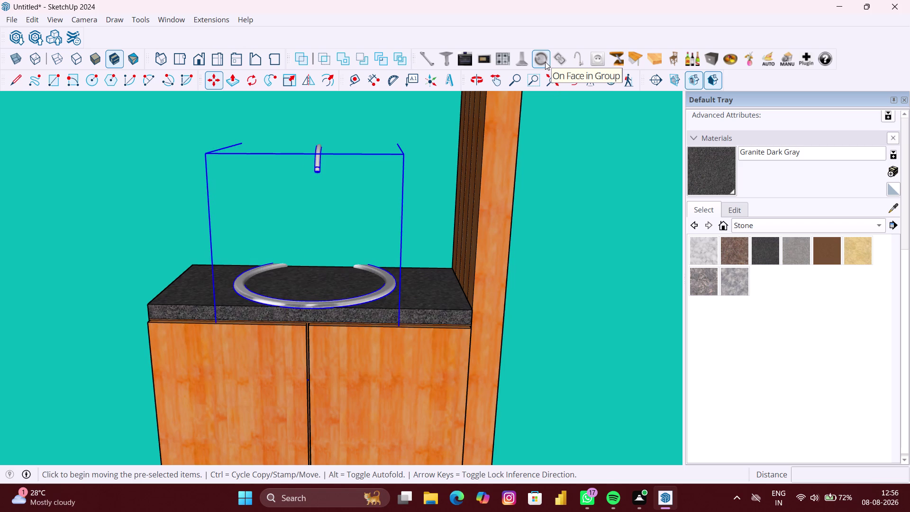
Cycle through several sink variants in the placement plugin, including one with a drainboard.
click(545, 61)
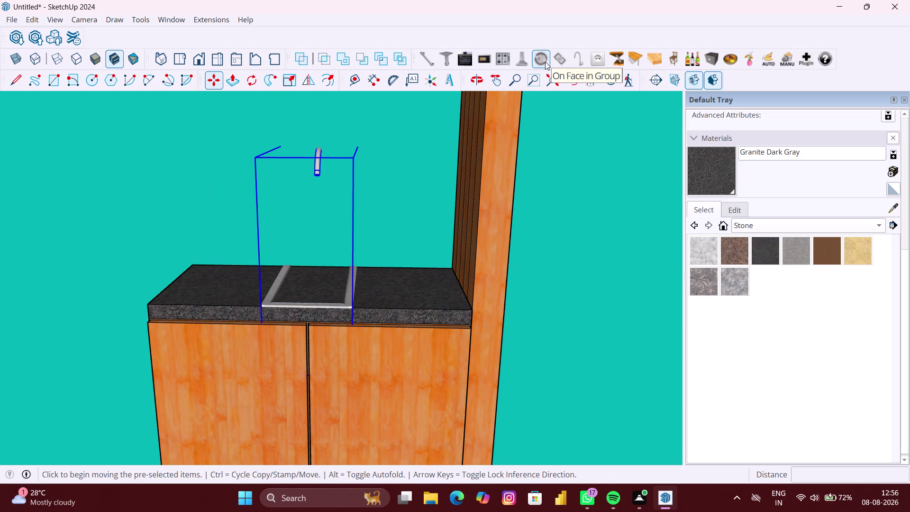
click(546, 62)
click(545, 62)
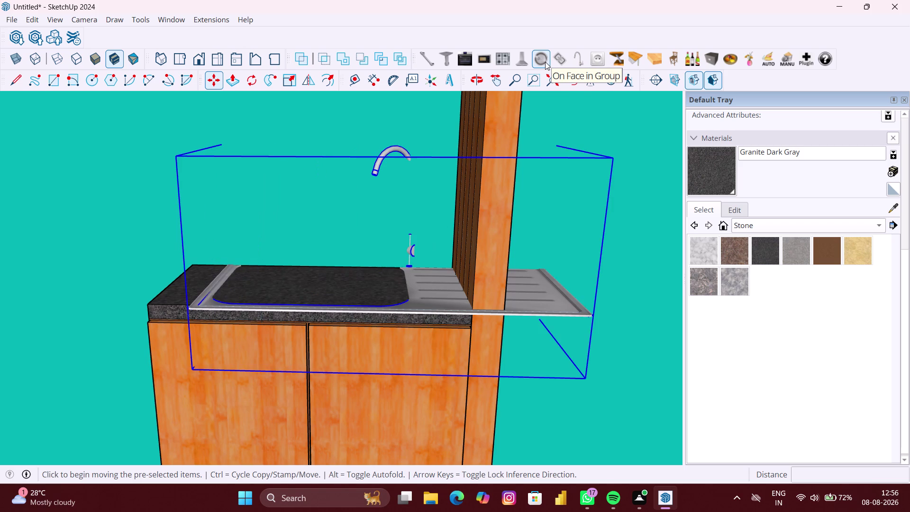
click(546, 62)
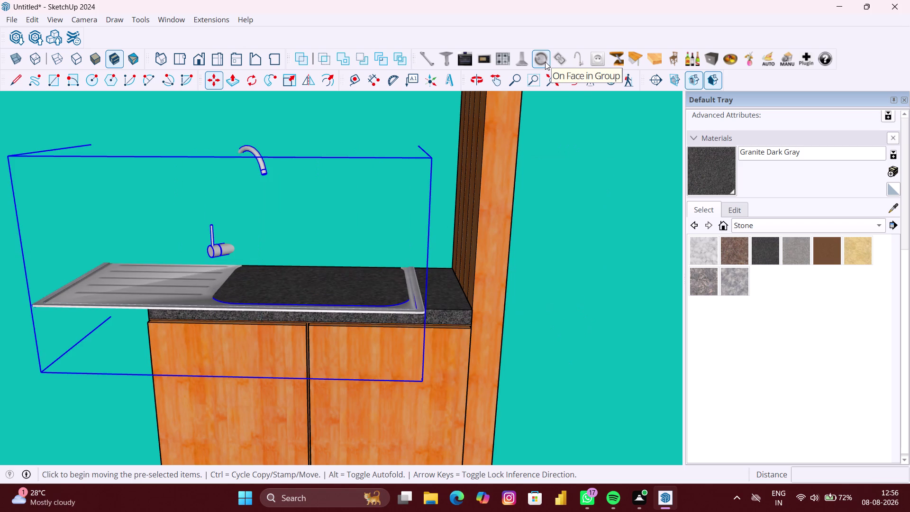
click(545, 62)
click(545, 61)
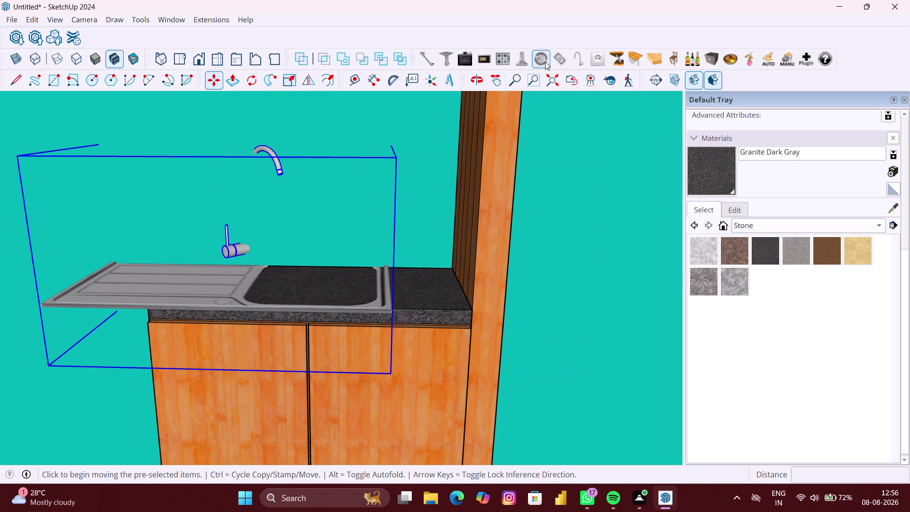
click(546, 61)
click(545, 61)
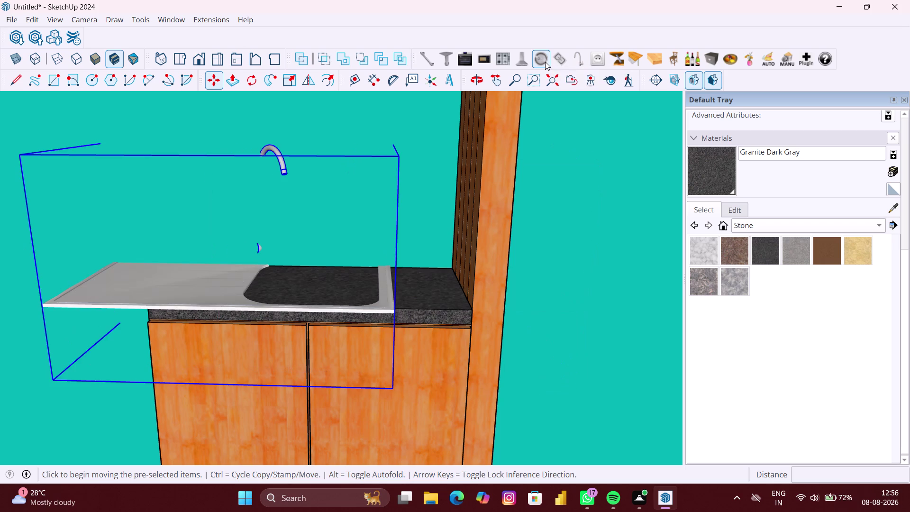
click(545, 61)
scroll(down, 3)
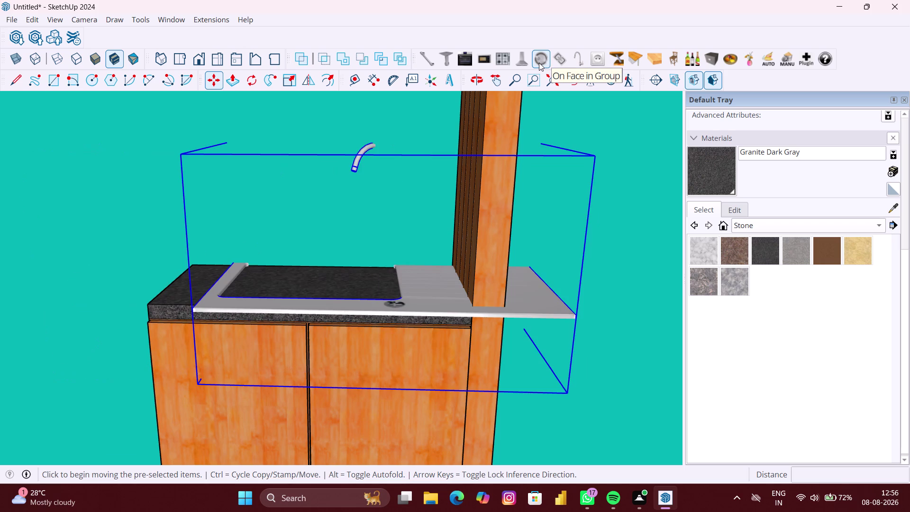
Try the double-bowl and single rectangular sinks, then settle on the rounded rectangular sink.
click(539, 62)
triple_click(539, 62)
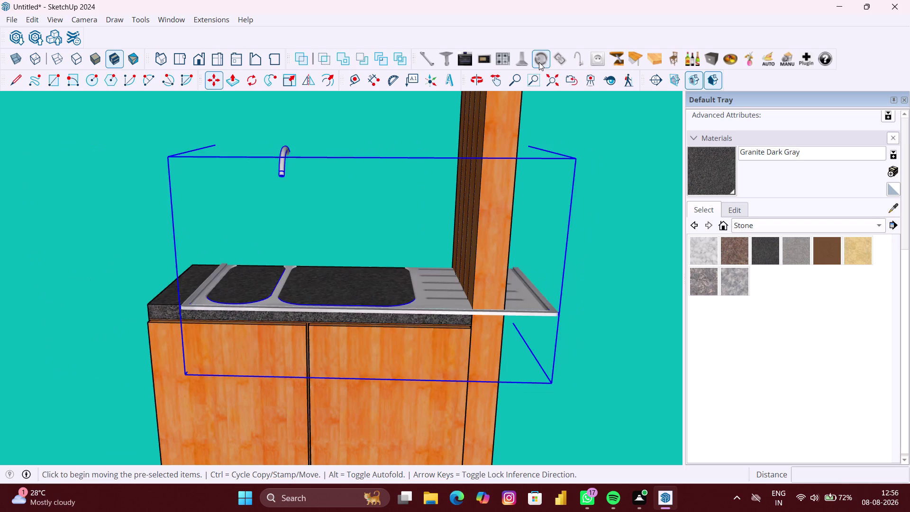
click(539, 62)
click(539, 62)
click(539, 63)
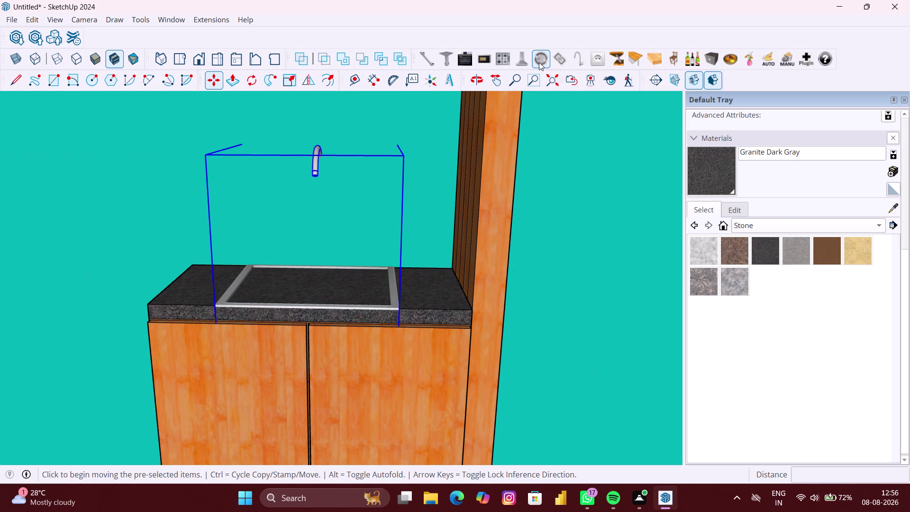
scroll(down, 3)
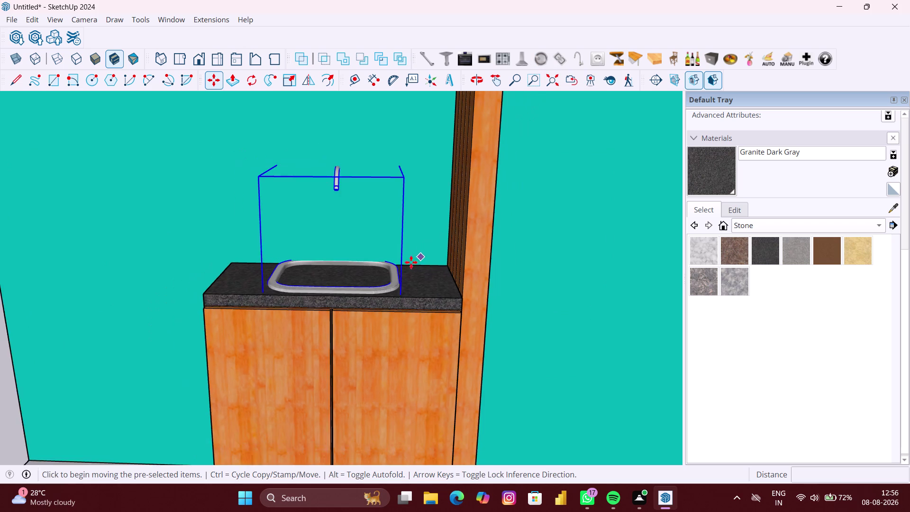
Zoom and tilt in on the countertop sink, then turn on the X-ray face style.
scroll(down, 3)
scroll(down, 3)
middle_drag(391, 269, 544, 241)
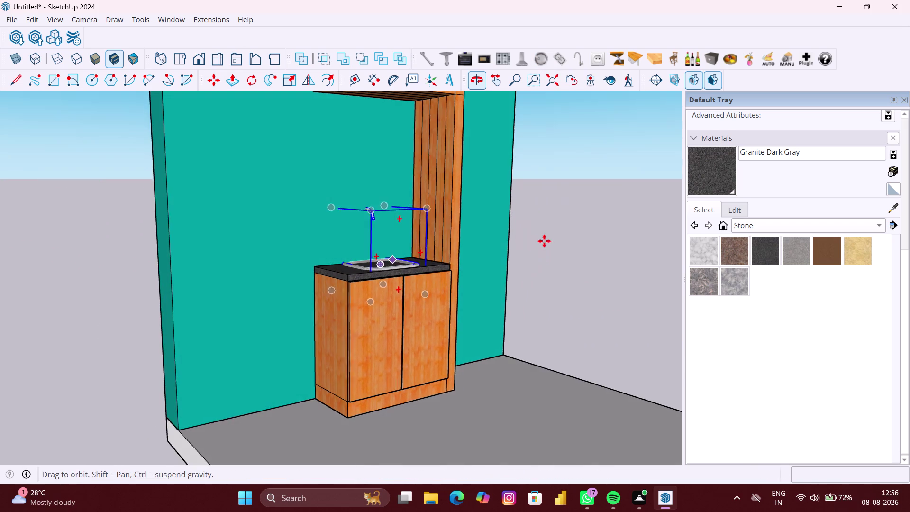
scroll(up, 3)
middle_drag(352, 265, 349, 274)
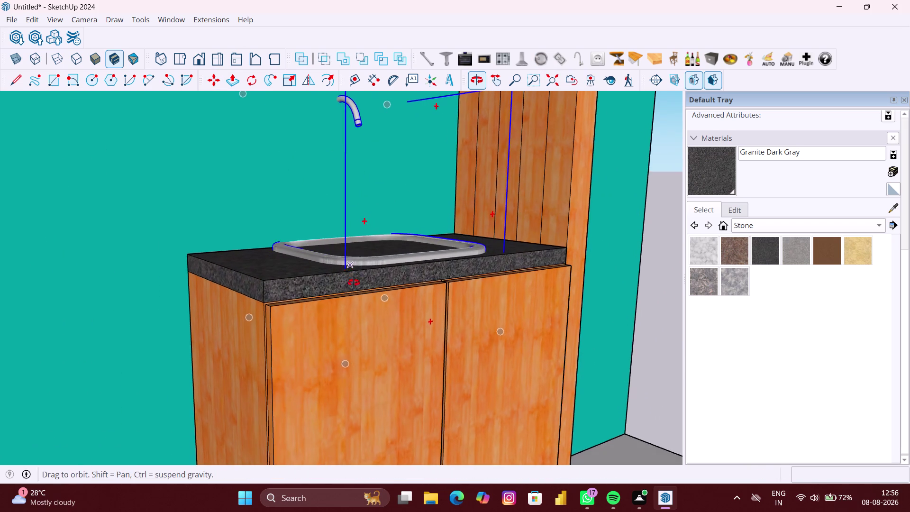
middle_drag(349, 274, 384, 306)
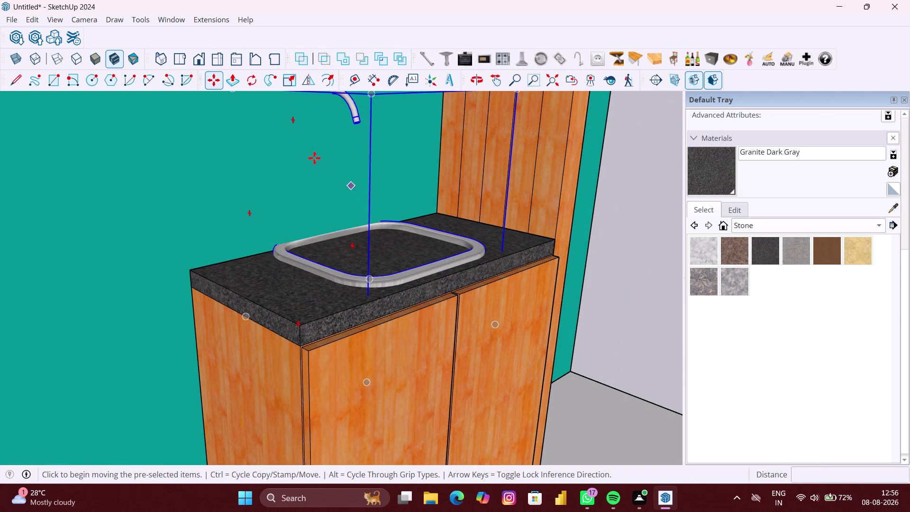
click(21, 63)
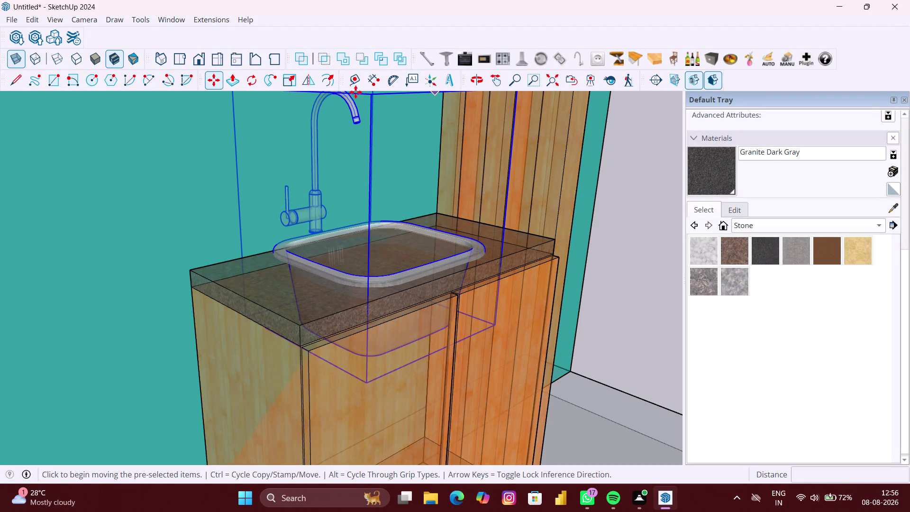
click(284, 89)
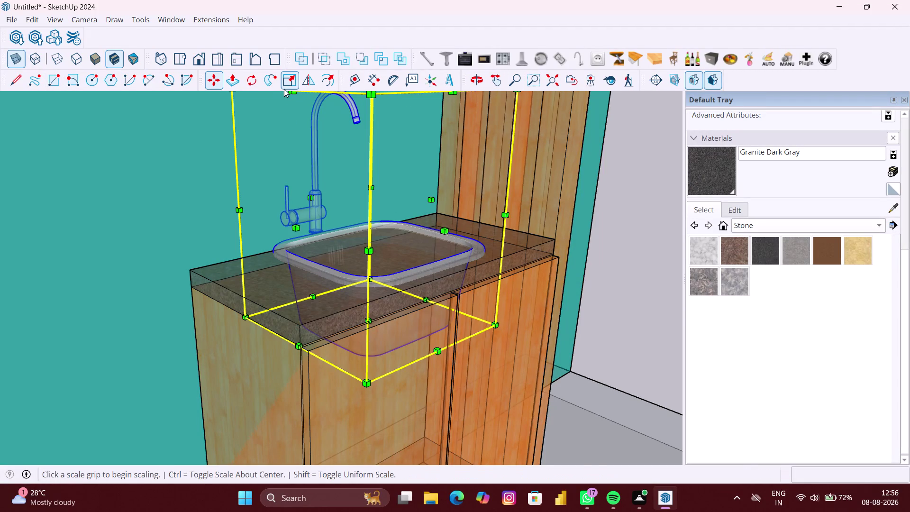
Scale the sink and faucet group down from a corner grip, then orbit to check its fit.
scroll(down, 3)
scroll(down, 3)
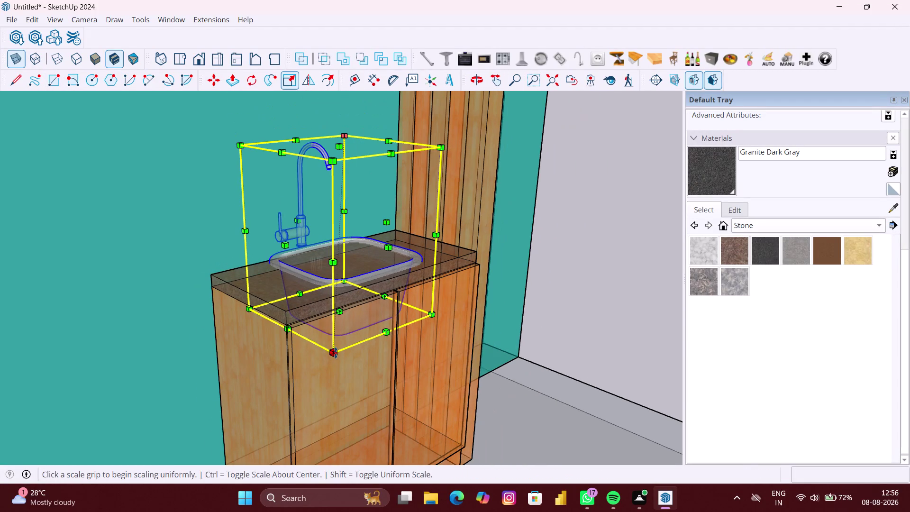
click(286, 329)
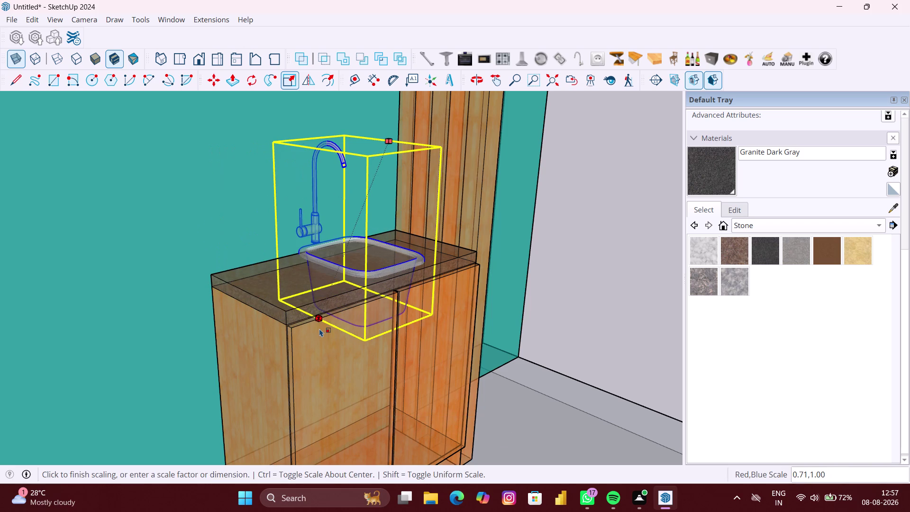
key(Escape)
middle_drag(303, 322, 170, 333)
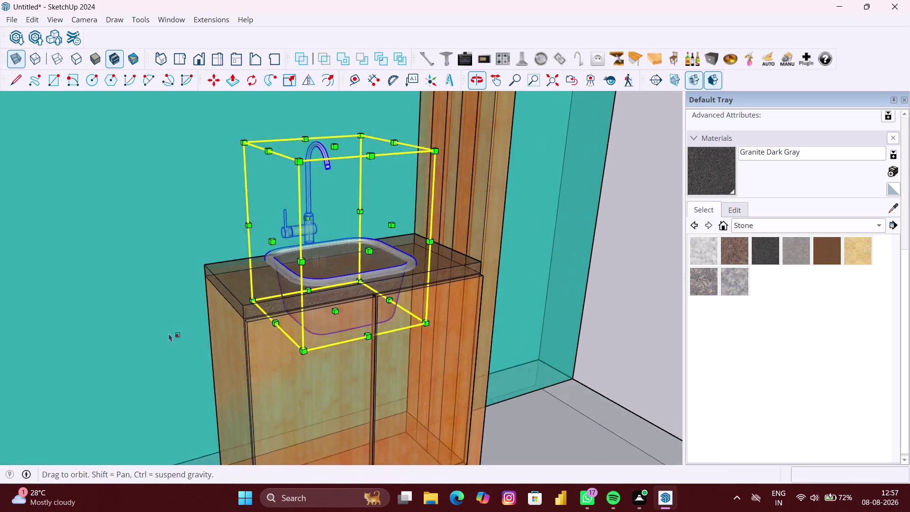
middle_drag(170, 333, 170, 333)
middle_drag(348, 330, 540, 326)
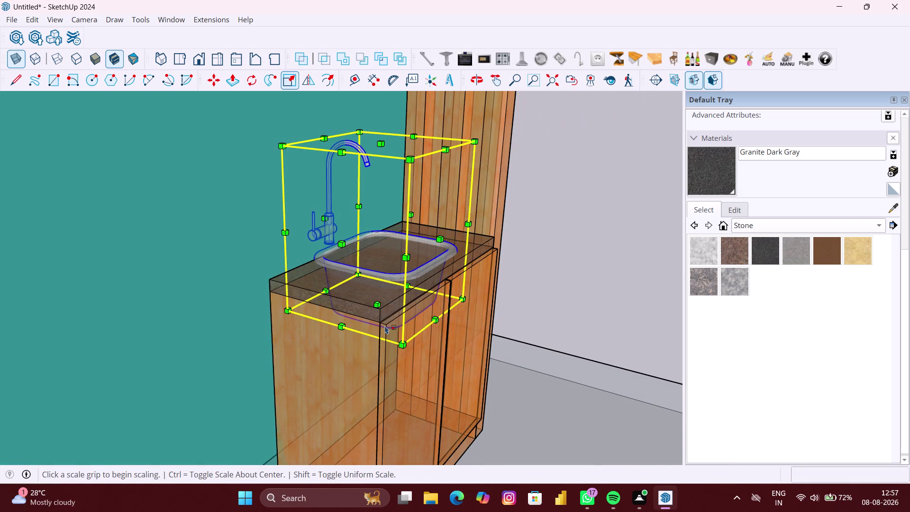
middle_drag(385, 326, 392, 325)
key(m)
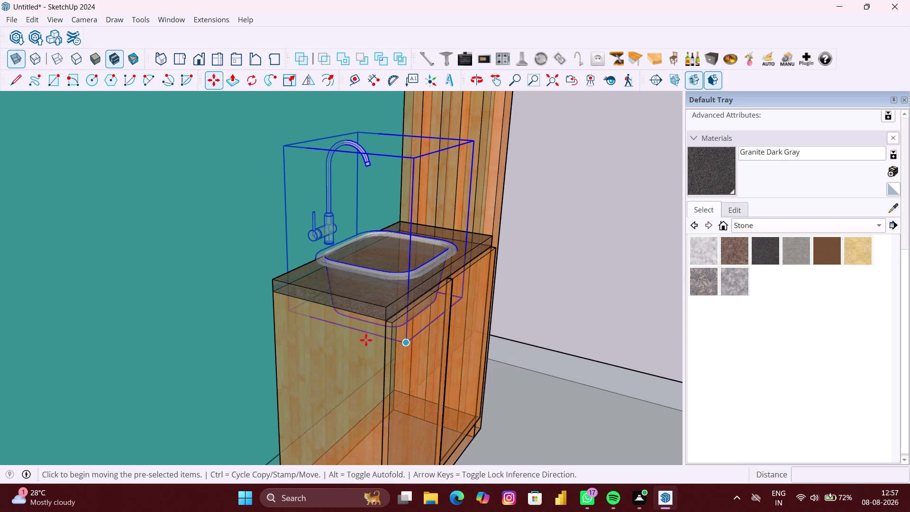
Orbit along the side wall, clear the selection and turn X-ray off.
middle_drag(338, 331, 454, 326)
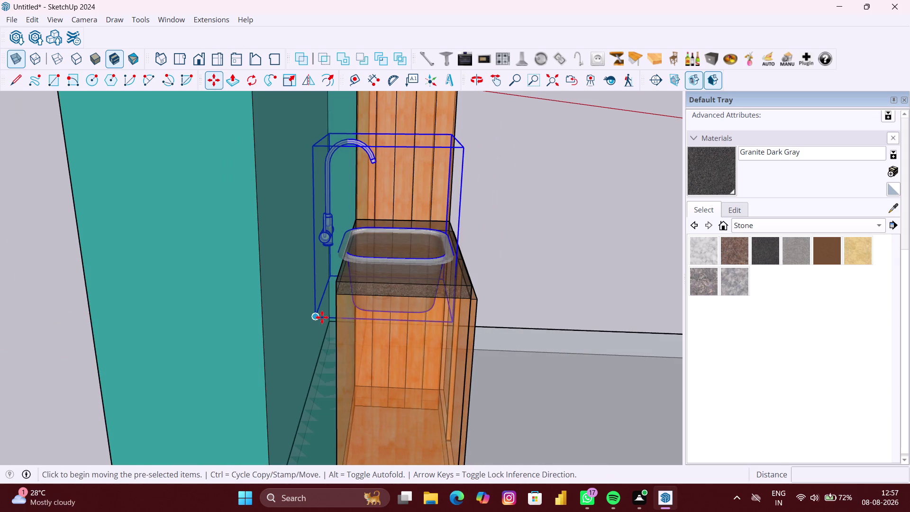
middle_click(339, 317)
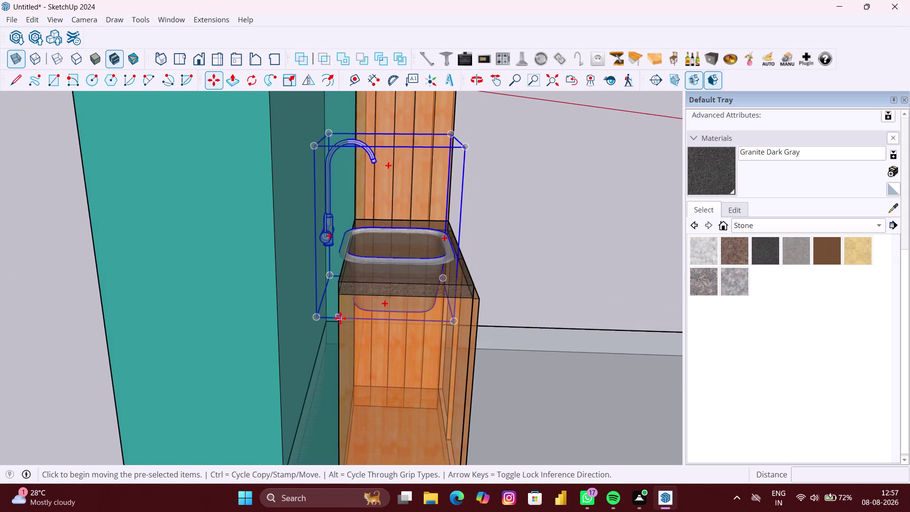
scroll(up, 3)
middle_drag(338, 320, 371, 315)
scroll(down, 3)
scroll(down, 3)
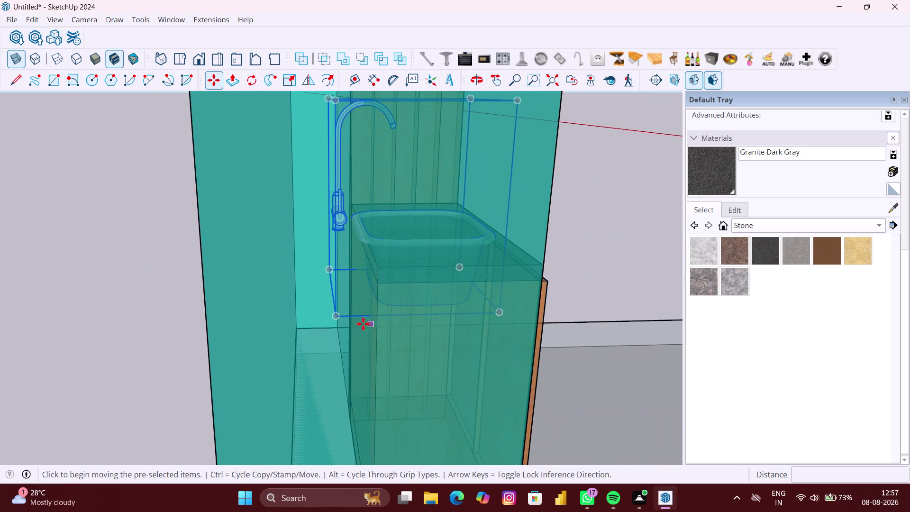
scroll(down, 3)
key(Escape)
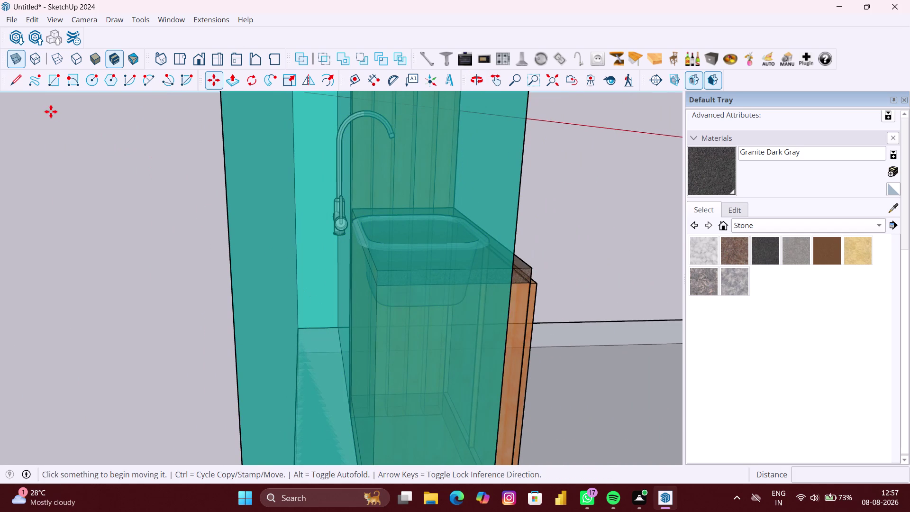
click(16, 55)
Orbit to view the wall beside the counter and turn X-ray back on.
scroll(down, 3)
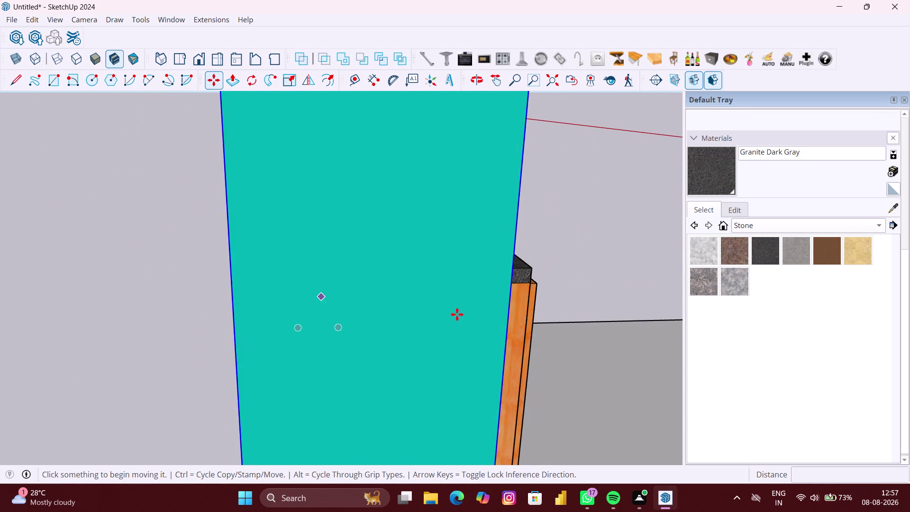
middle_drag(440, 321, 321, 321)
scroll(up, 3)
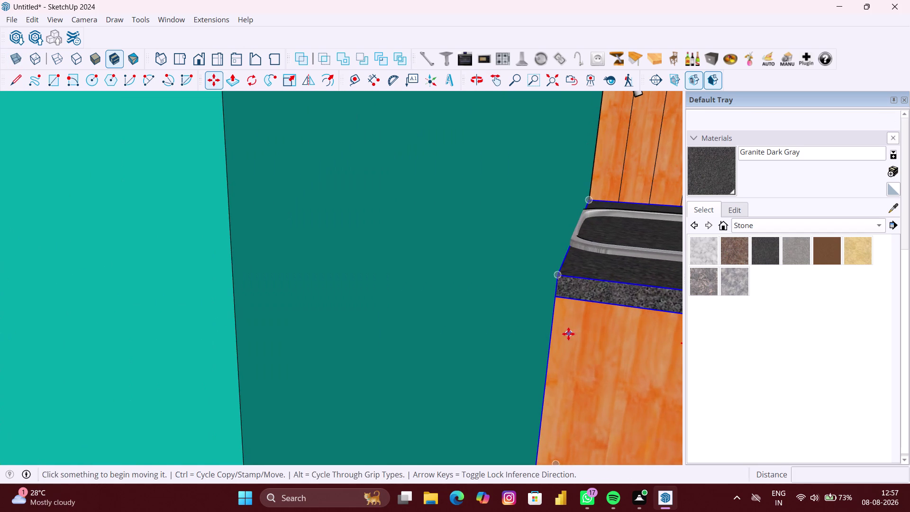
middle_drag(564, 334, 579, 333)
scroll(down, 3)
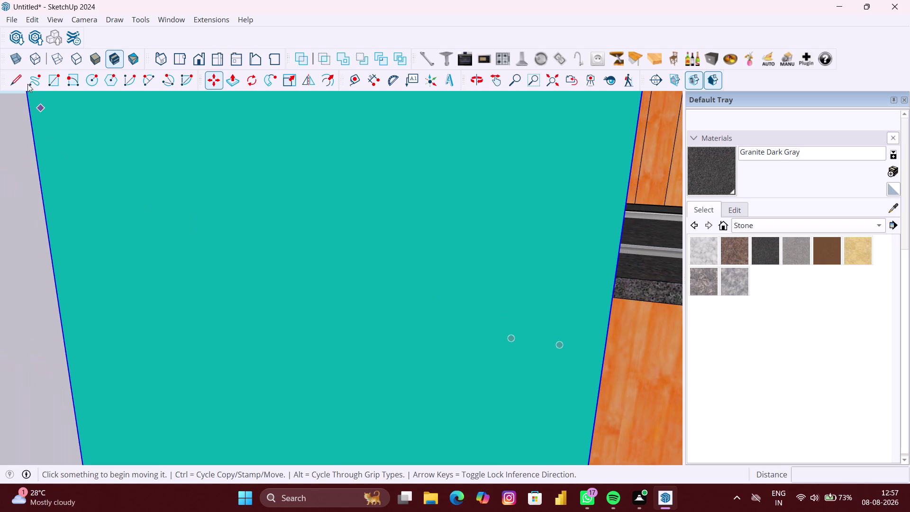
click(16, 60)
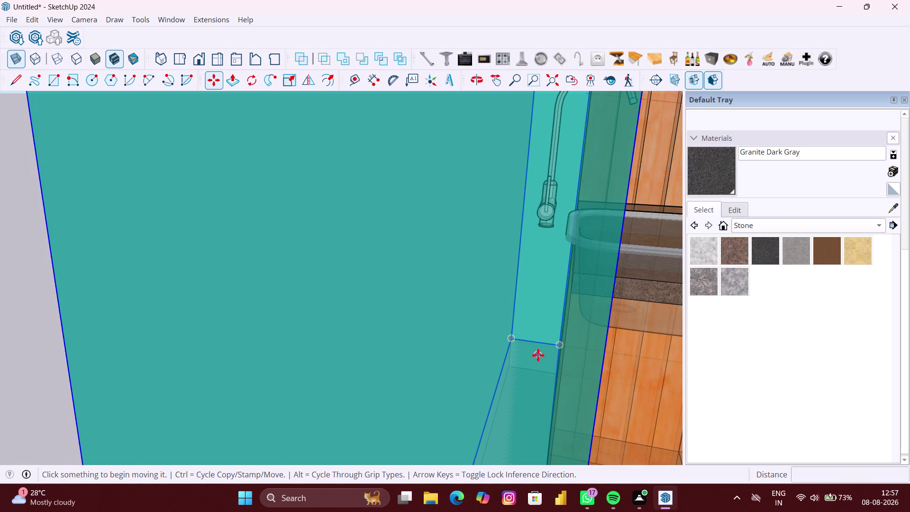
Pick up the sink unit, cancel the move, and return to the Select tool.
middle_drag(535, 355, 487, 348)
scroll(down, 3)
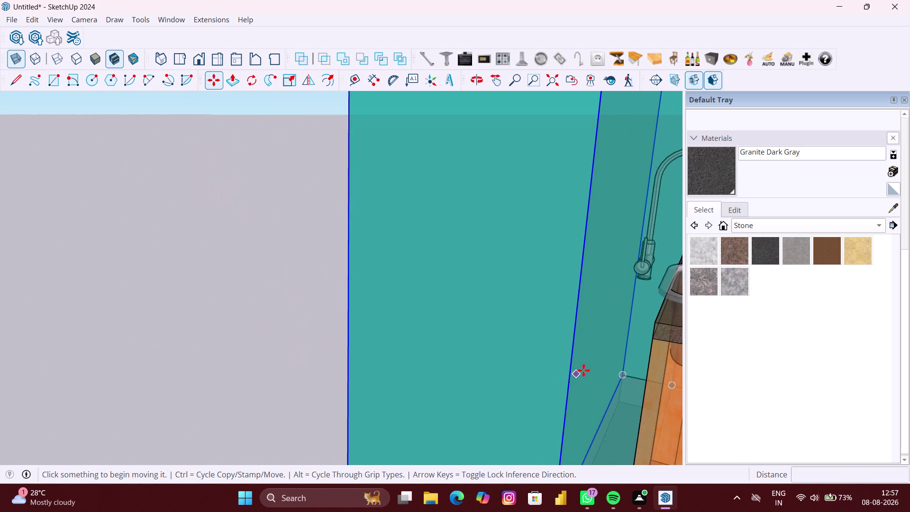
scroll(down, 3)
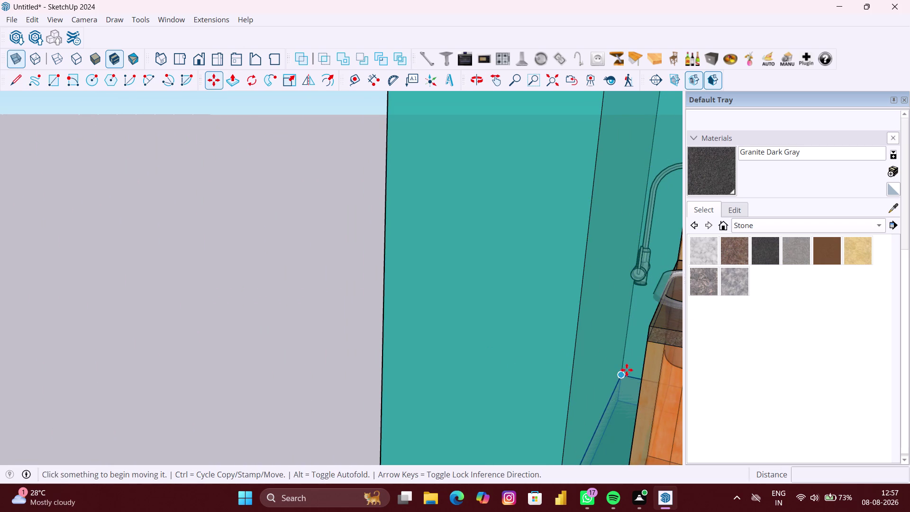
click(675, 296)
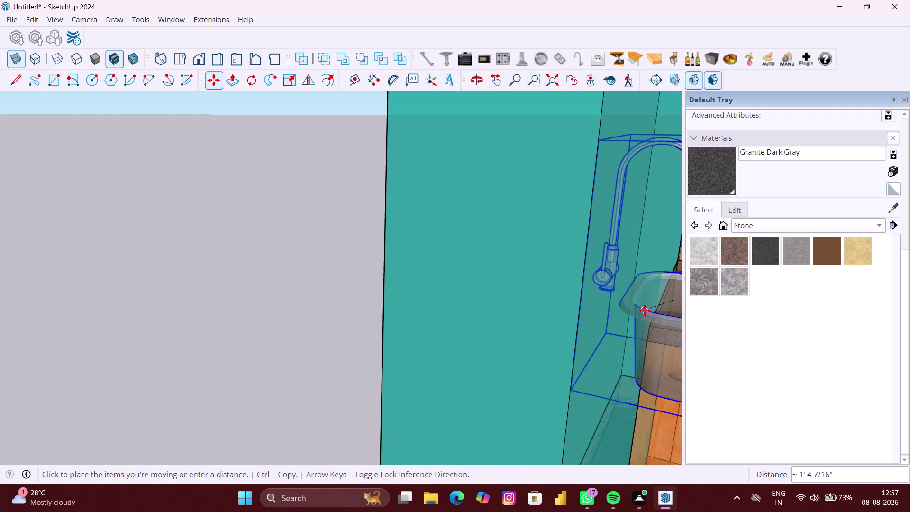
key(Escape)
scroll(down, 3)
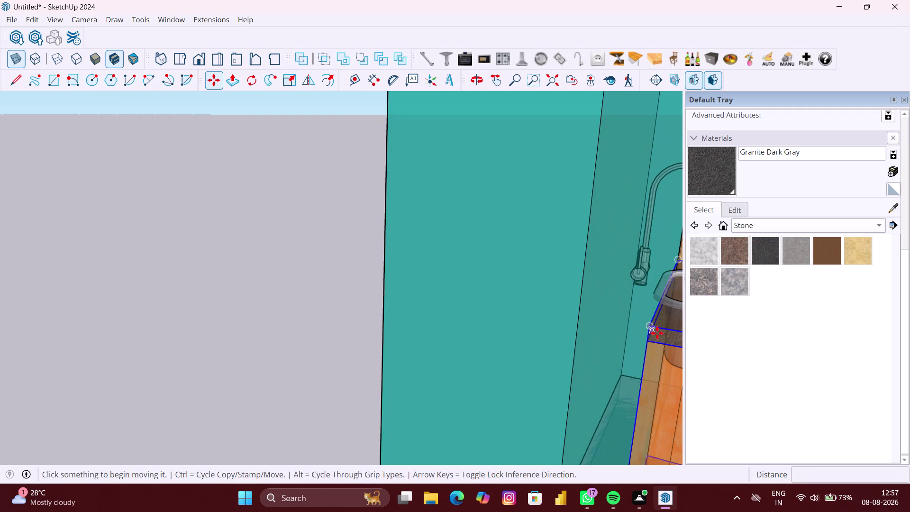
key(space)
click(290, 346)
scroll(down, 3)
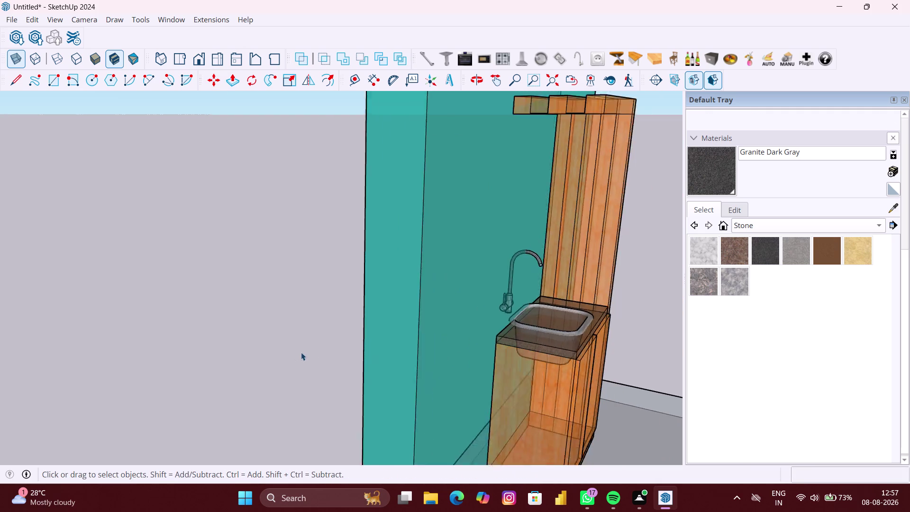
Select the sink and faucet group, separating it from the cabinet.
scroll(down, 3)
click(442, 336)
scroll(up, 3)
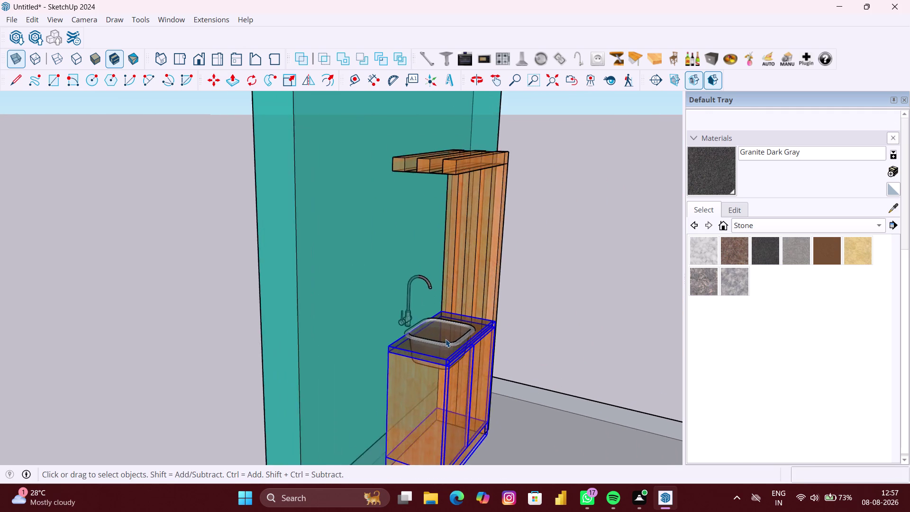
scroll(up, 3)
click(424, 258)
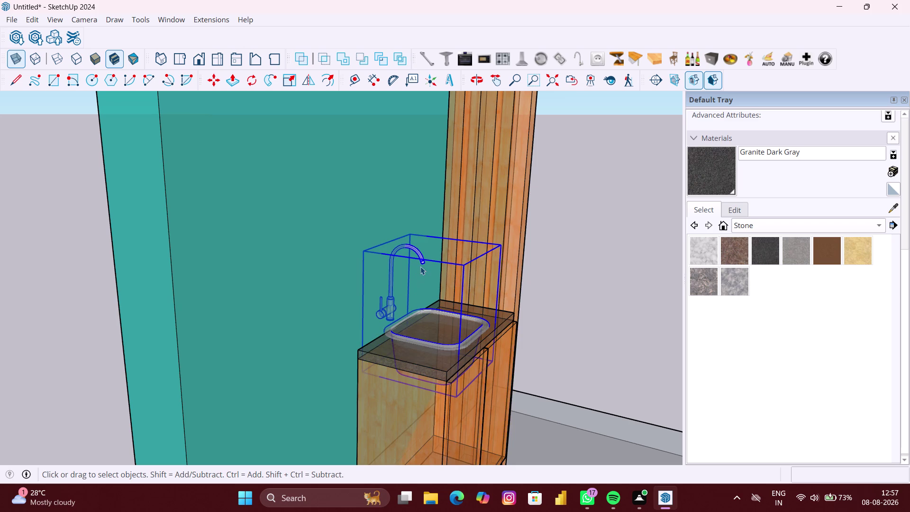
key(m)
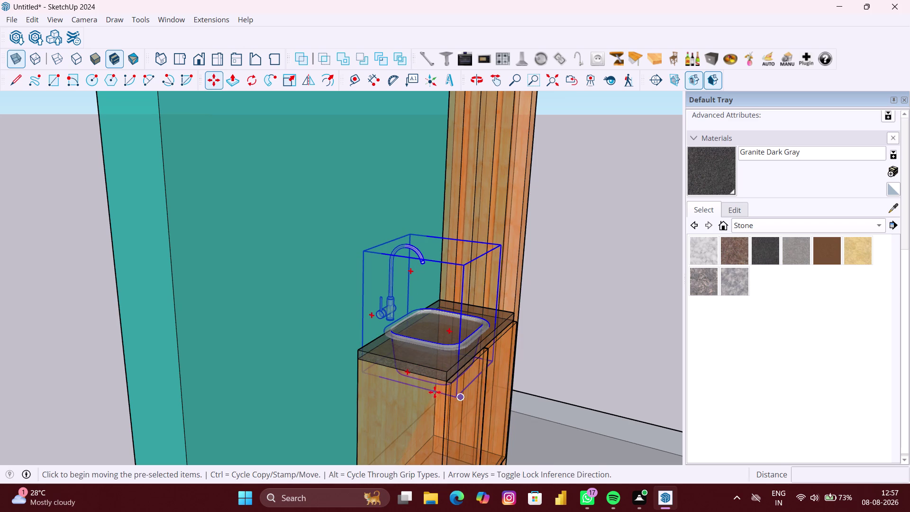
Move the sink group and set it down on the countertop.
middle_drag(425, 387, 477, 379)
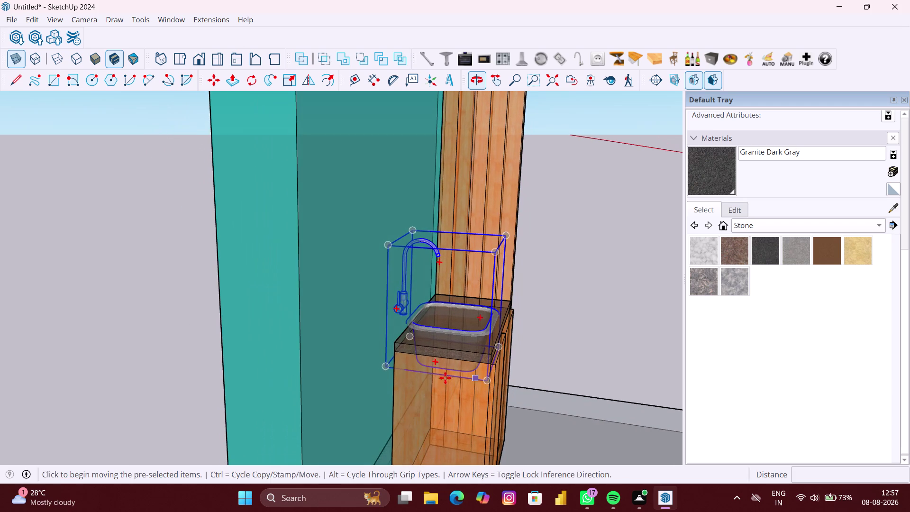
click(445, 312)
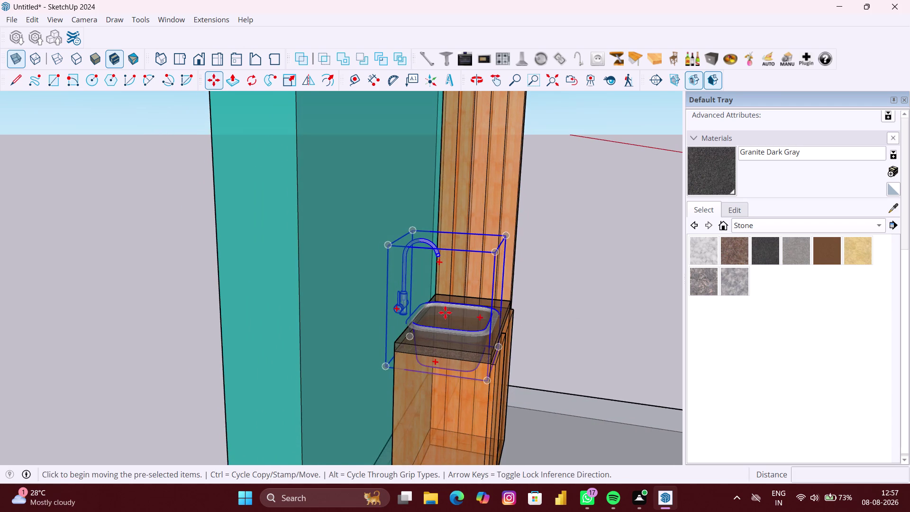
scroll(up, 3)
scroll(up, 3)
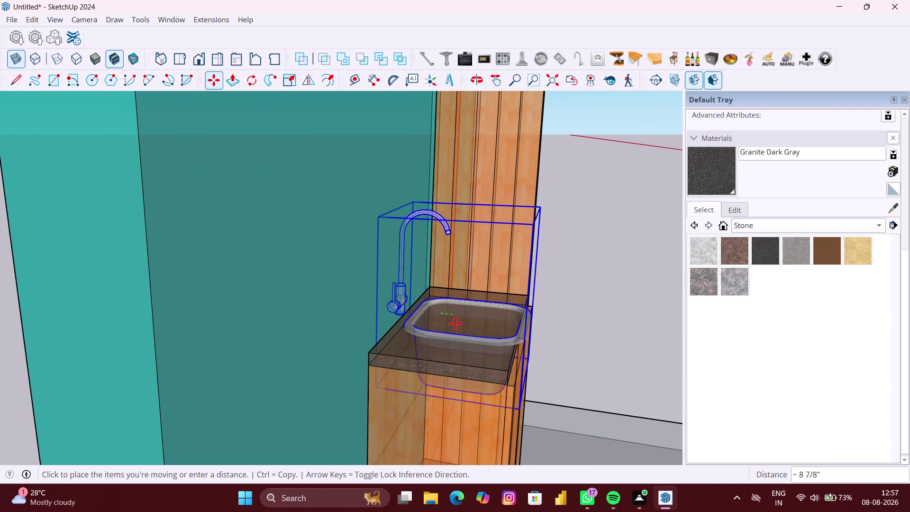
scroll(up, 3)
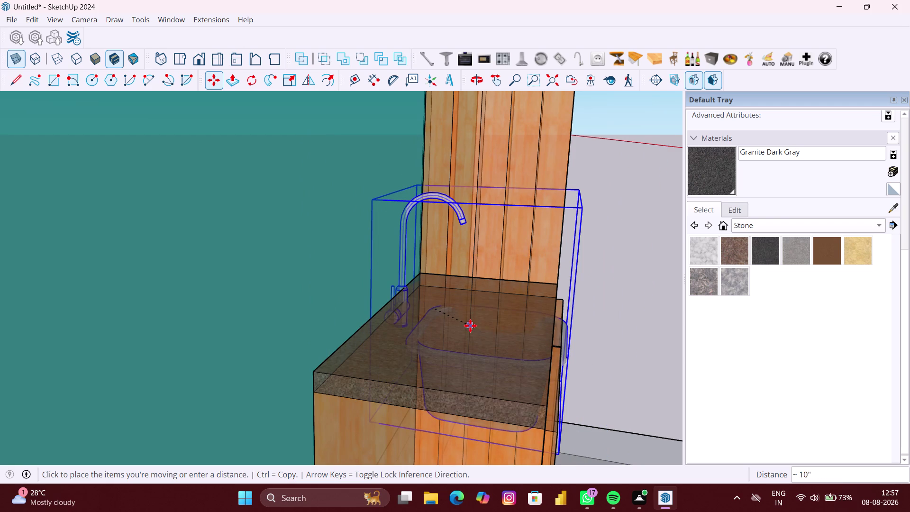
click(470, 326)
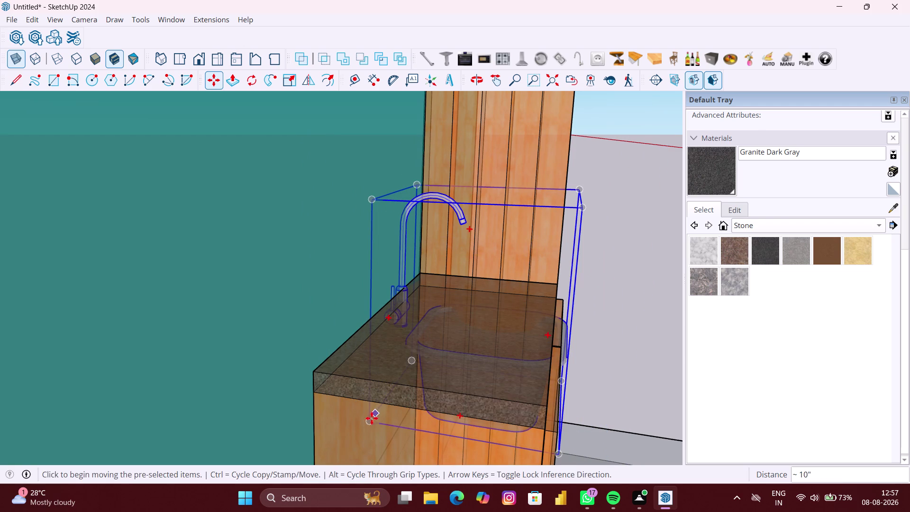
Move the sink group again from its corner to refine its position.
click(370, 421)
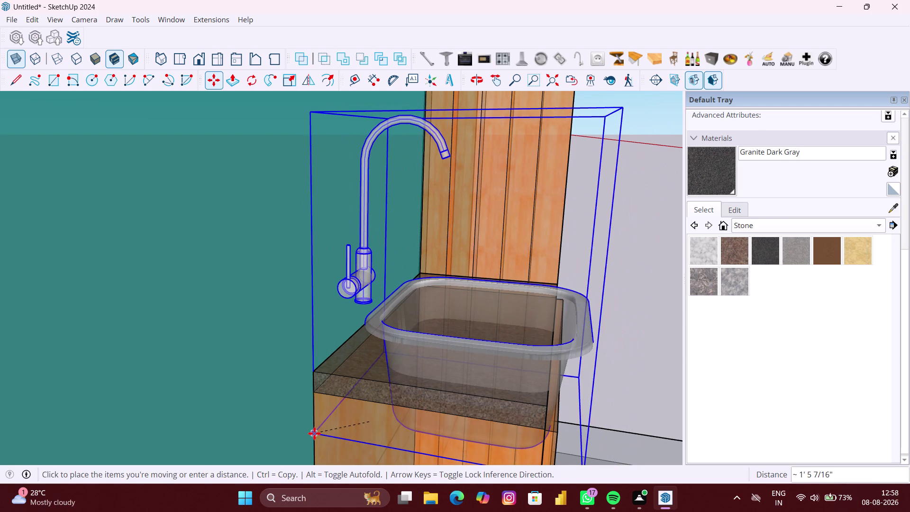
click(314, 433)
scroll(down, 3)
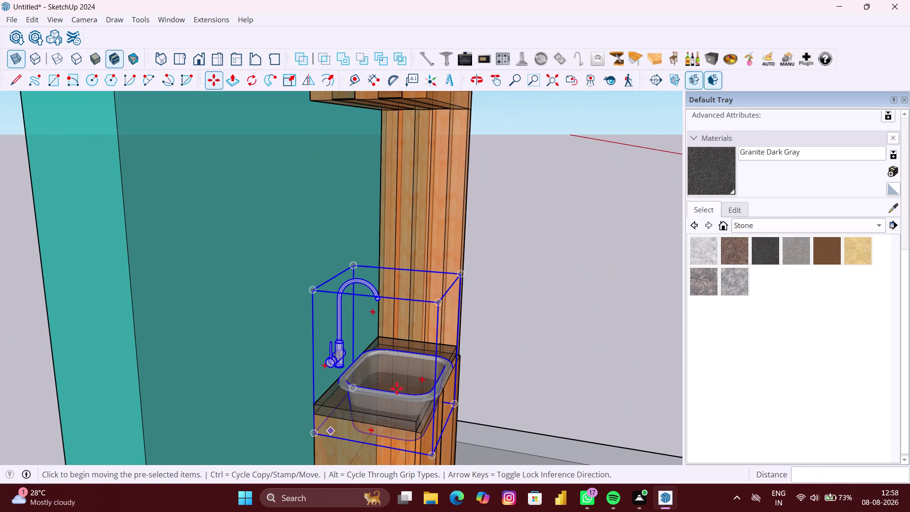
scroll(down, 3)
scroll(down, 3)
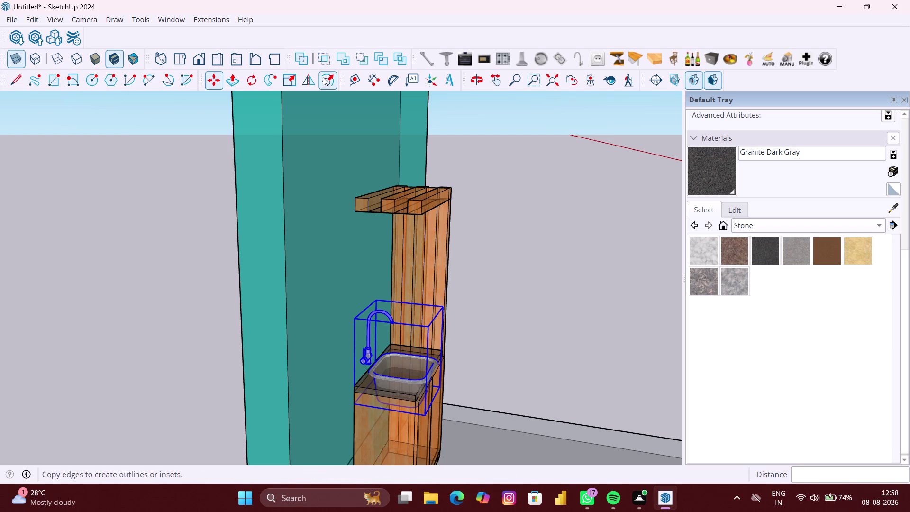
Scale the sink and faucet group down to about 0.86 from a corner grip.
click(288, 79)
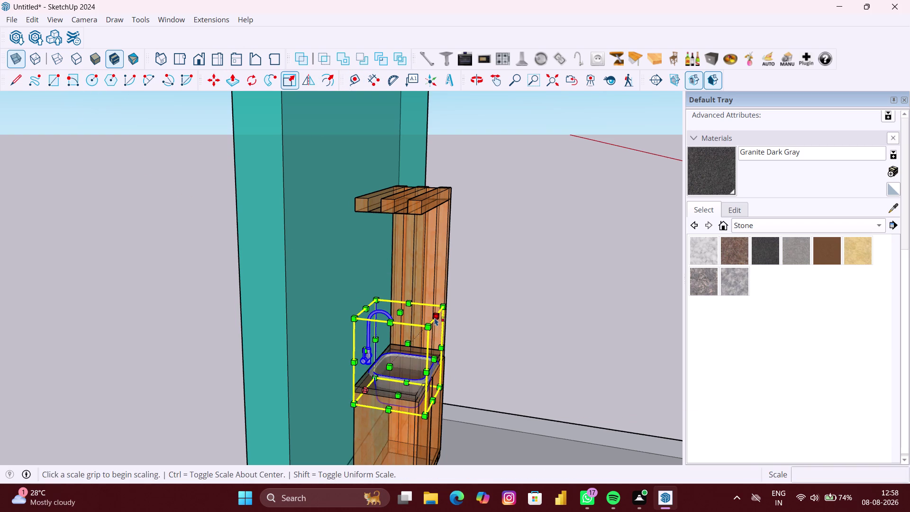
click(435, 315)
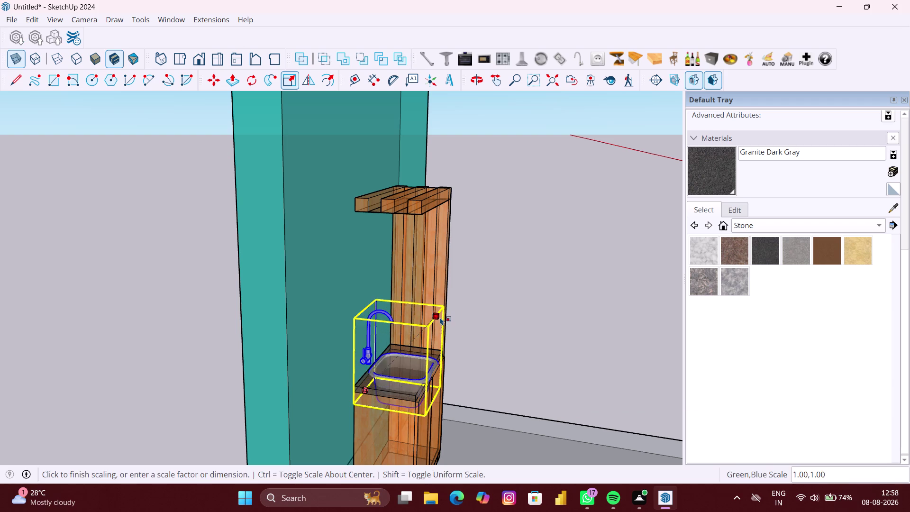
scroll(up, 3)
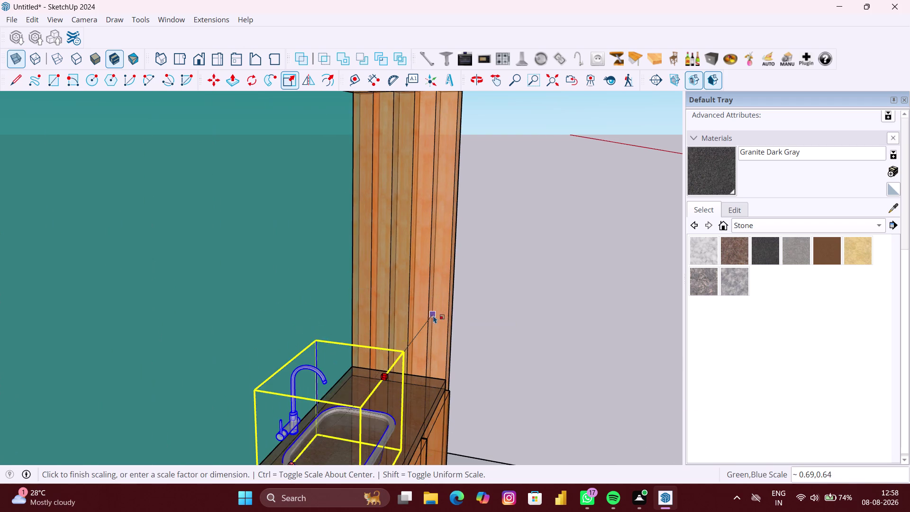
middle_drag(441, 316, 515, 316)
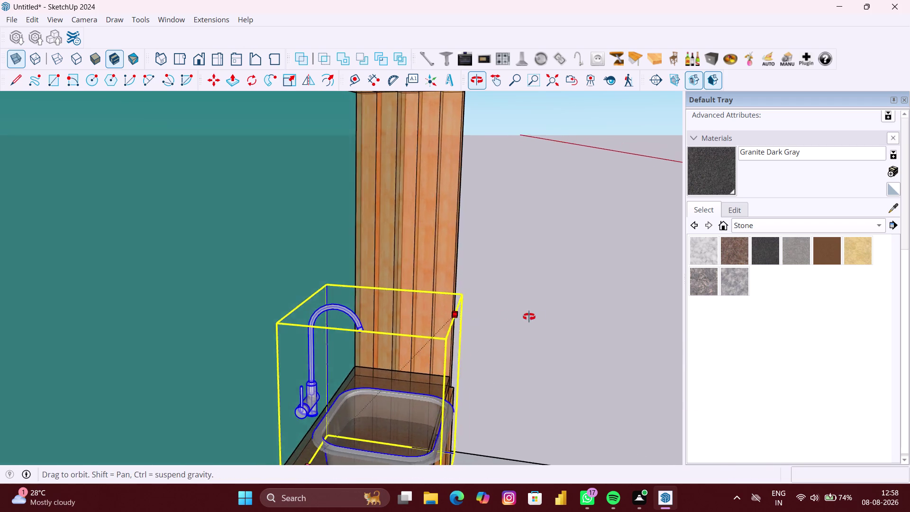
middle_drag(514, 317, 538, 316)
middle_drag(528, 327, 485, 303)
scroll(down, 3)
middle_drag(558, 343, 542, 340)
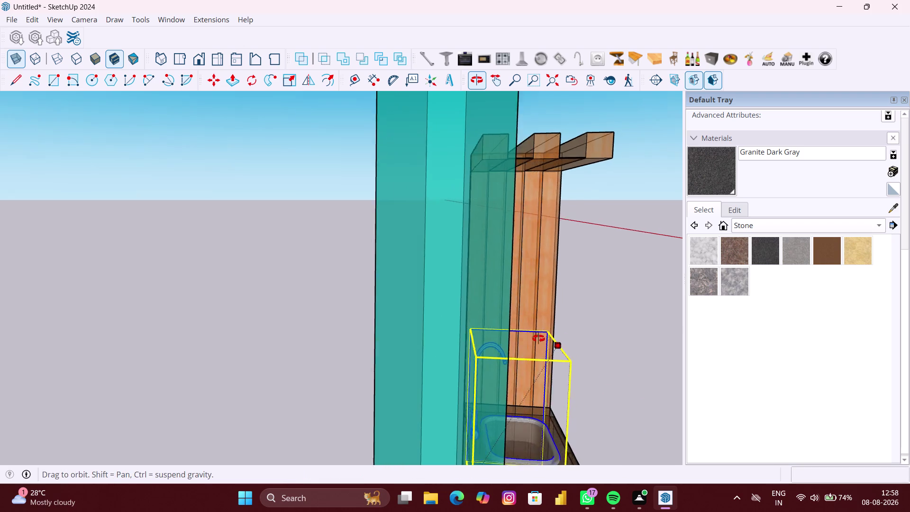
middle_drag(542, 340, 528, 335)
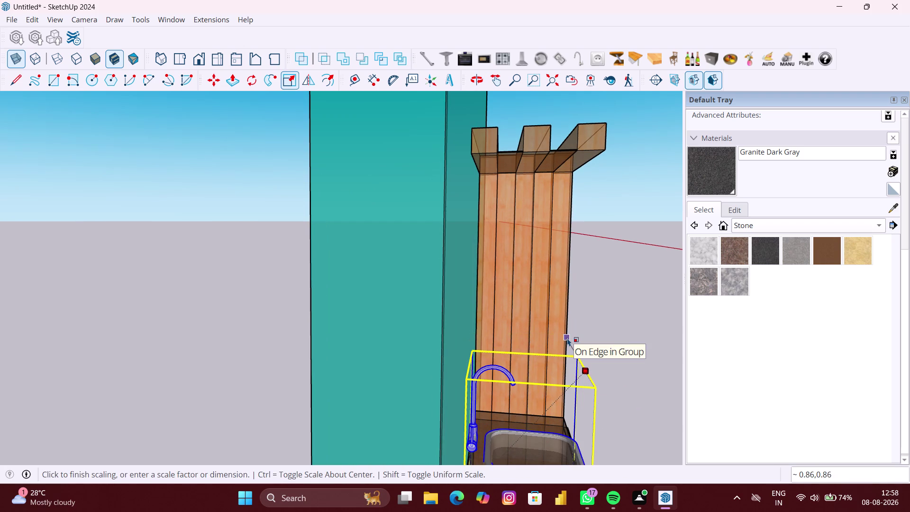
click(567, 338)
Return to Select, orbit to face the teal wall head-on, and select the sink group.
scroll(down, 3)
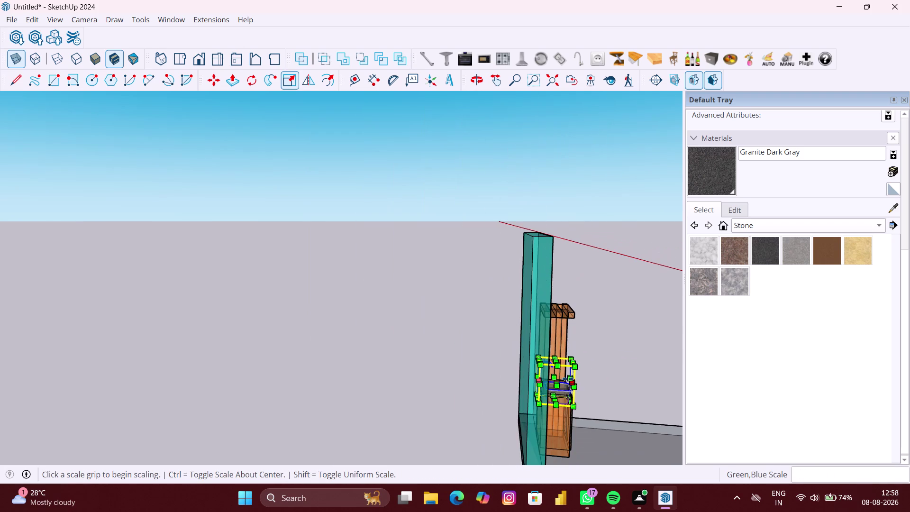
key(space)
middle_drag(597, 382, 507, 359)
scroll(up, 3)
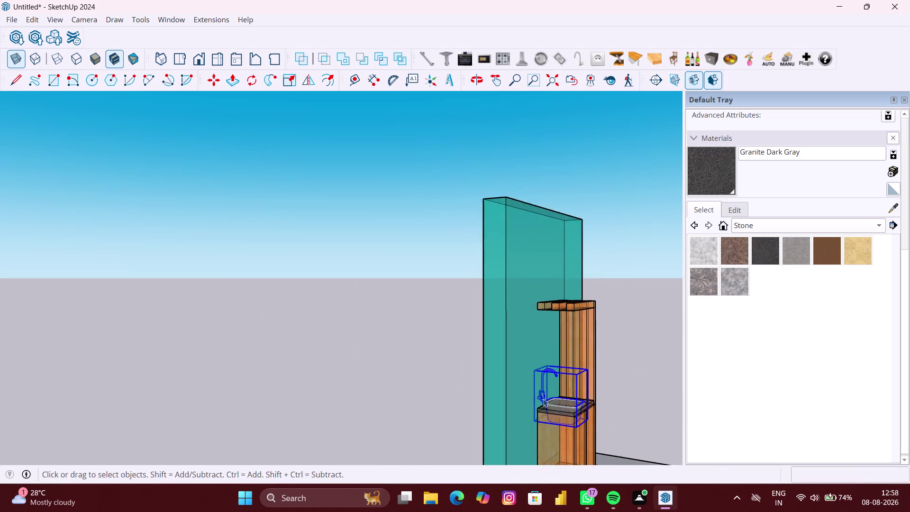
scroll(up, 3)
middle_drag(567, 406, 503, 409)
middle_drag(594, 431, 545, 408)
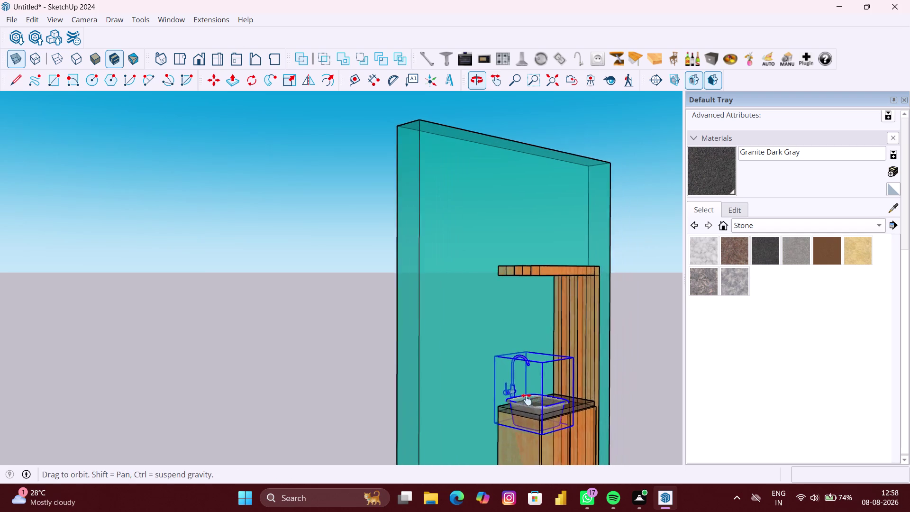
middle_drag(545, 408, 416, 380)
middle_drag(439, 381, 246, 397)
scroll(up, 3)
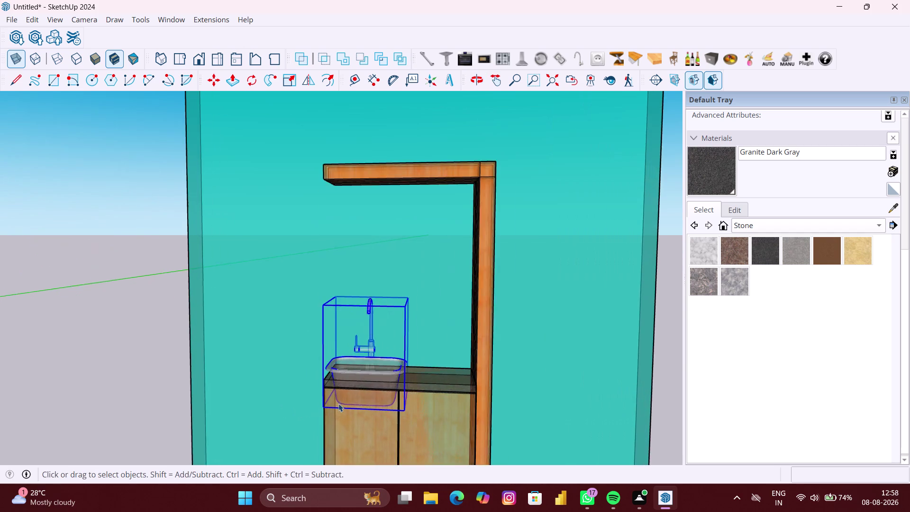
scroll(up, 3)
click(373, 360)
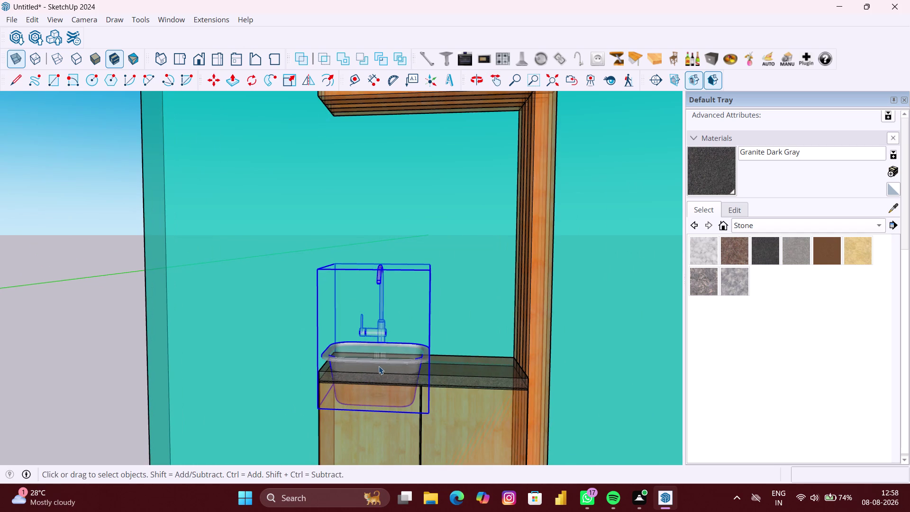
Move the sink and faucet by its origin to the center of the granite countertop.
key(m)
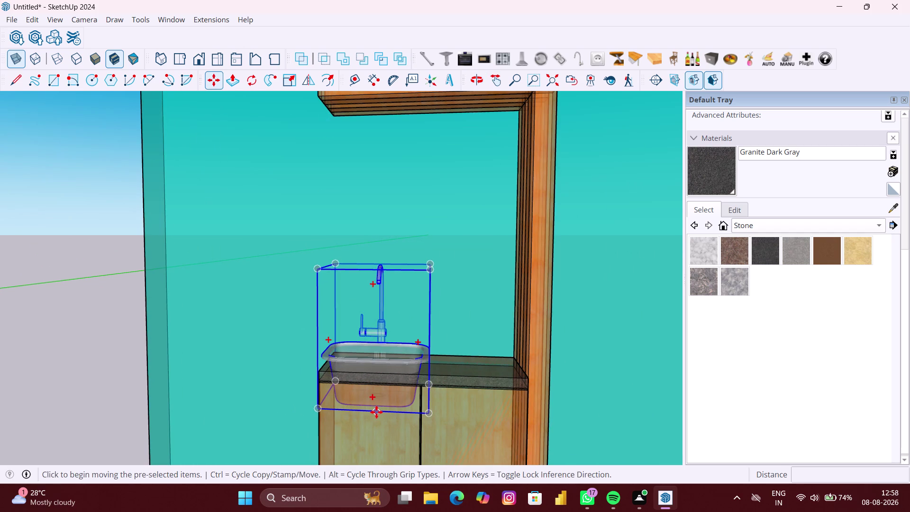
scroll(up, 3)
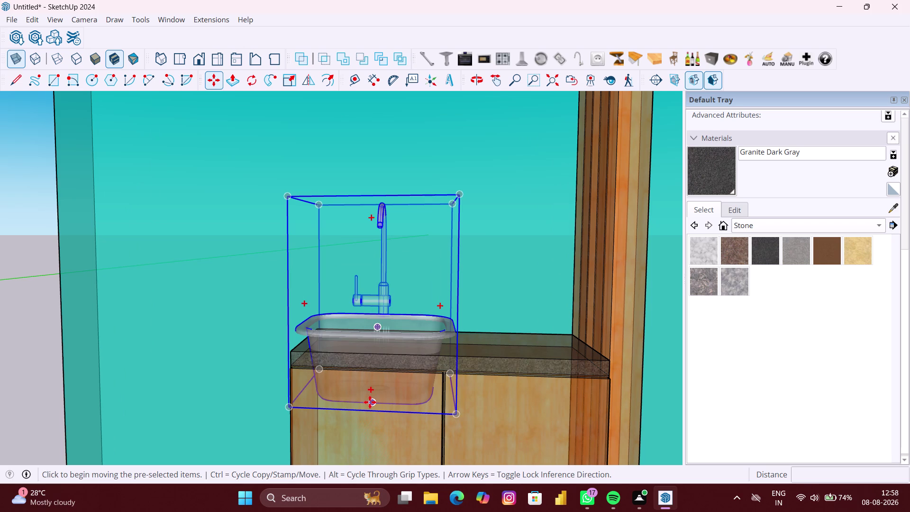
scroll(up, 3)
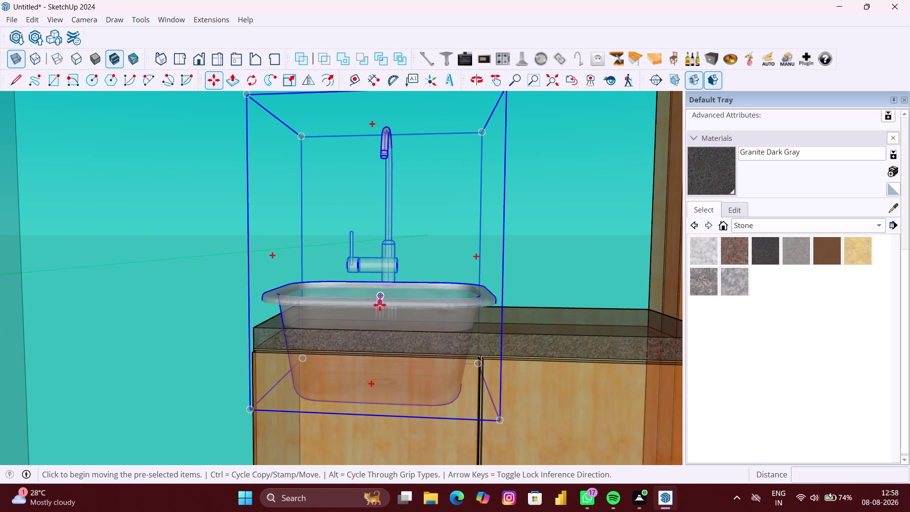
scroll(up, 3)
middle_drag(380, 301, 380, 334)
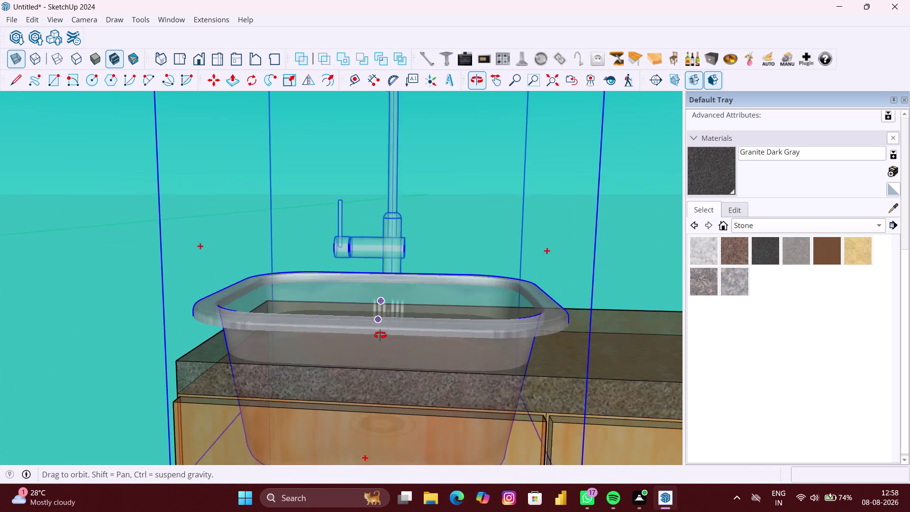
middle_drag(380, 334, 381, 336)
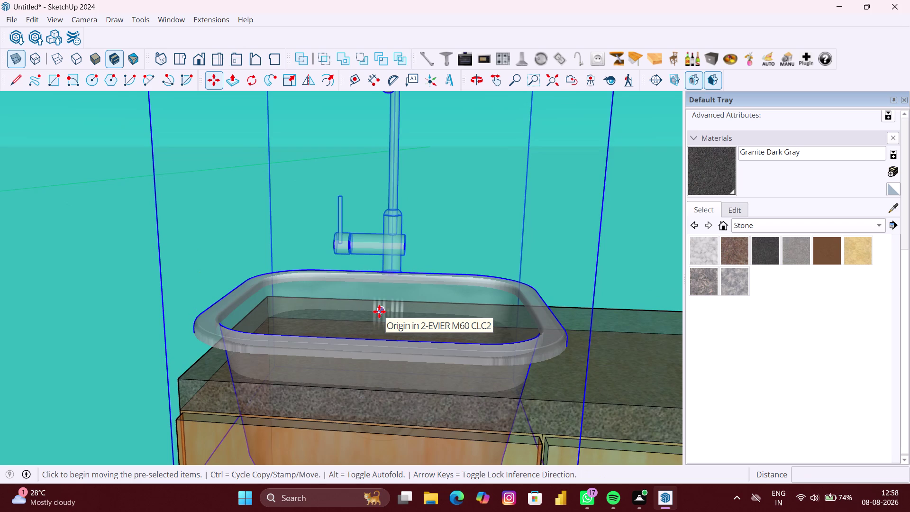
click(377, 347)
scroll(down, 3)
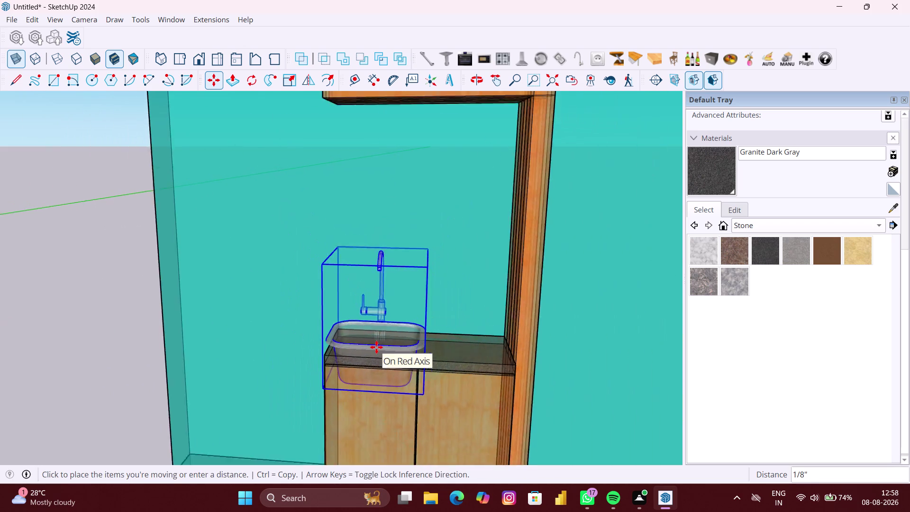
scroll(down, 3)
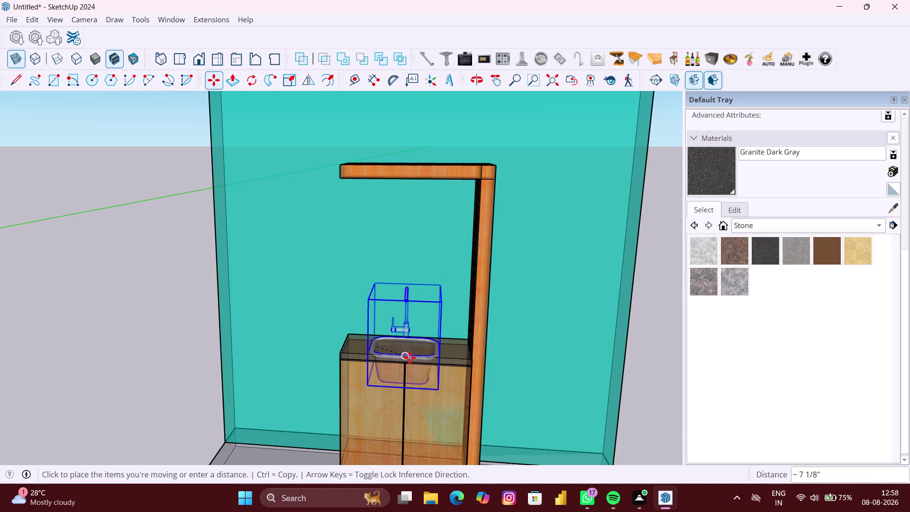
scroll(up, 3)
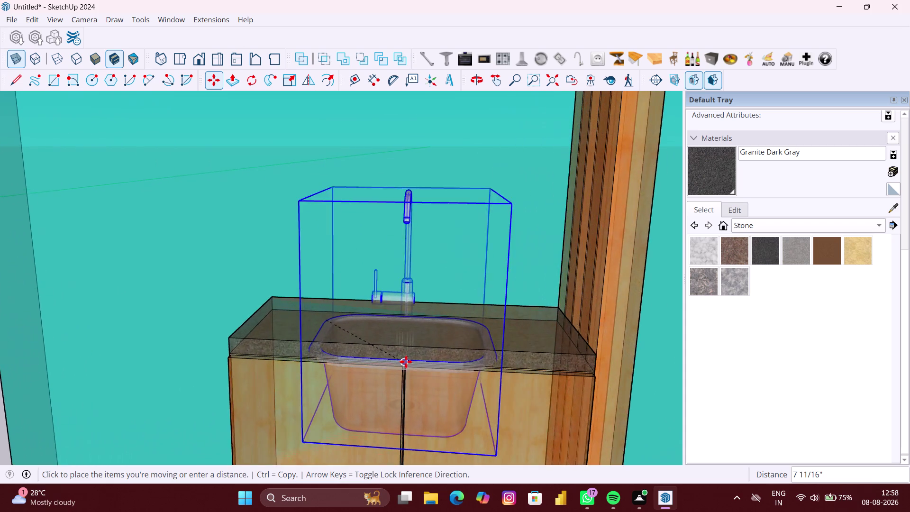
scroll(up, 3)
scroll(up, 3)
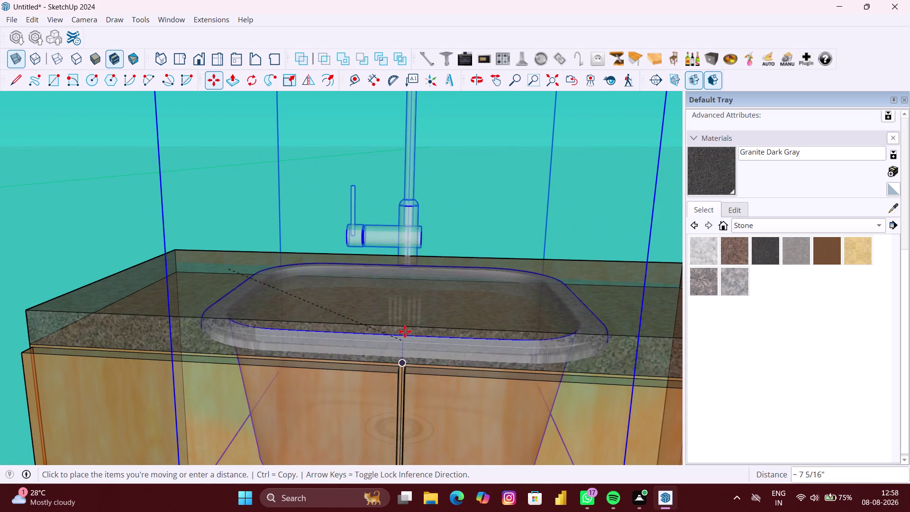
click(401, 328)
Return to the Select tool and turn X-ray off to show solid faces.
scroll(down, 3)
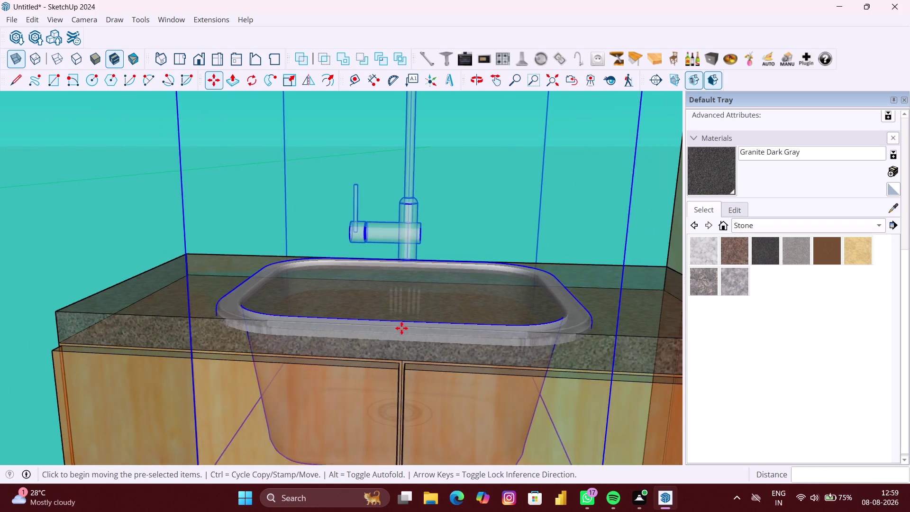
scroll(down, 3)
key(space)
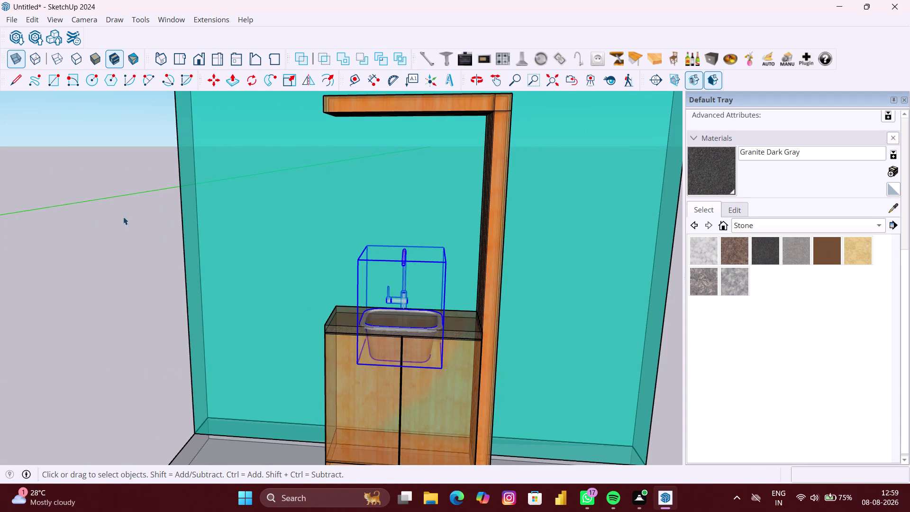
click(17, 64)
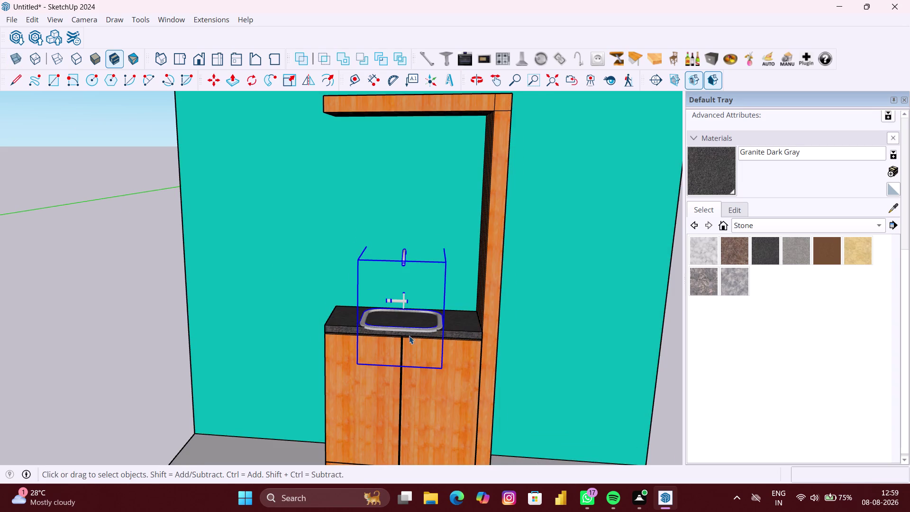
Orbit in on the sink and faucet set and pick the sink rim inside it.
scroll(up, 3)
middle_drag(406, 336, 409, 395)
scroll(up, 3)
middle_drag(374, 335, 429, 336)
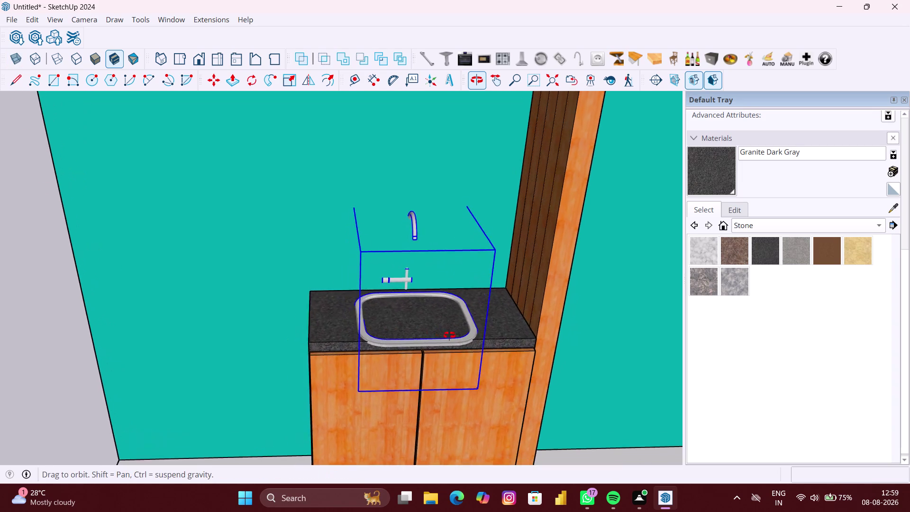
middle_drag(429, 335, 530, 331)
scroll(up, 3)
middle_drag(433, 285, 422, 286)
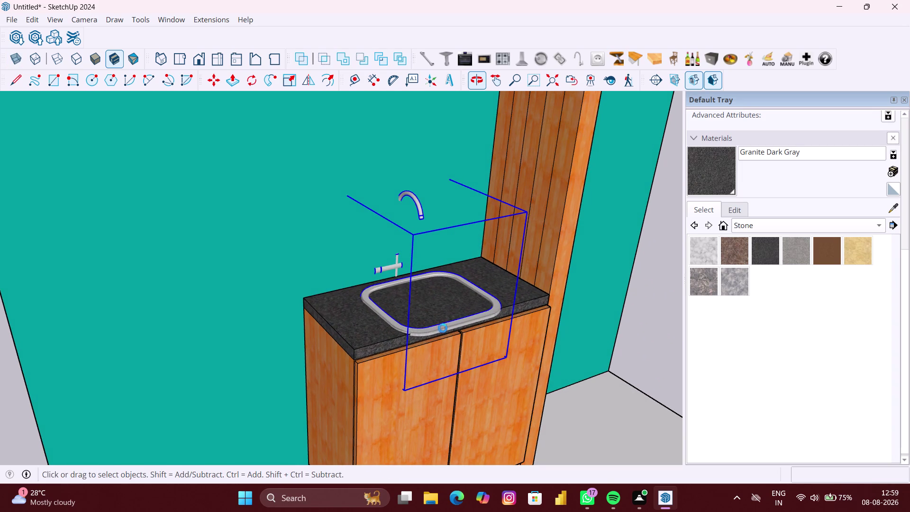
click(449, 329)
double_click(448, 325)
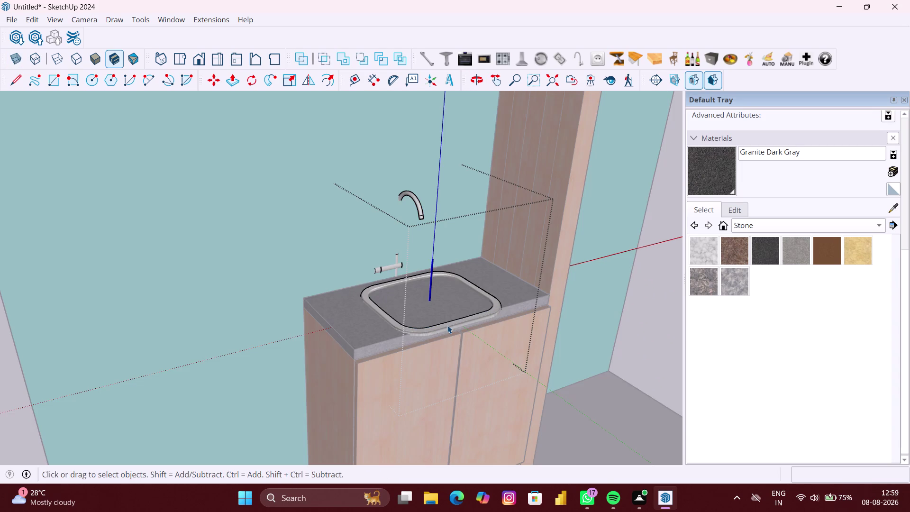
click(447, 325)
scroll(down, 3)
click(588, 388)
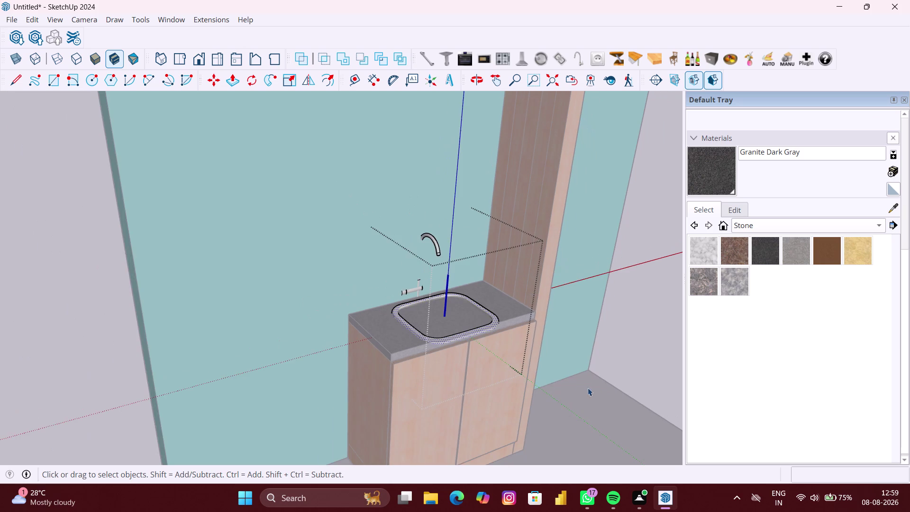
click(412, 286)
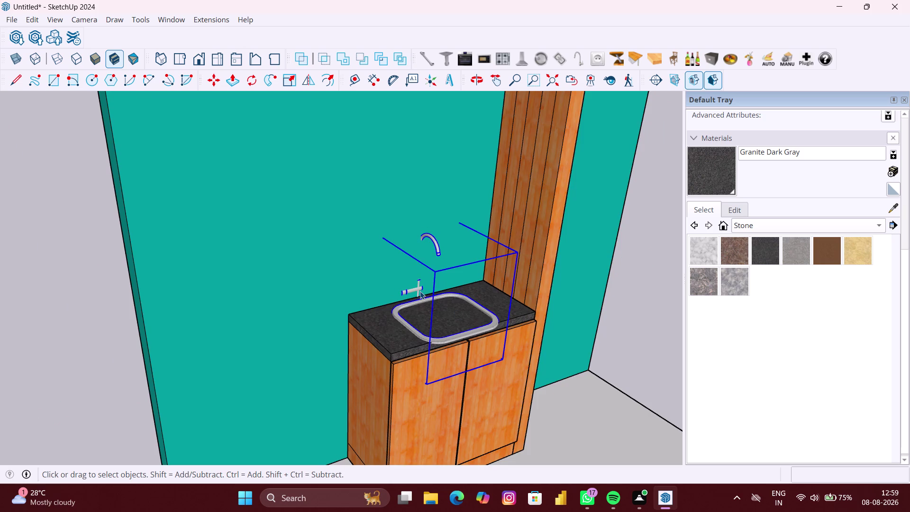
Explode the sink and faucet set, then hide the faucet.
right_click(431, 296)
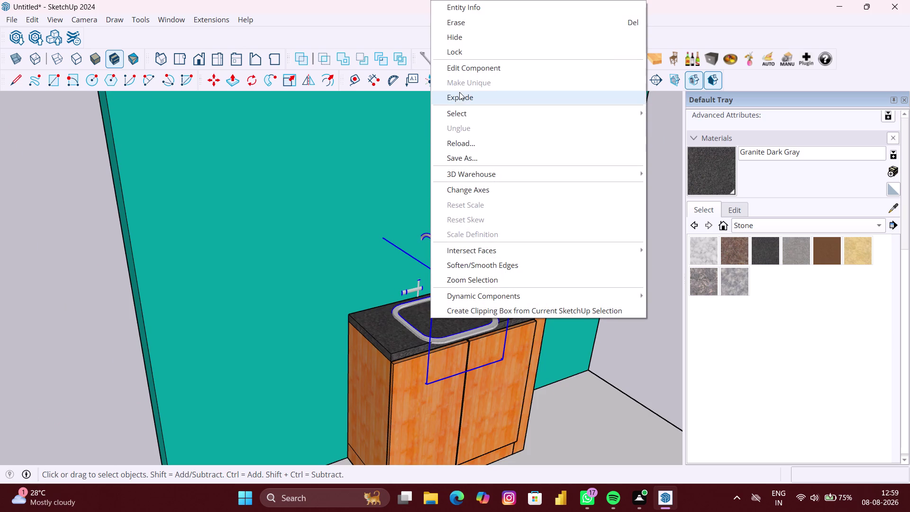
click(459, 98)
scroll(up, 3)
click(424, 294)
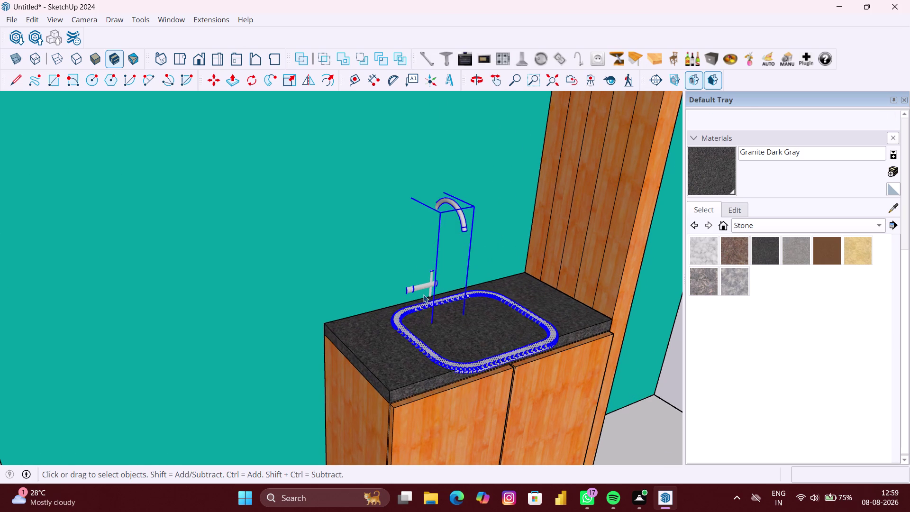
click(425, 288)
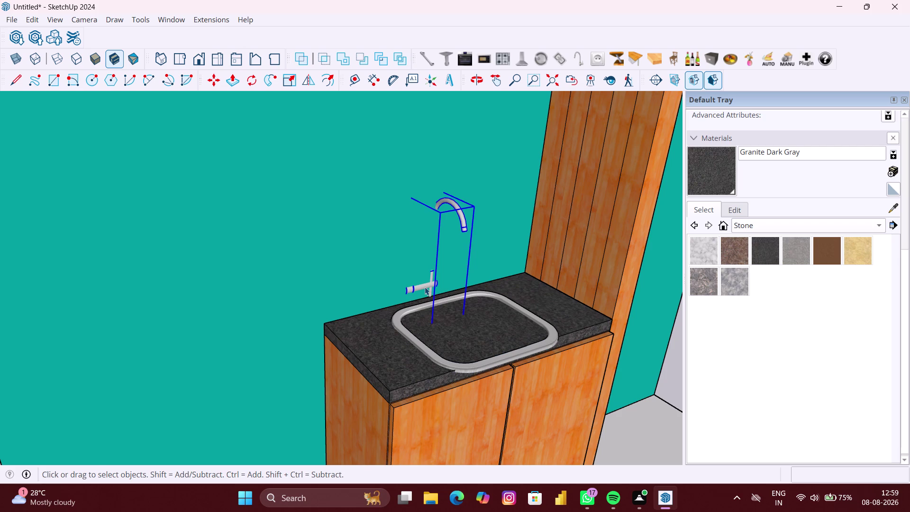
key(Delete)
Select all faces of the sink rim geometry.
scroll(down, 3)
click(466, 312)
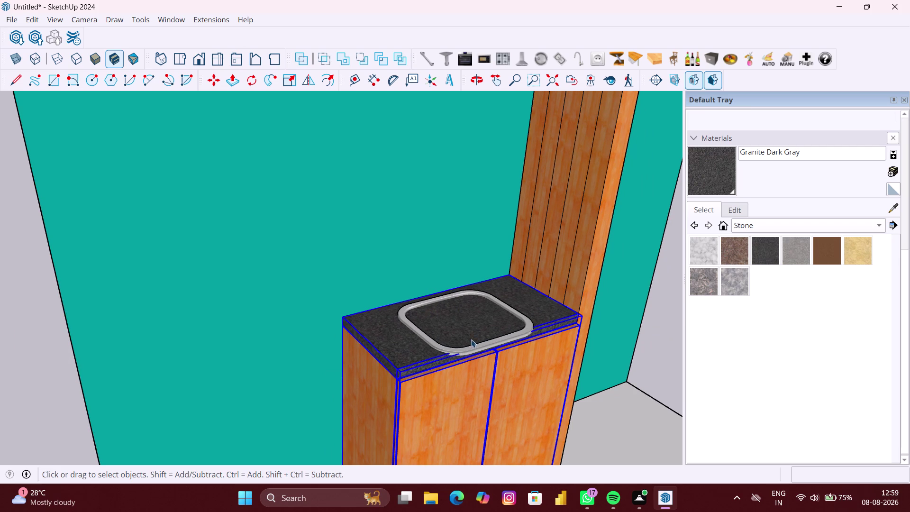
click(479, 347)
scroll(up, 3)
double_click(479, 349)
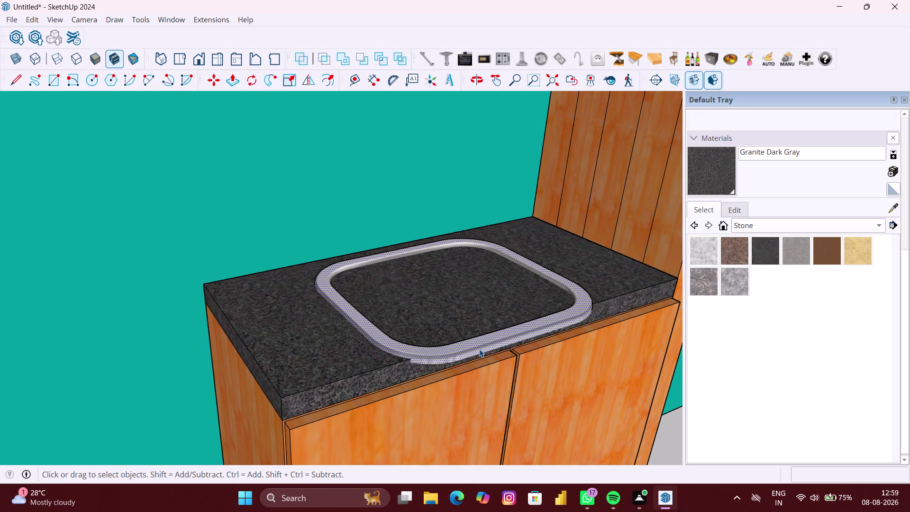
scroll(up, 3)
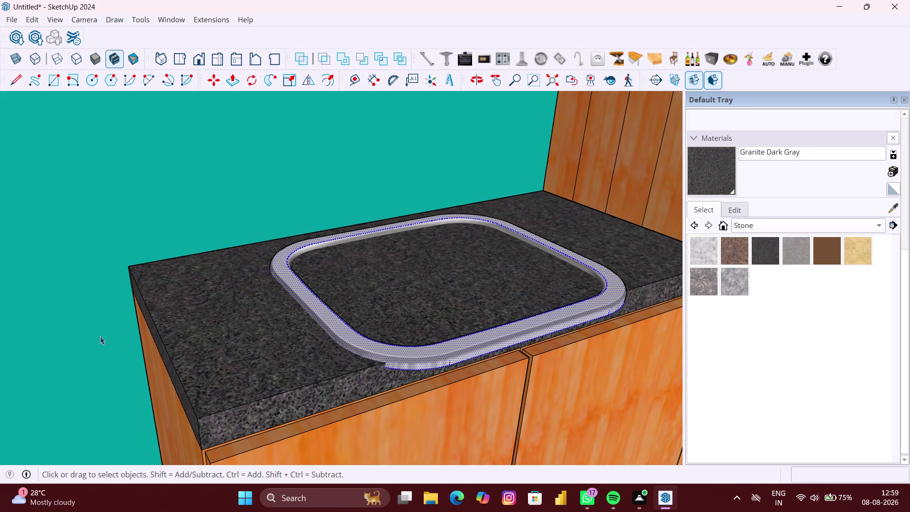
click(82, 336)
click(340, 326)
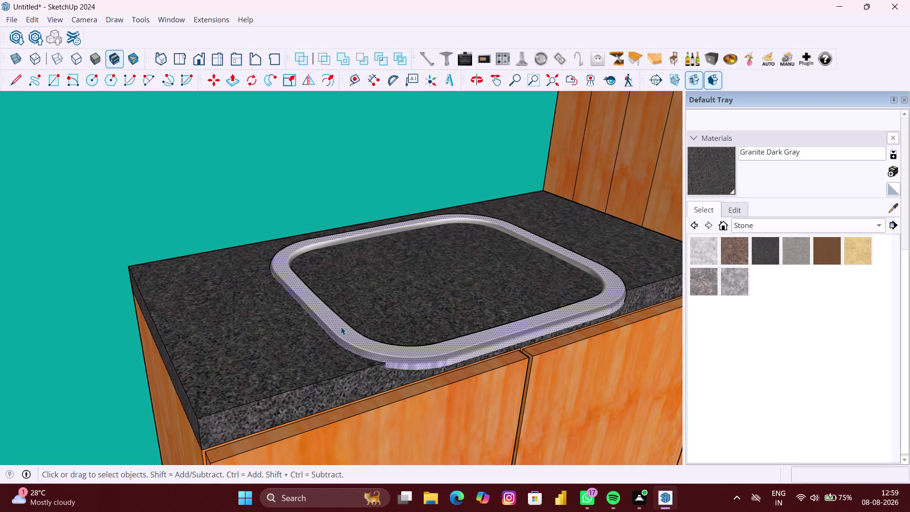
double_click(340, 327)
Undo an accidental context-menu change made to the sink rim.
right_click(338, 328)
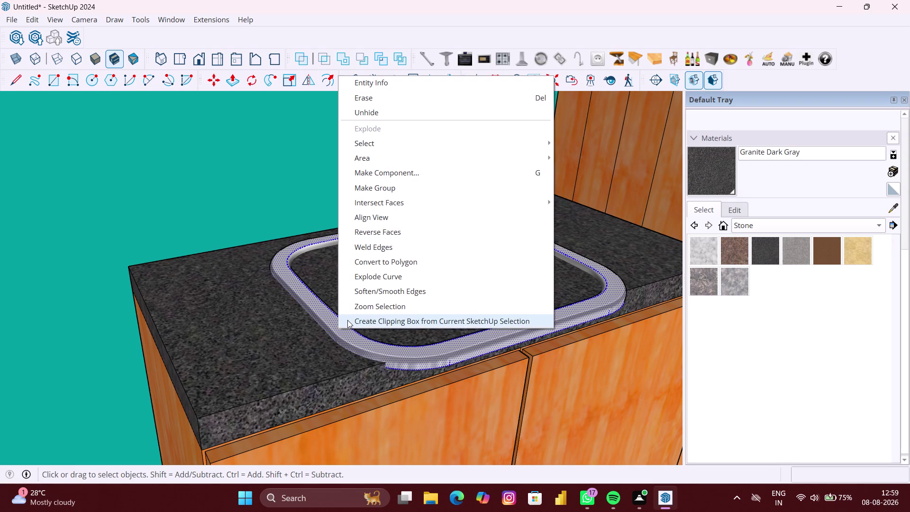
click(347, 320)
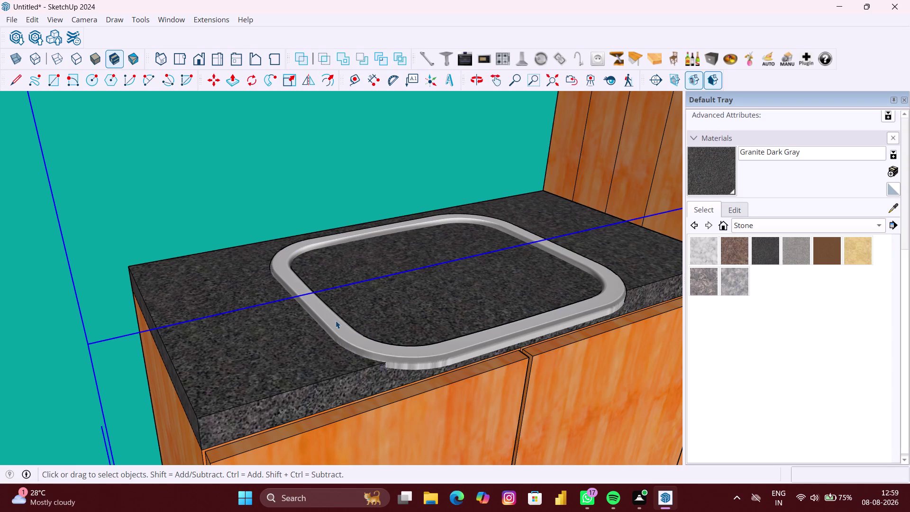
key(Escape)
key(ctrl+z)
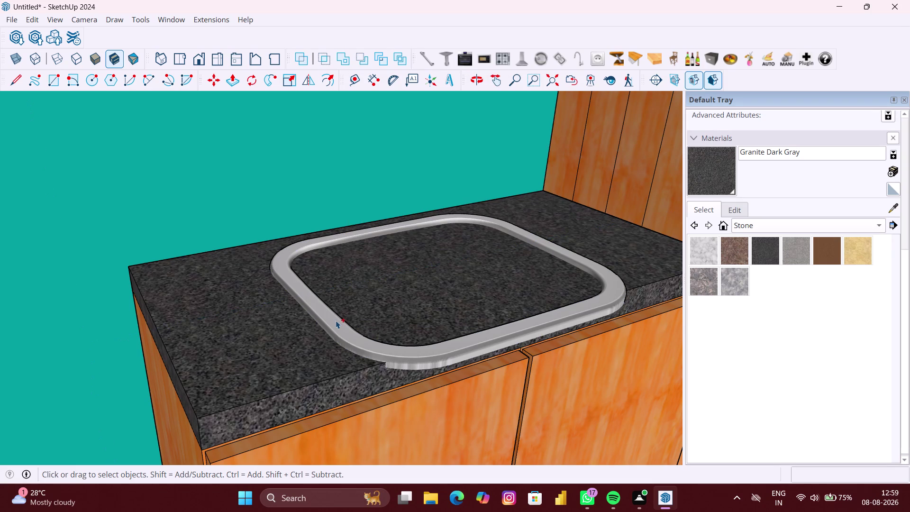
click(109, 332)
Reselect the whole sink rim and make it a group.
scroll(down, 3)
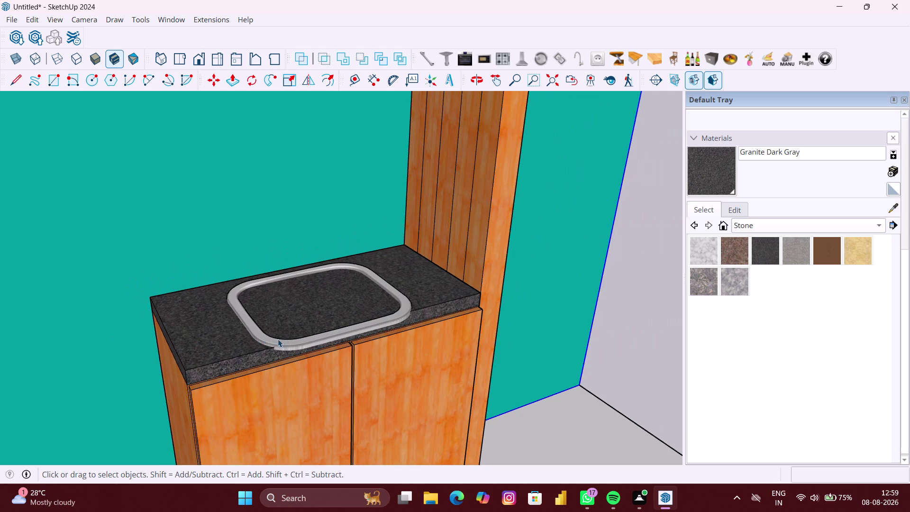
click(279, 342)
double_click(294, 346)
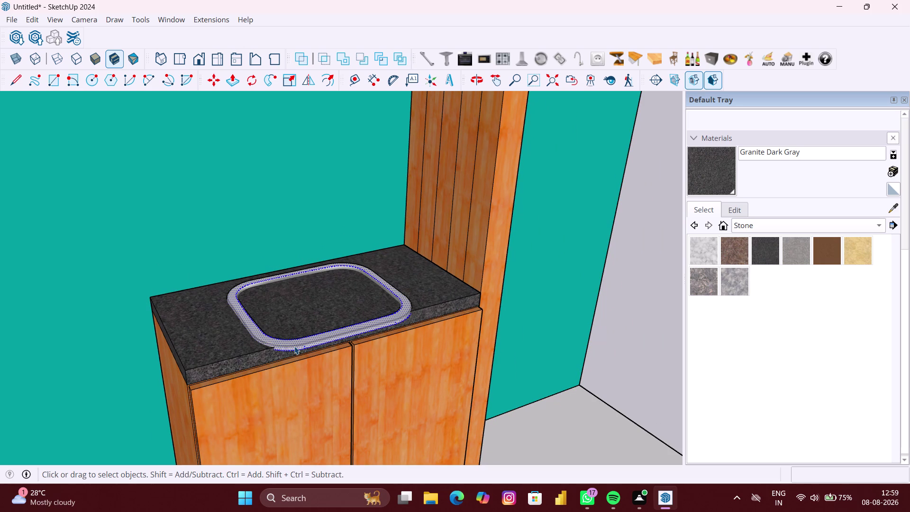
right_click(295, 346)
click(341, 203)
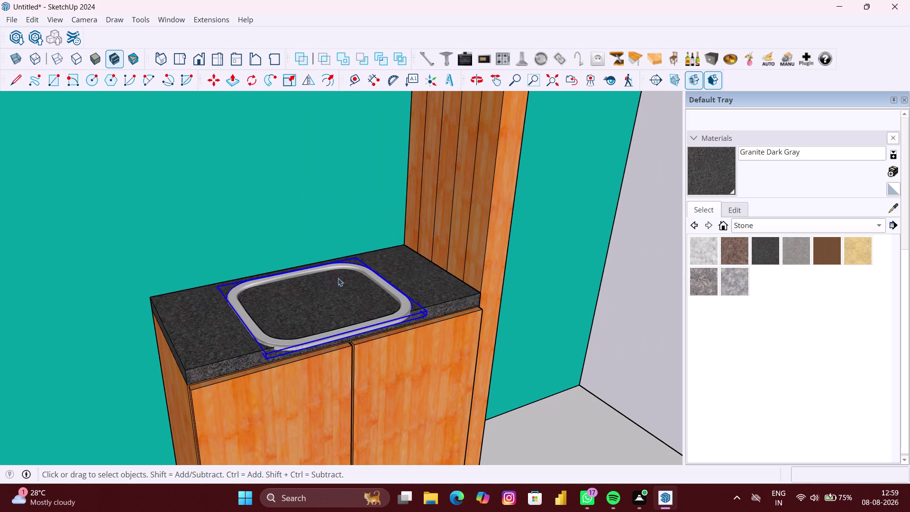
Move the sink group lower into the countertop.
key(m)
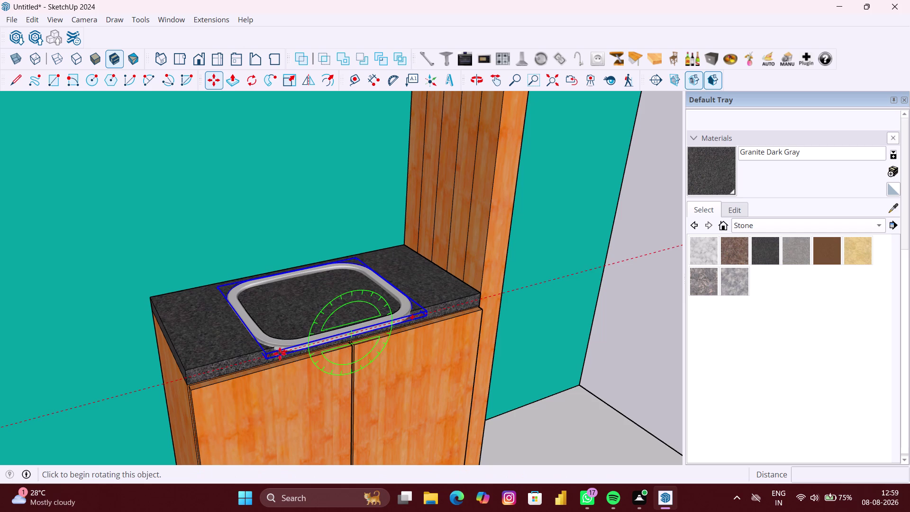
scroll(down, 3)
middle_drag(344, 342, 239, 362)
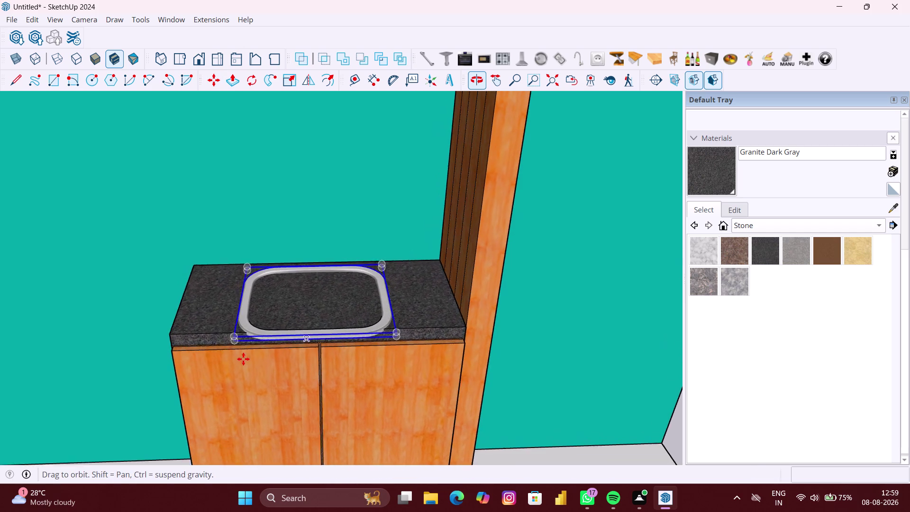
scroll(up, 3)
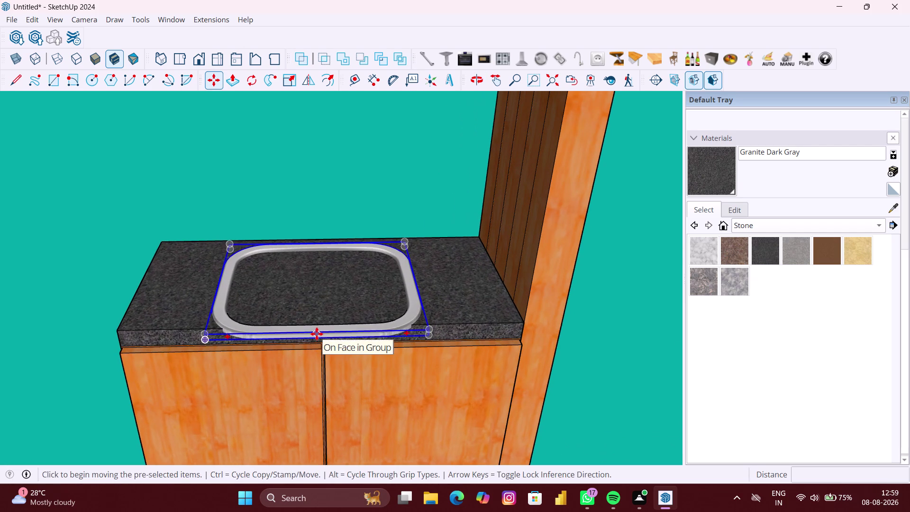
scroll(up, 3)
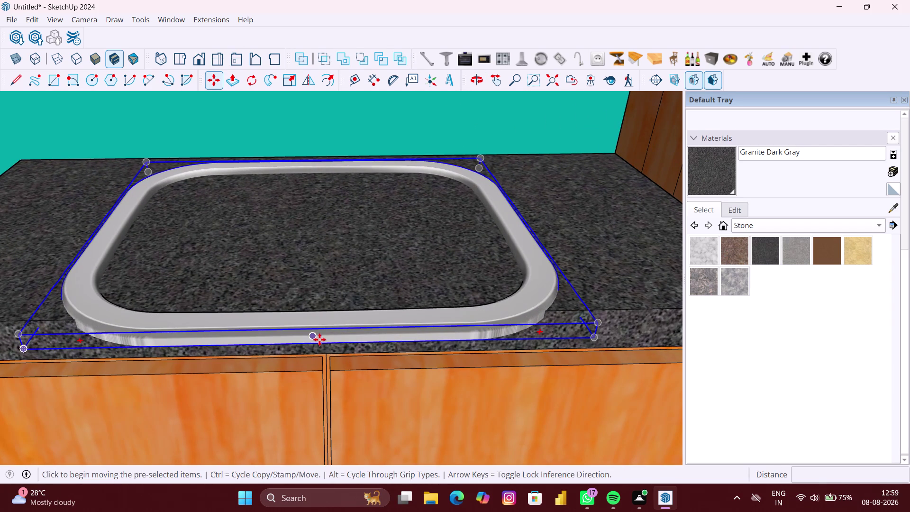
click(320, 340)
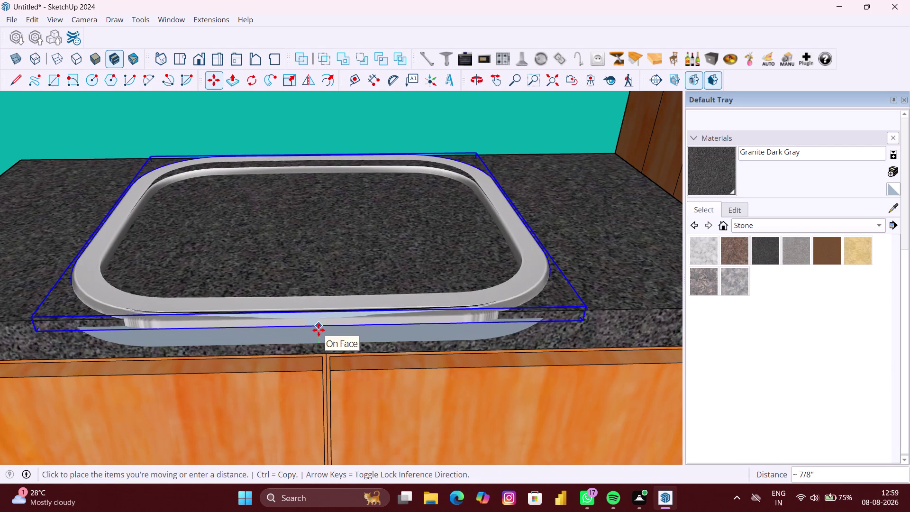
click(319, 331)
Move the sink again by its corner, locked to a single axis.
scroll(down, 3)
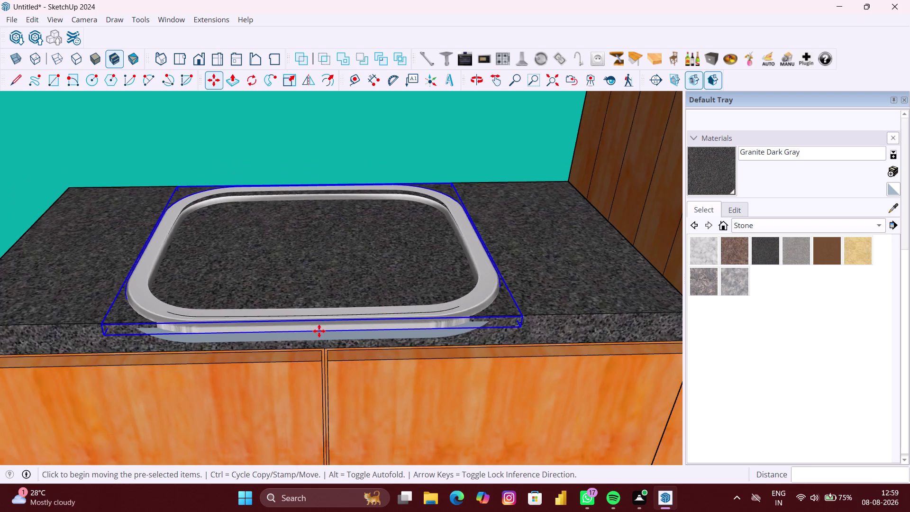
scroll(down, 3)
middle_drag(316, 333, 313, 223)
scroll(up, 3)
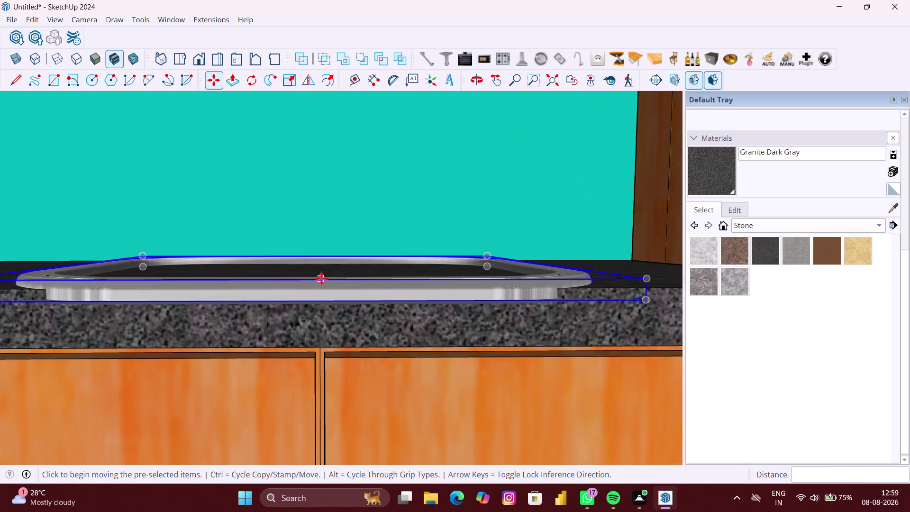
middle_drag(269, 288, 385, 286)
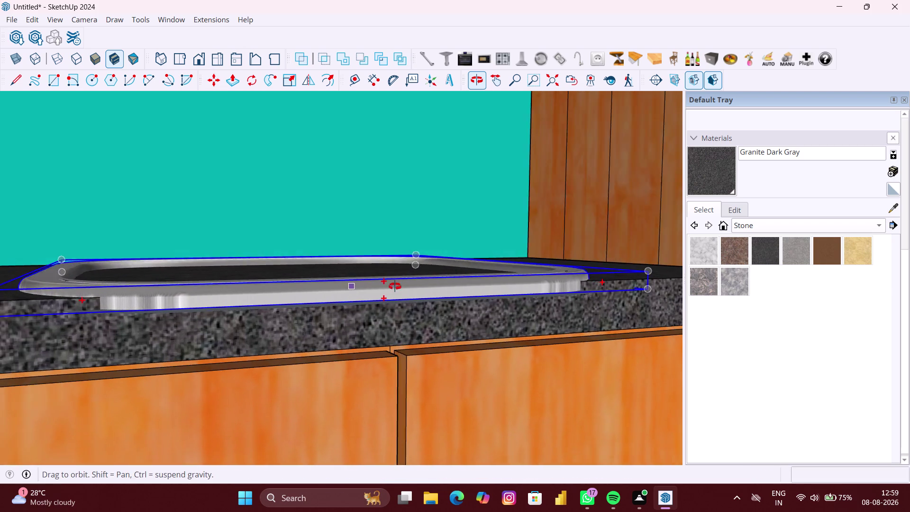
middle_drag(385, 287, 450, 287)
scroll(down, 3)
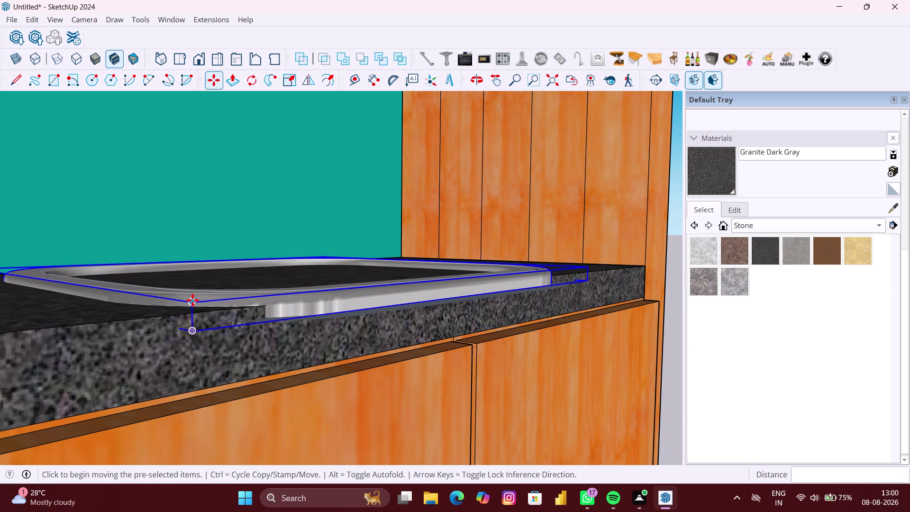
click(192, 300)
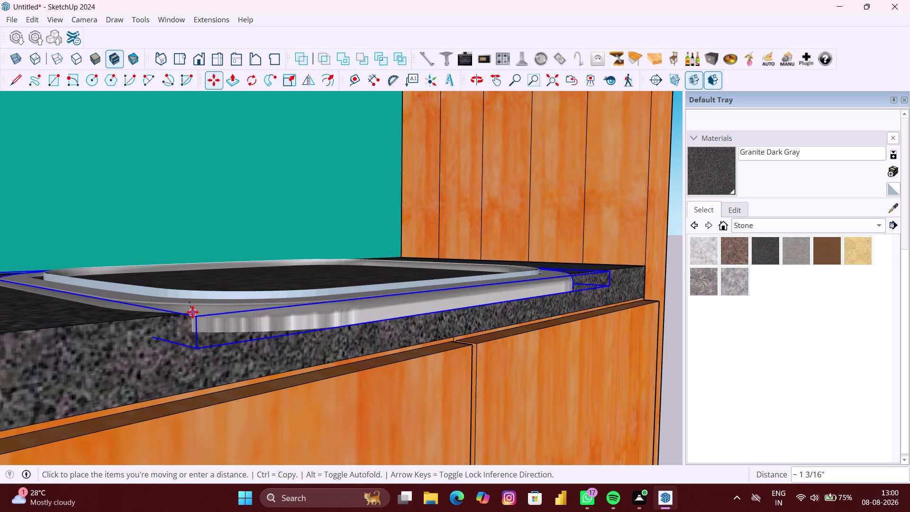
key(Up)
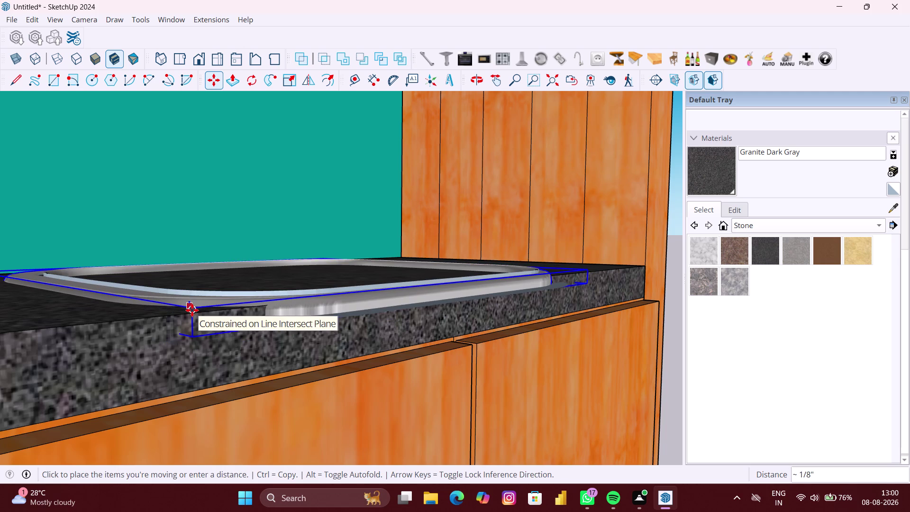
scroll(up, 3)
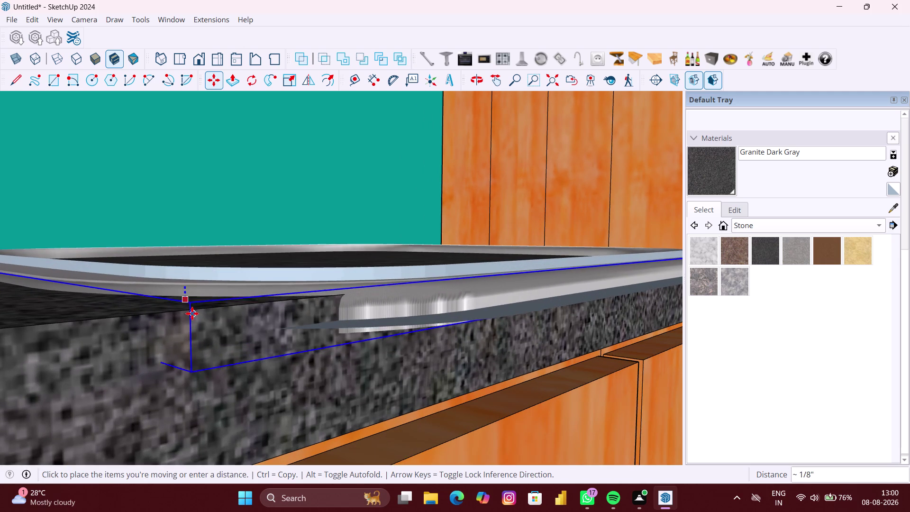
scroll(up, 3)
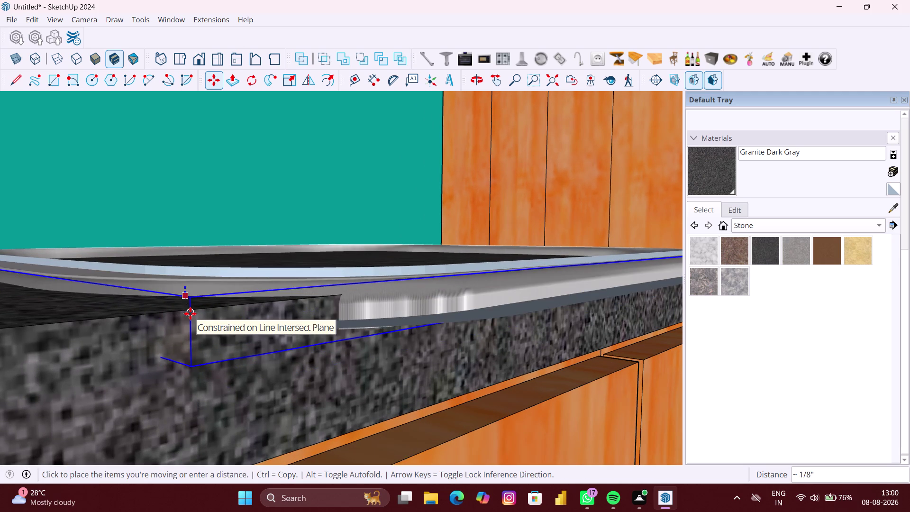
scroll(up, 3)
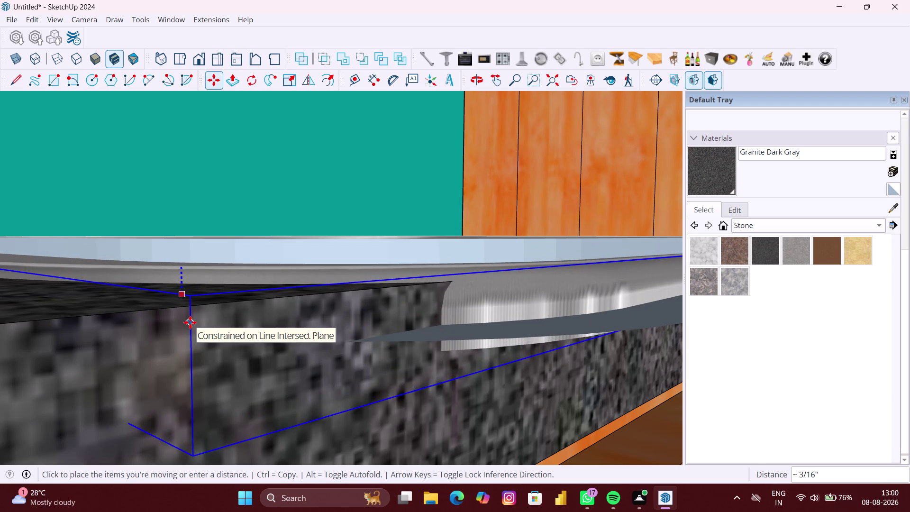
scroll(up, 3)
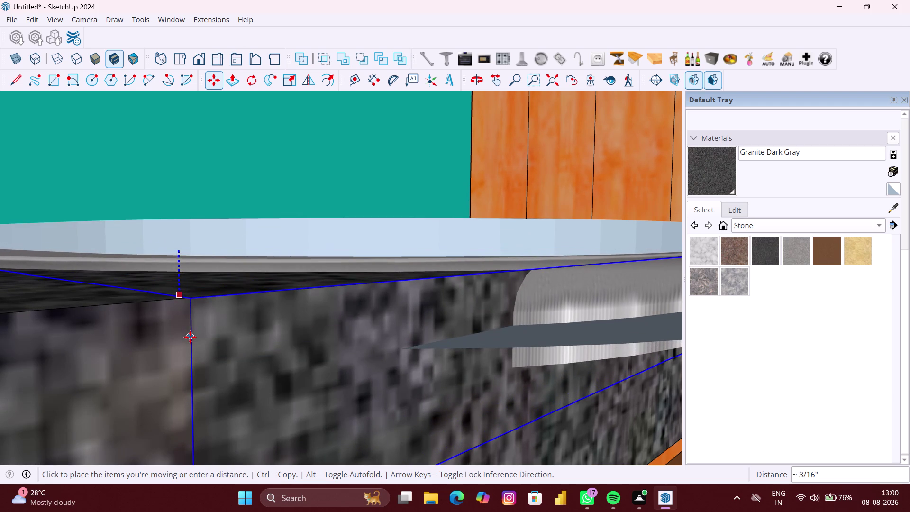
scroll(down, 3)
scroll(down, 3)
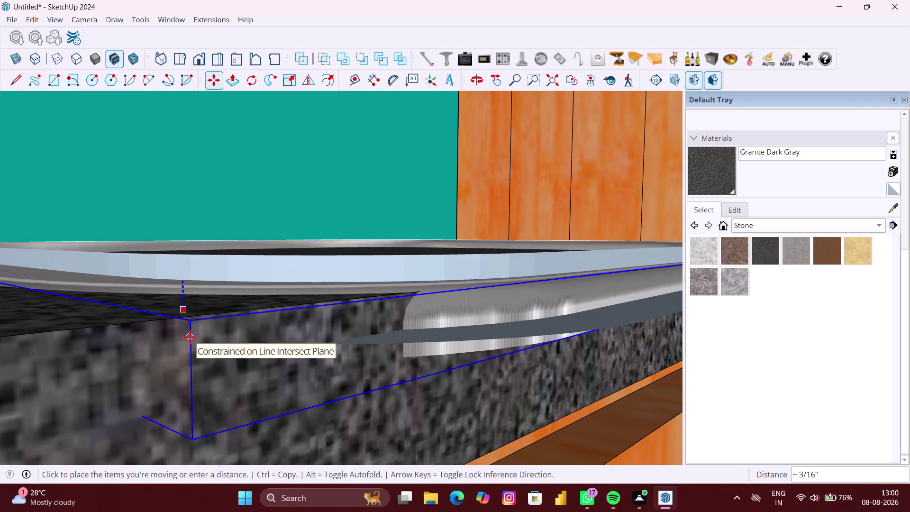
scroll(up, 3)
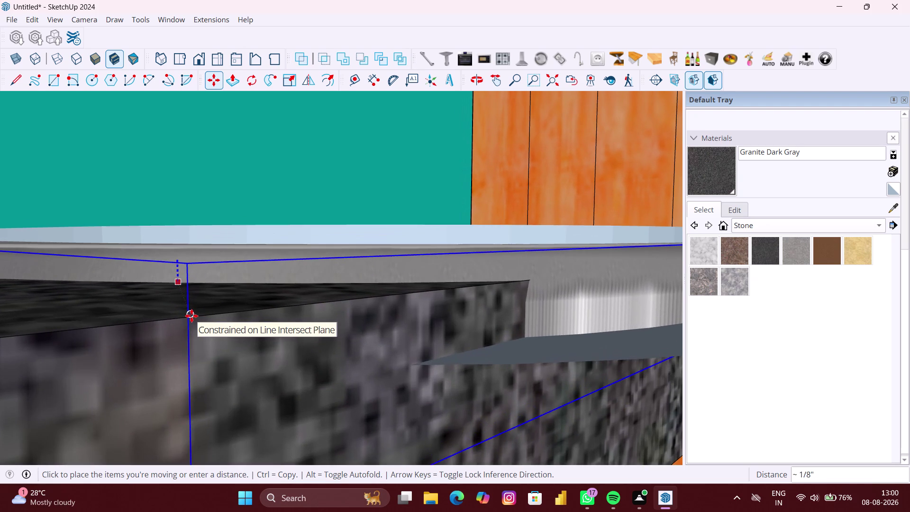
scroll(down, 3)
key(space)
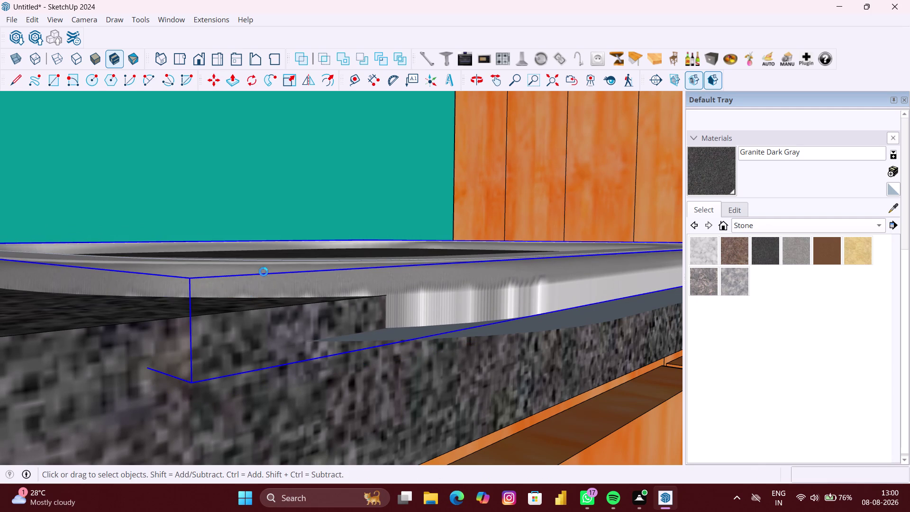
Snap the sink's front corner onto the countertop's front edge.
click(265, 269)
scroll(up, 3)
middle_drag(248, 262, 117, 299)
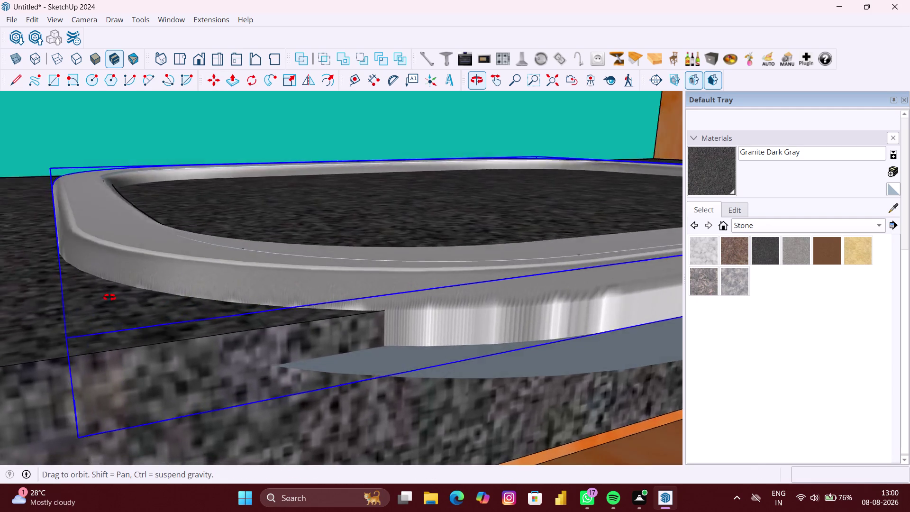
middle_drag(116, 298, 62, 290)
scroll(up, 3)
key(m)
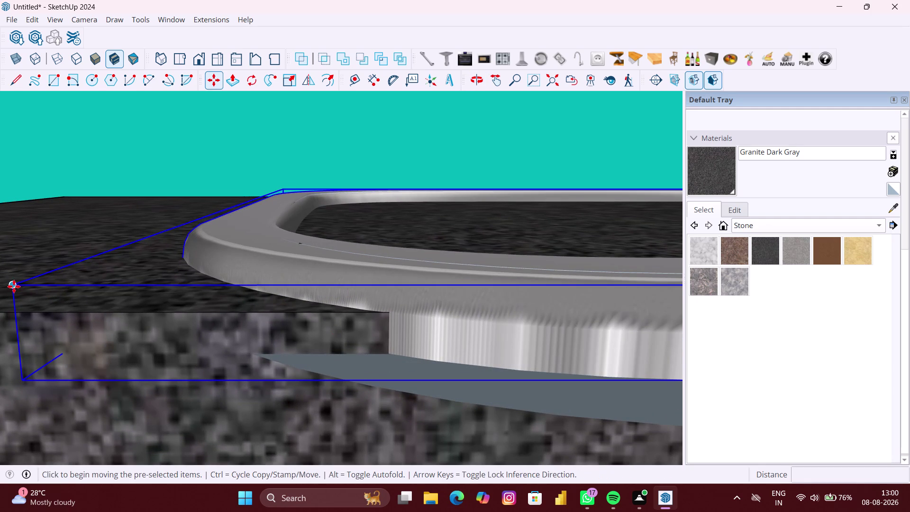
click(13, 287)
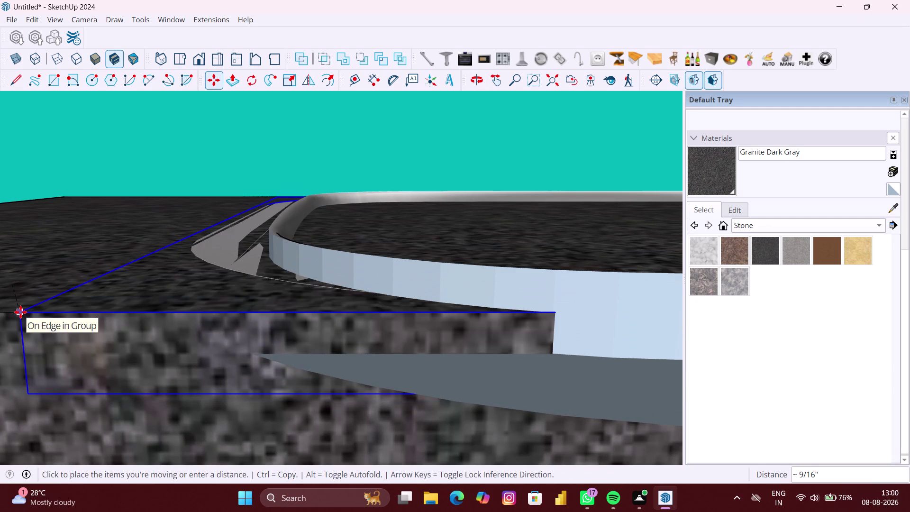
click(21, 312)
scroll(down, 3)
key(space)
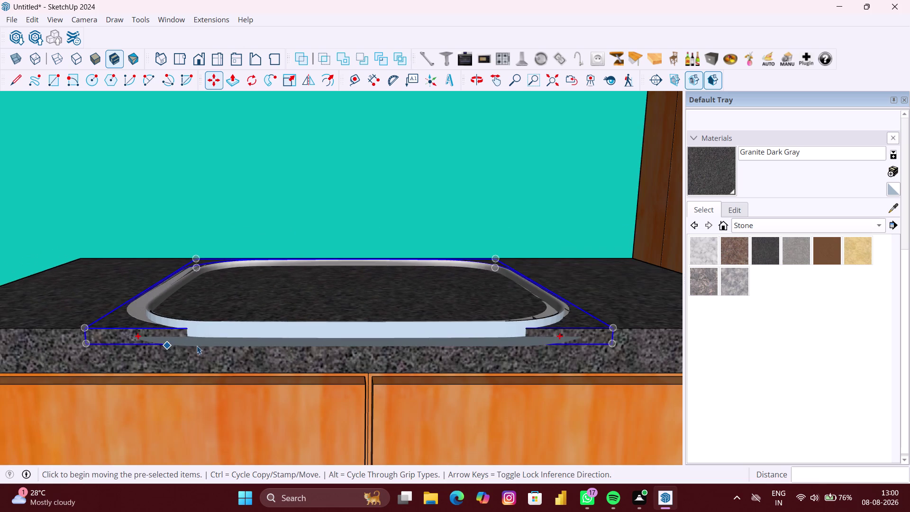
scroll(down, 3)
middle_drag(412, 336, 382, 398)
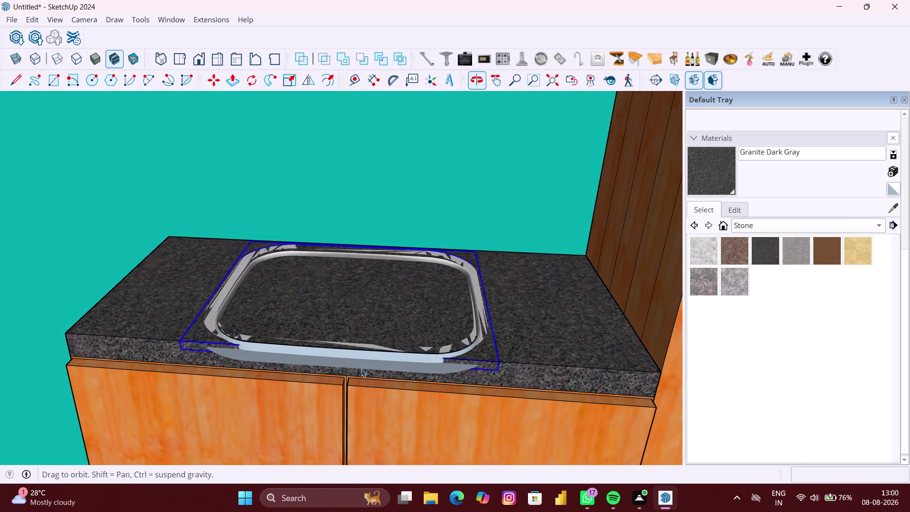
click(353, 357)
click(357, 352)
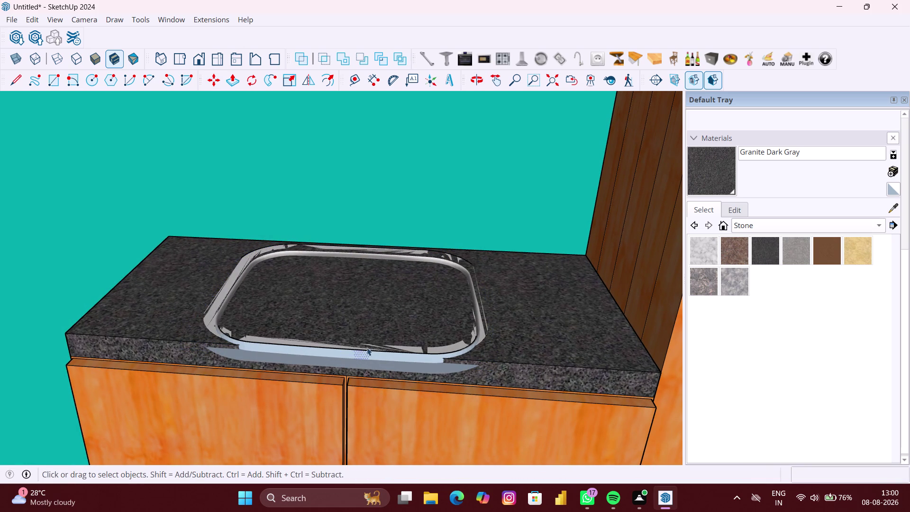
scroll(up, 3)
click(495, 333)
double_click(503, 330)
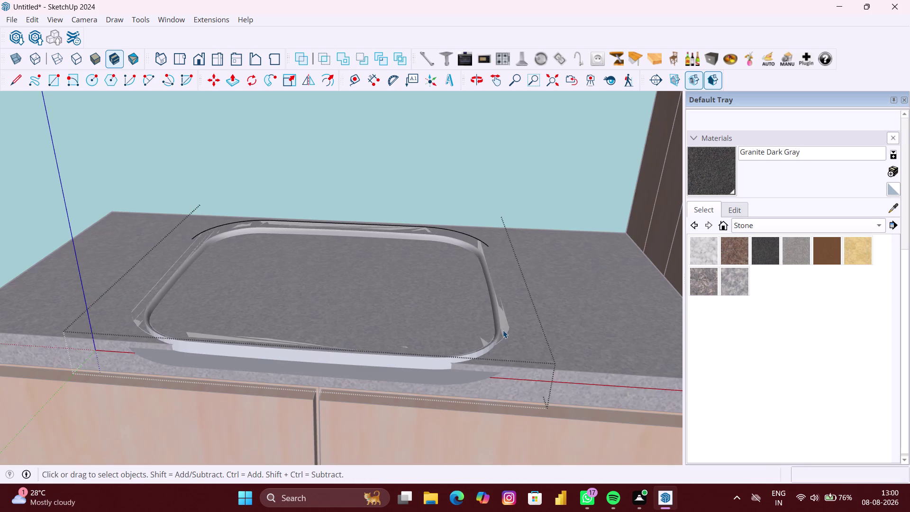
click(493, 333)
double_click(499, 337)
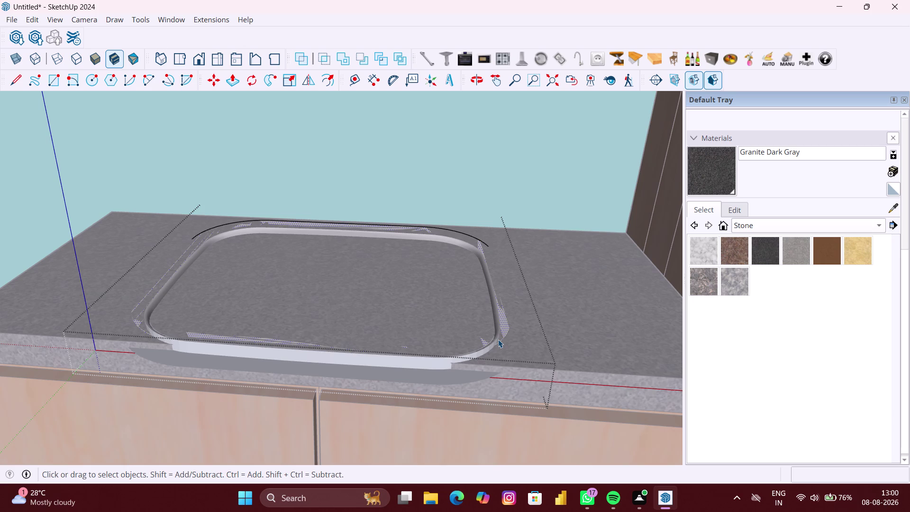
key(space)
scroll(down, 3)
click(106, 316)
click(85, 314)
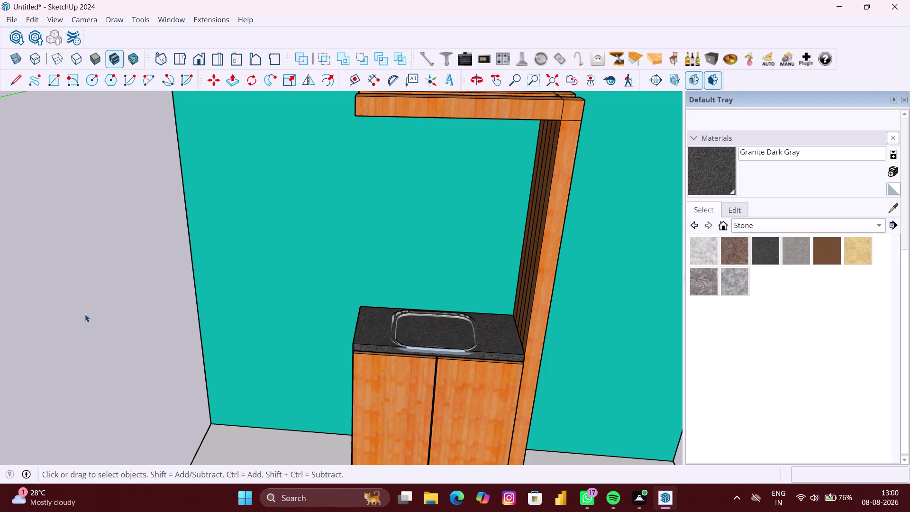
click(442, 350)
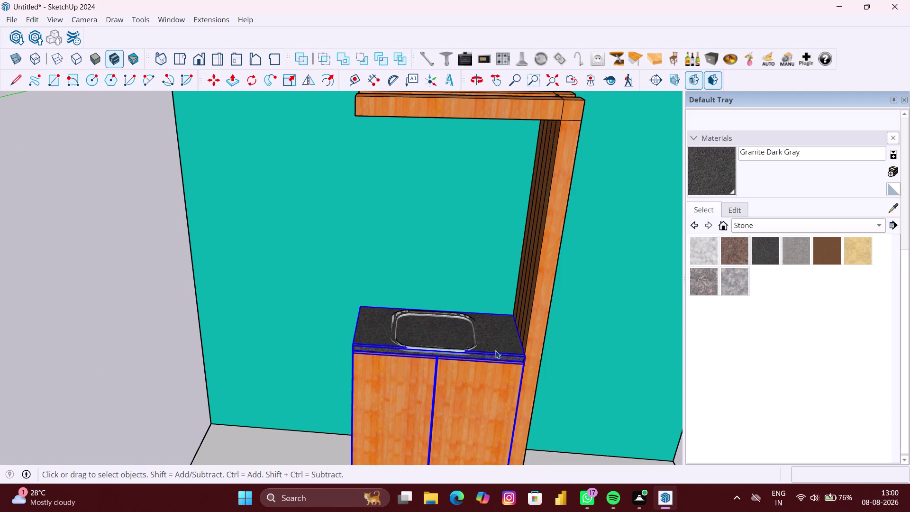
scroll(up, 3)
scroll(up, 3)
click(441, 331)
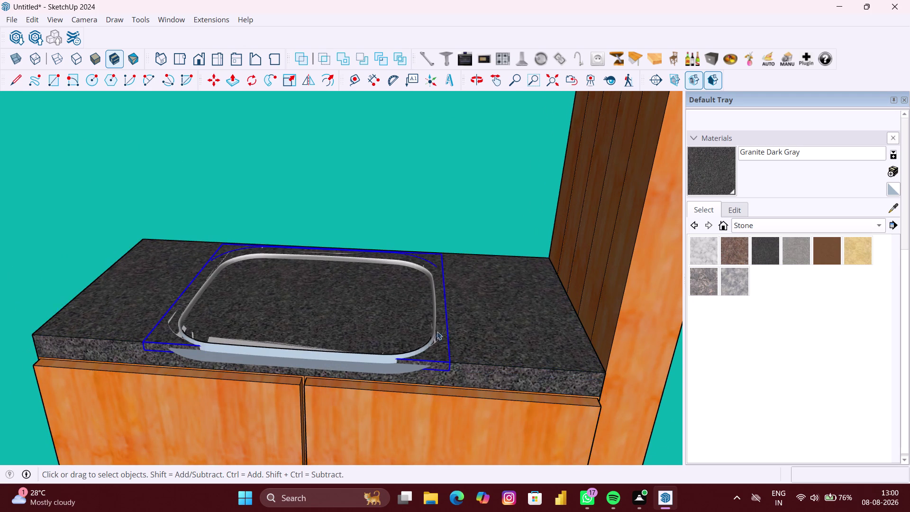
scroll(up, 3)
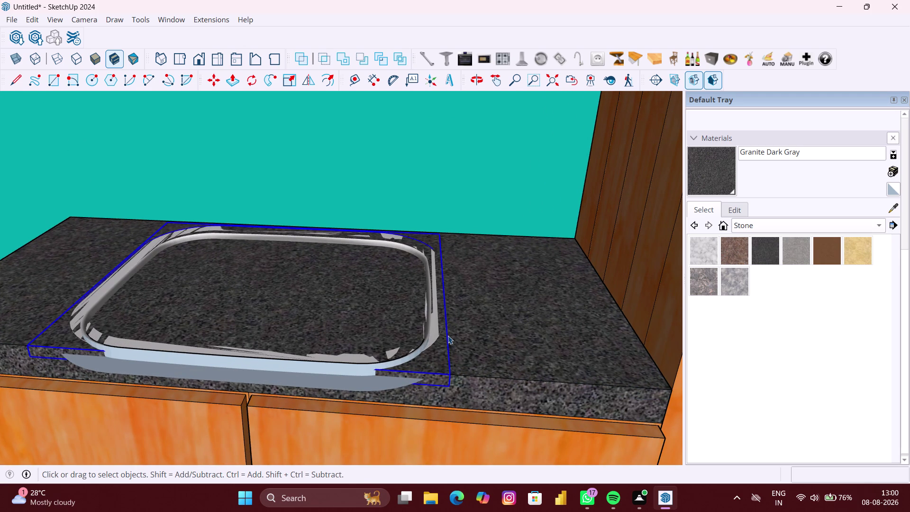
key(m)
Nudge the sink about 7/16" back by its front right corner.
scroll(up, 3)
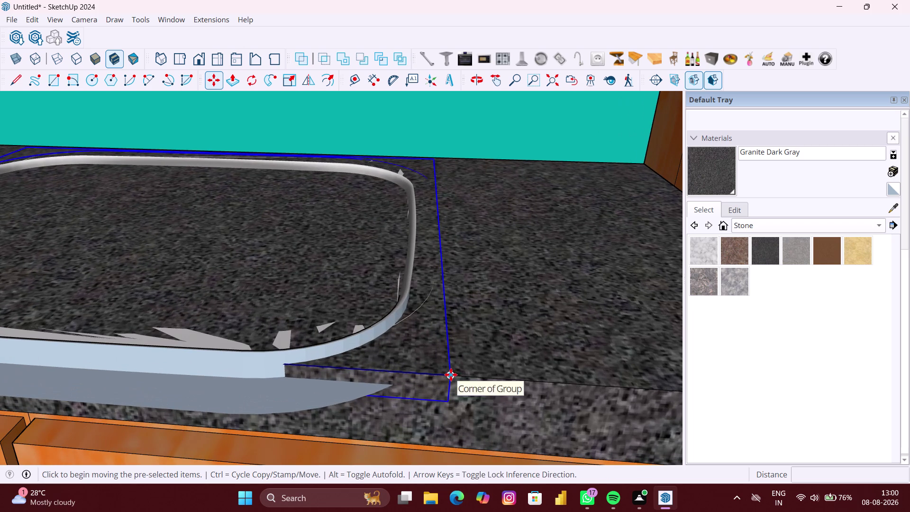
click(451, 374)
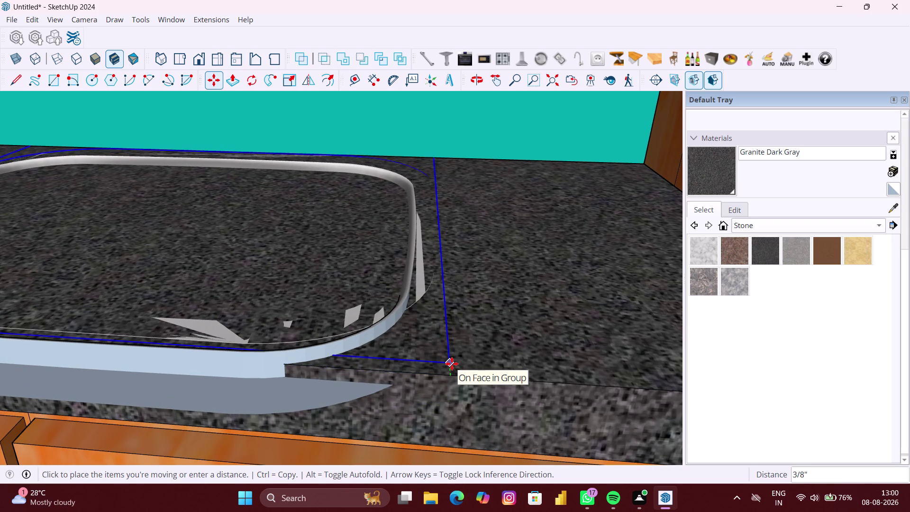
click(452, 361)
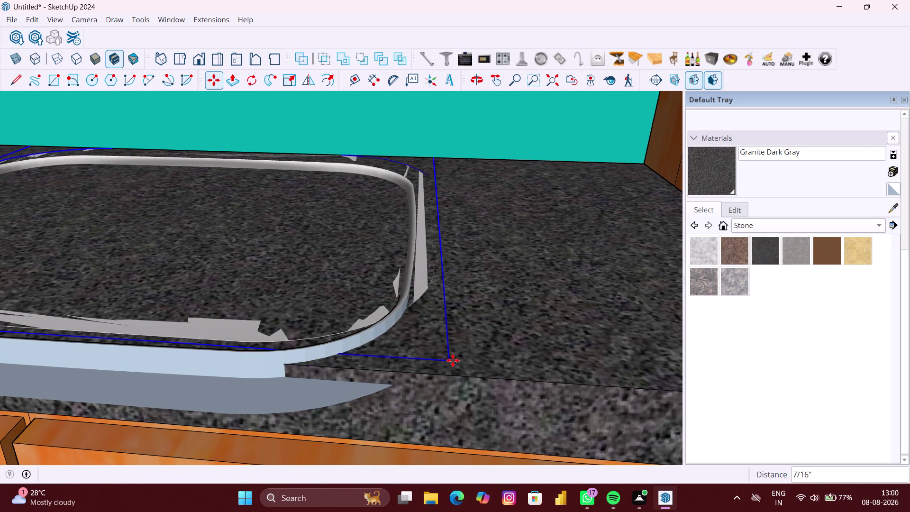
scroll(down, 3)
key(space)
Open the cabinet and countertop group for editing, then close it.
click(353, 315)
scroll(down, 3)
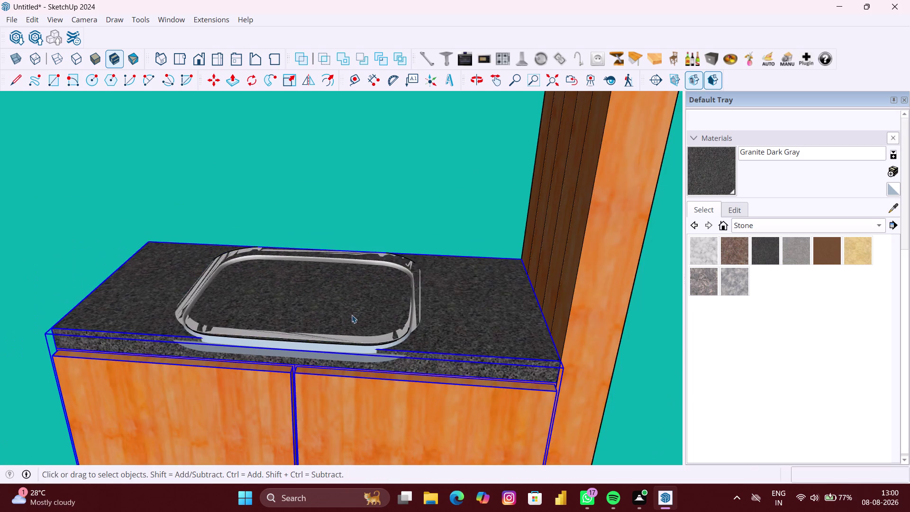
double_click(343, 312)
click(331, 305)
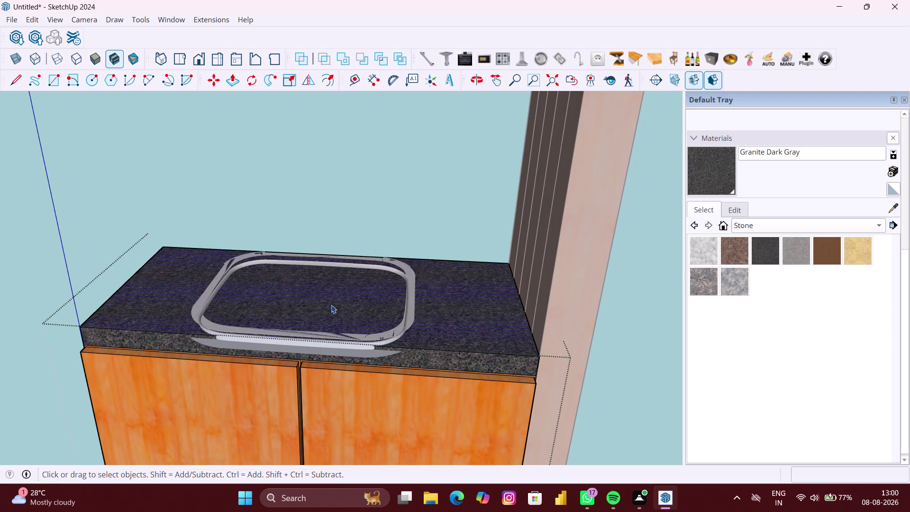
click(208, 313)
double_click(197, 315)
click(0, 310)
click(312, 292)
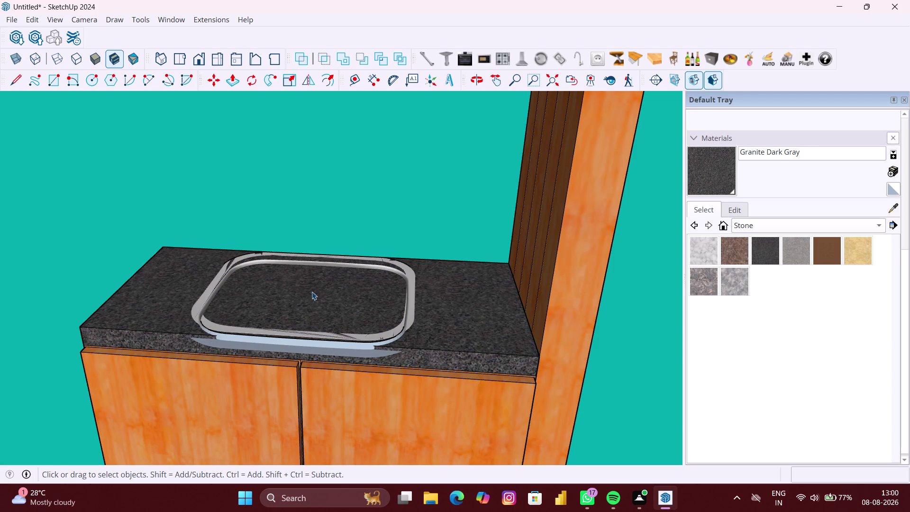
Dismiss the surface's context menu and click around the countertop.
right_click(312, 292)
click(261, 295)
scroll(up, 3)
click(193, 305)
scroll(down, 3)
click(180, 307)
scroll(down, 3)
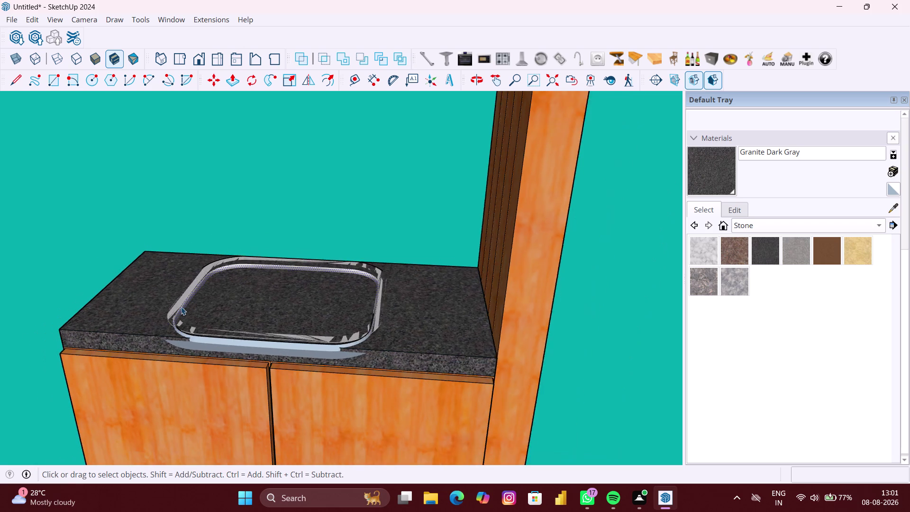
Intersect the sink faces with the model.
click(224, 343)
right_click(225, 344)
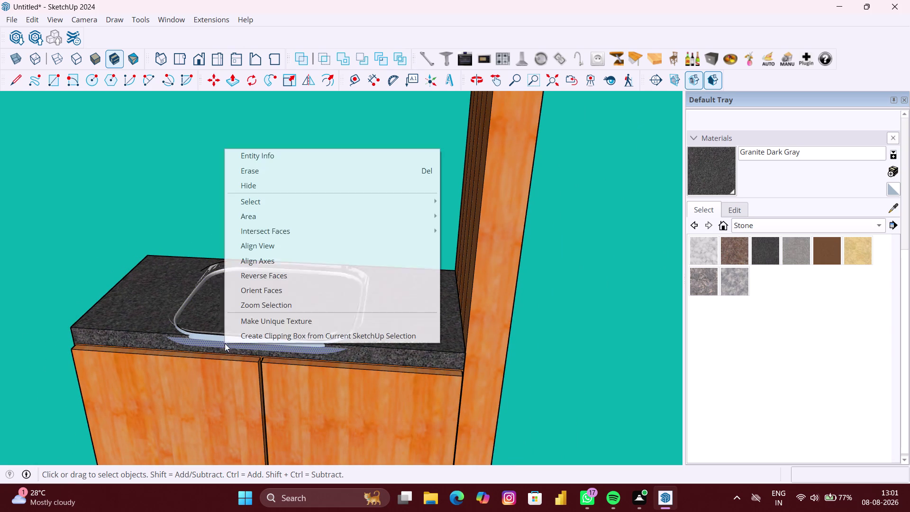
click(259, 233)
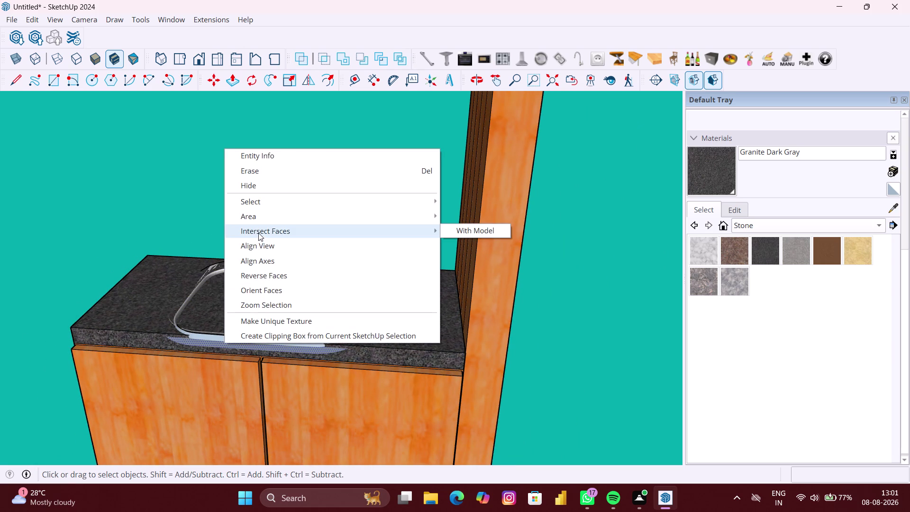
click(473, 229)
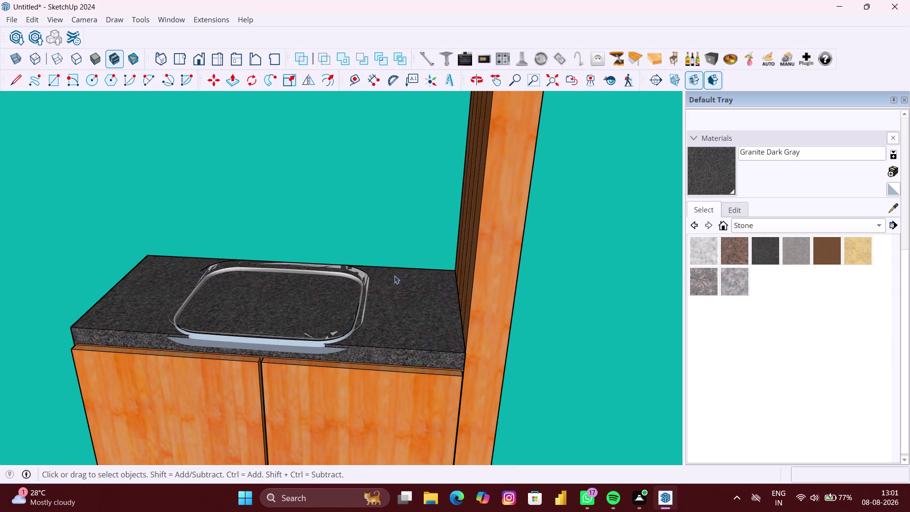
Inside the countertop group, intersect its surface and delete the granite face over the sink.
click(316, 303)
double_click(307, 308)
scroll(up, 3)
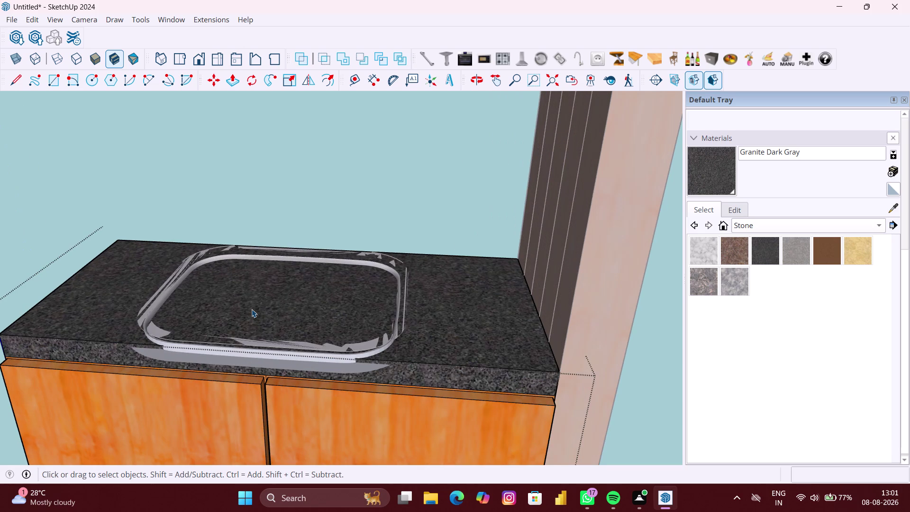
click(251, 309)
click(252, 309)
right_click(251, 307)
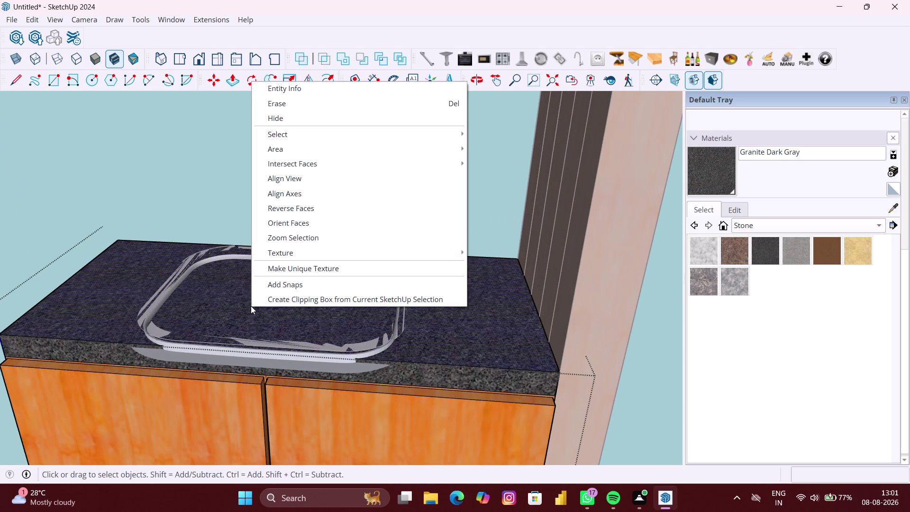
click(287, 167)
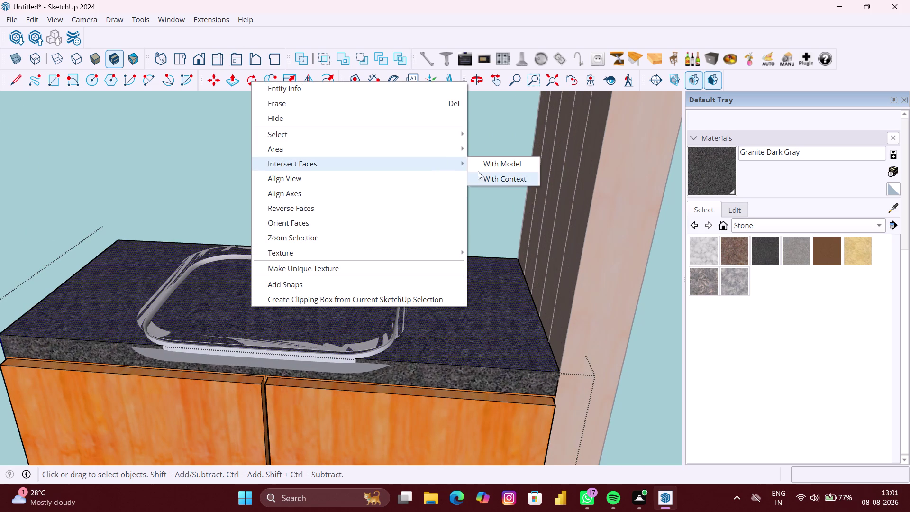
click(510, 166)
click(281, 291)
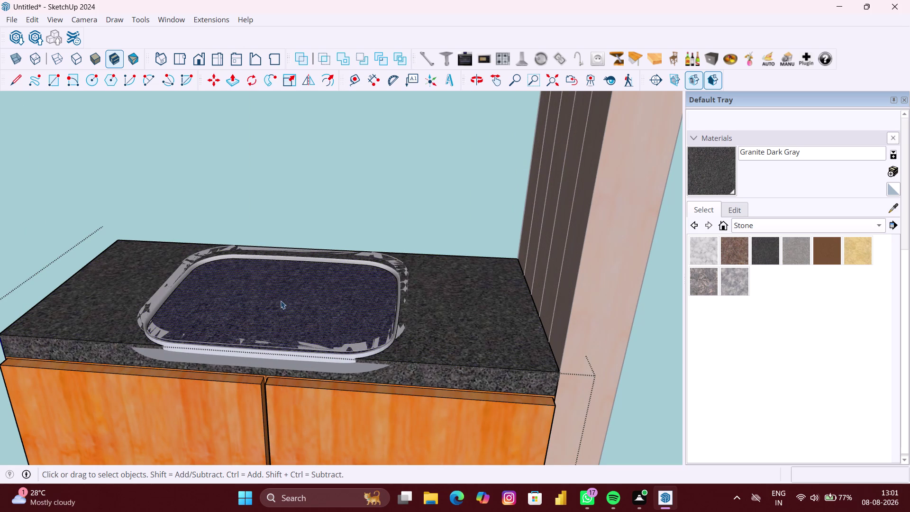
scroll(up, 3)
key(Delete)
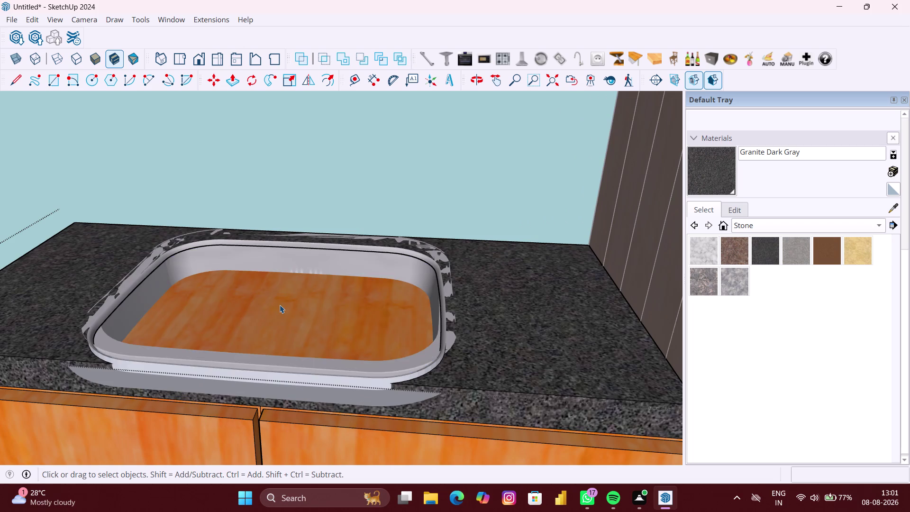
Orbit out over the whole cabinet and select the countertop and cabinet.
scroll(down, 3)
middle_drag(215, 312, 263, 273)
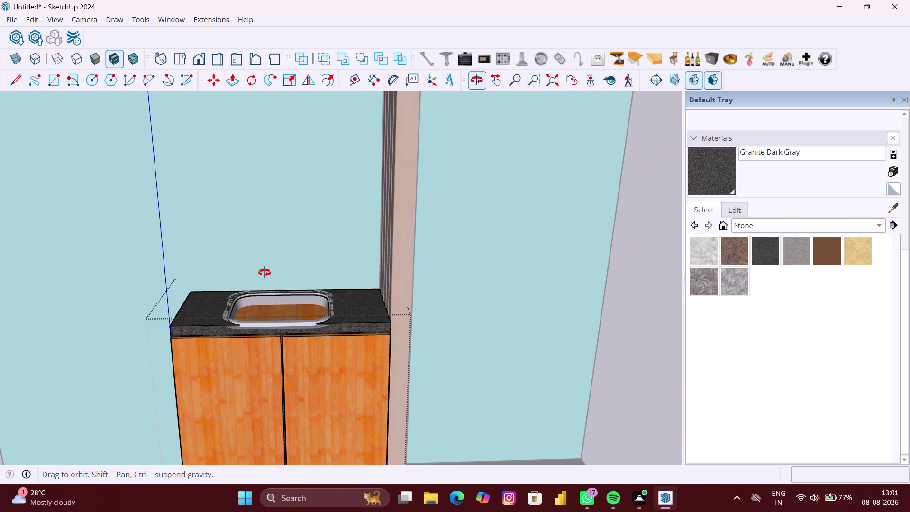
key(space)
click(124, 305)
scroll(up, 3)
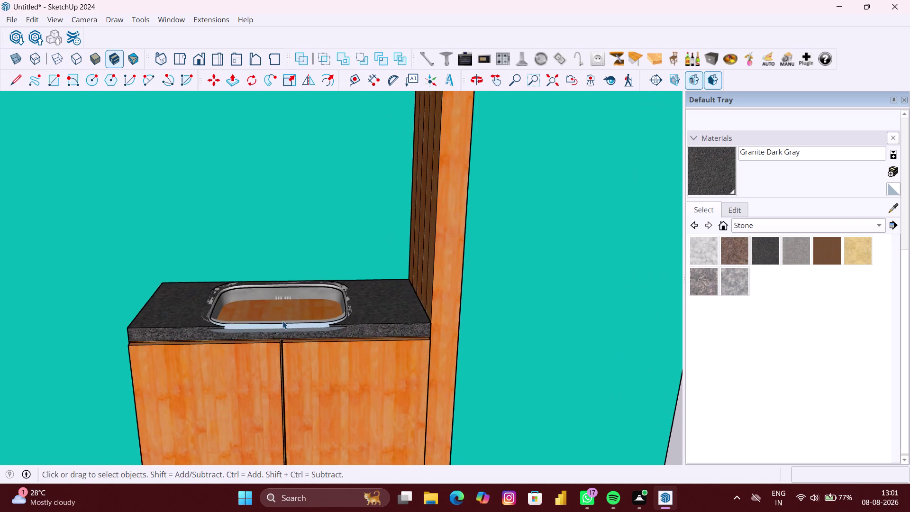
scroll(up, 3)
click(283, 317)
scroll(up, 3)
click(286, 312)
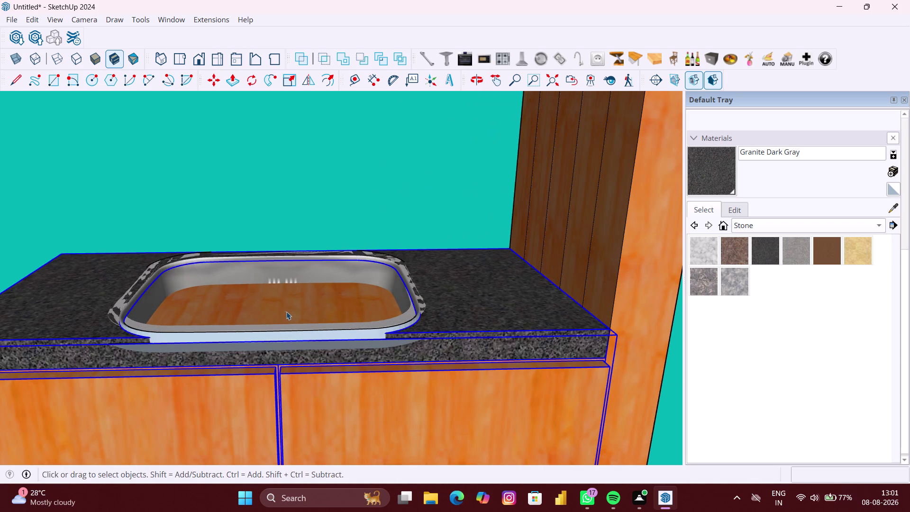
Orbit closer to the sink and select the whole sink group.
middle_drag(326, 303, 292, 360)
click(416, 298)
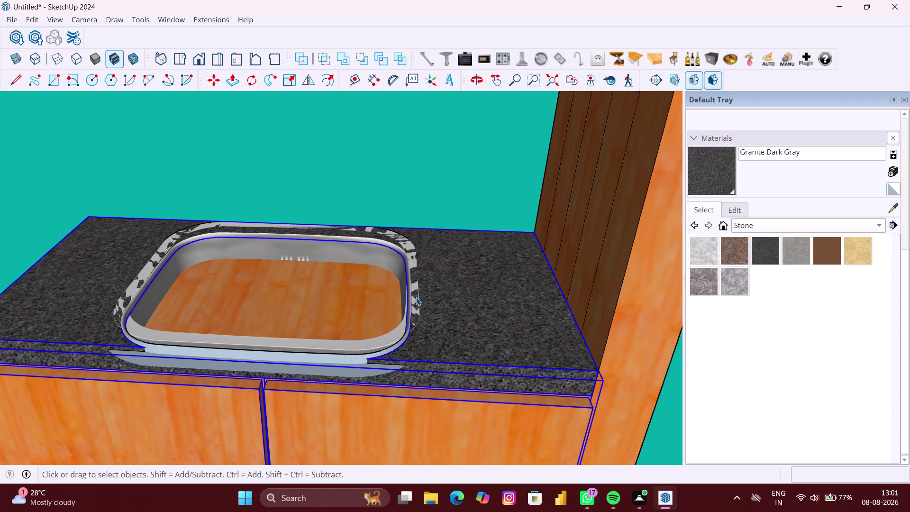
double_click(412, 304)
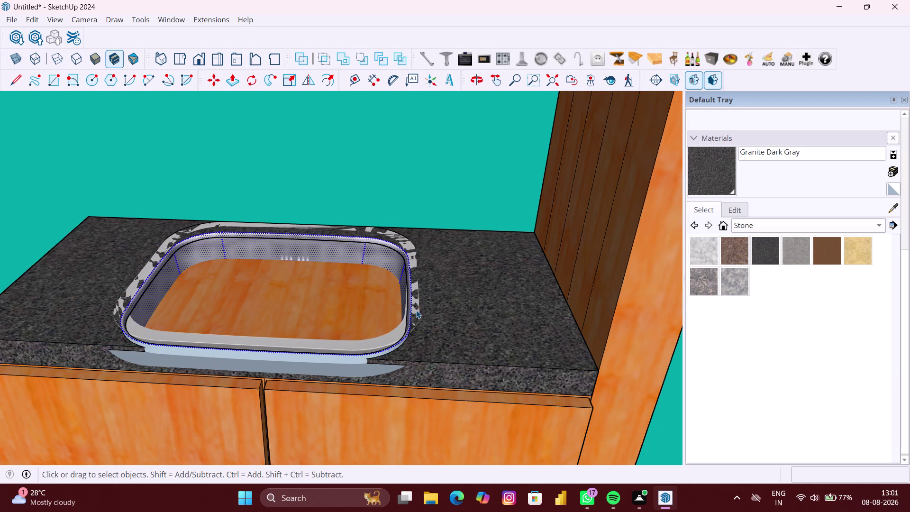
click(417, 310)
Delete the wood-textured face inside the sink bowl so the steel interior shows.
right_click(416, 310)
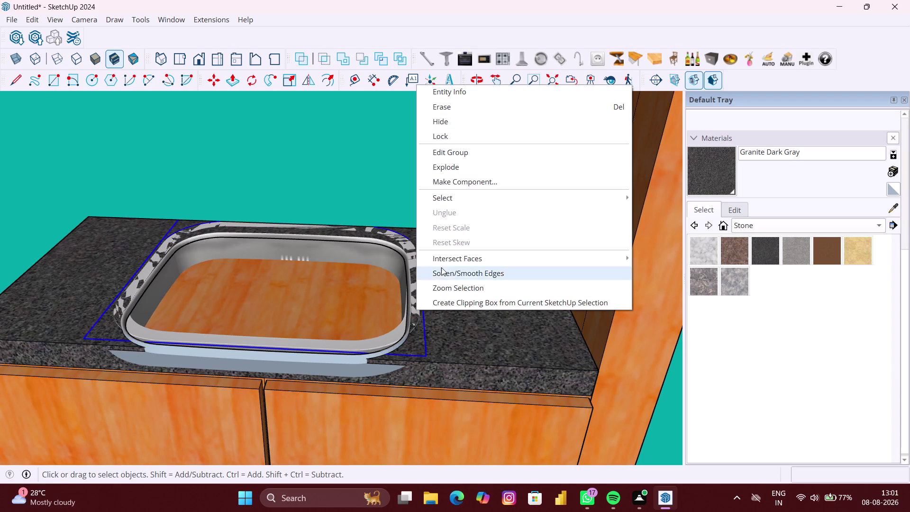
click(449, 262)
click(663, 256)
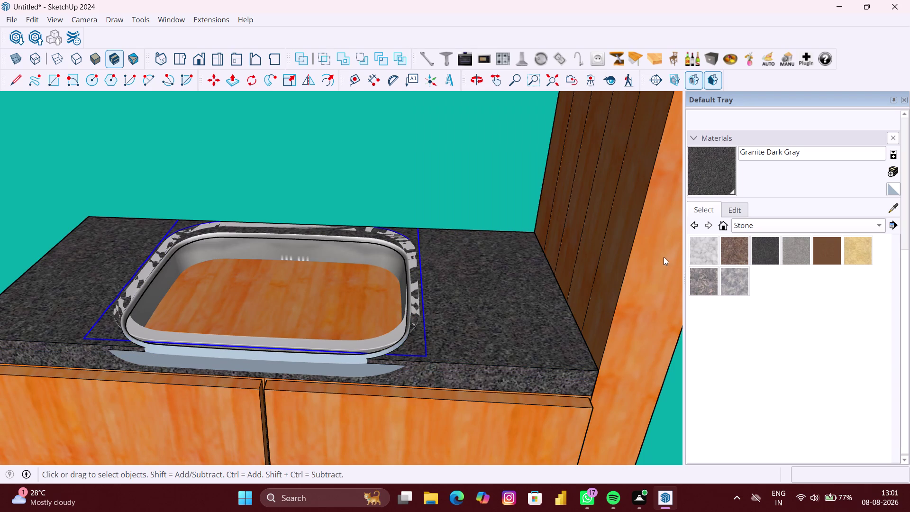
click(359, 304)
double_click(352, 305)
scroll(up, 3)
click(297, 307)
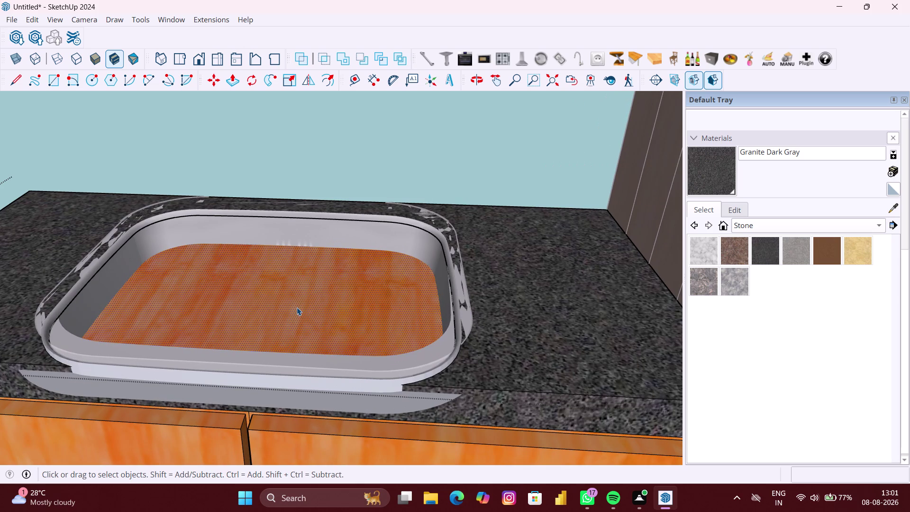
key(Delete)
scroll(down, 3)
Reselect the sink group on the countertop and start moving it.
middle_drag(289, 310, 291, 295)
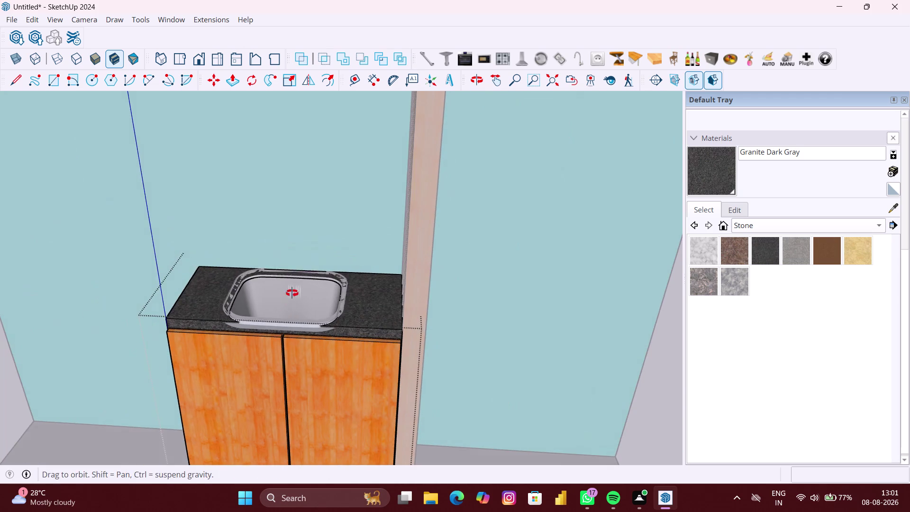
middle_drag(291, 295, 296, 286)
key(space)
click(298, 320)
scroll(up, 3)
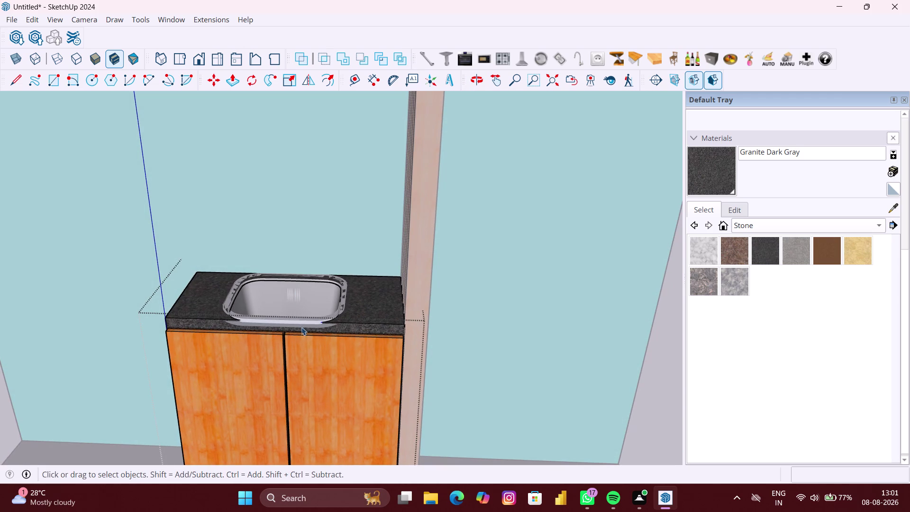
click(81, 348)
click(283, 317)
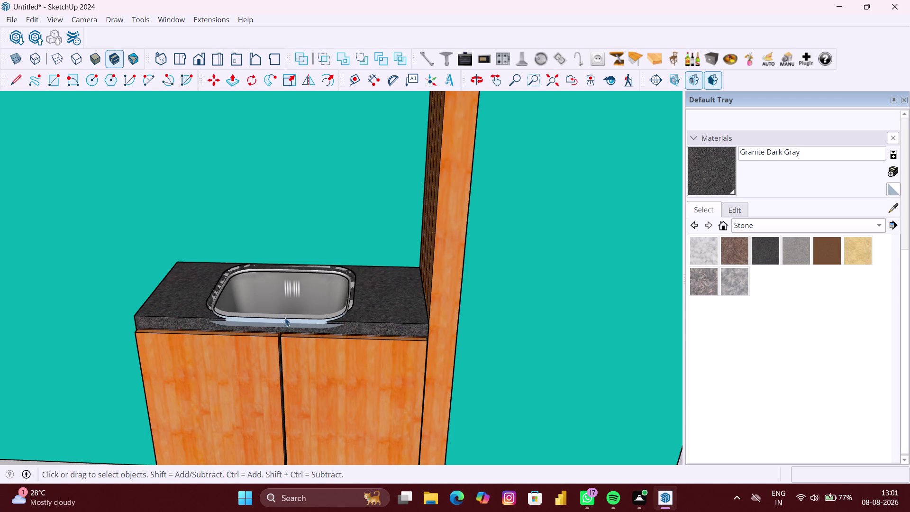
middle_drag(310, 319, 353, 316)
click(178, 310)
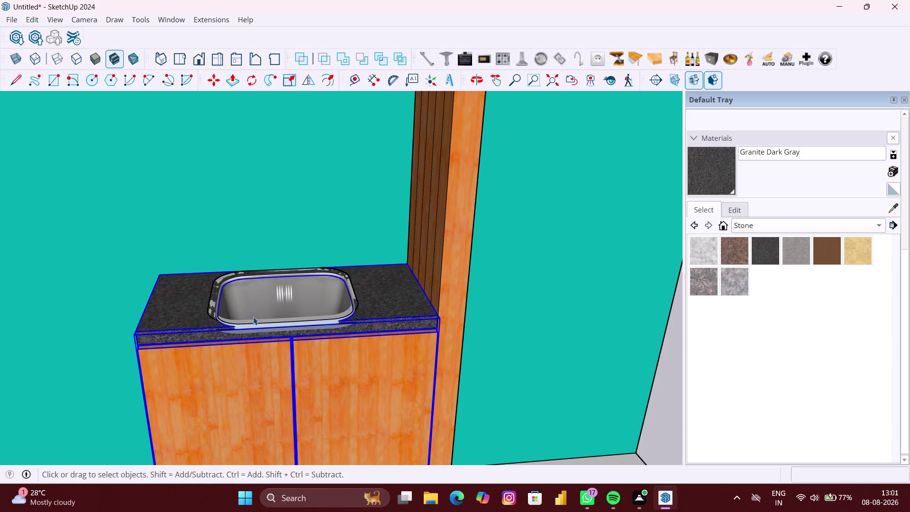
scroll(up, 3)
click(373, 326)
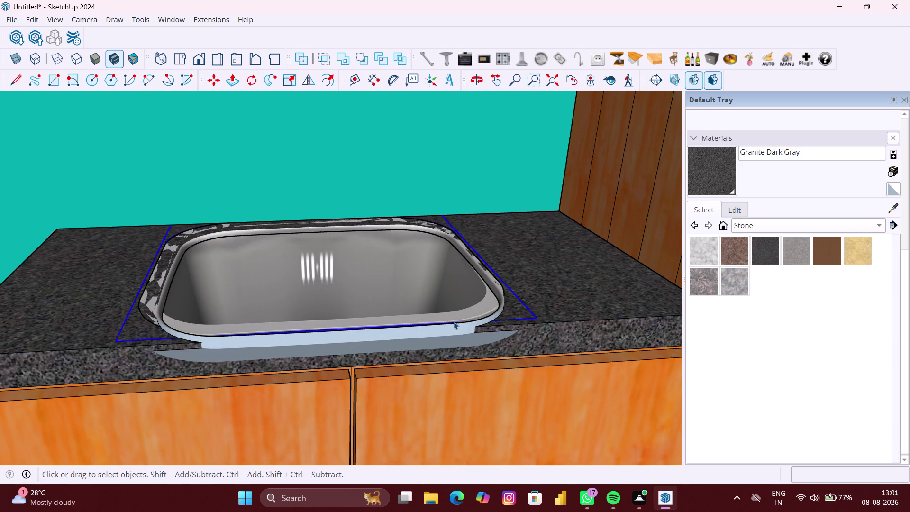
key(m)
click(538, 317)
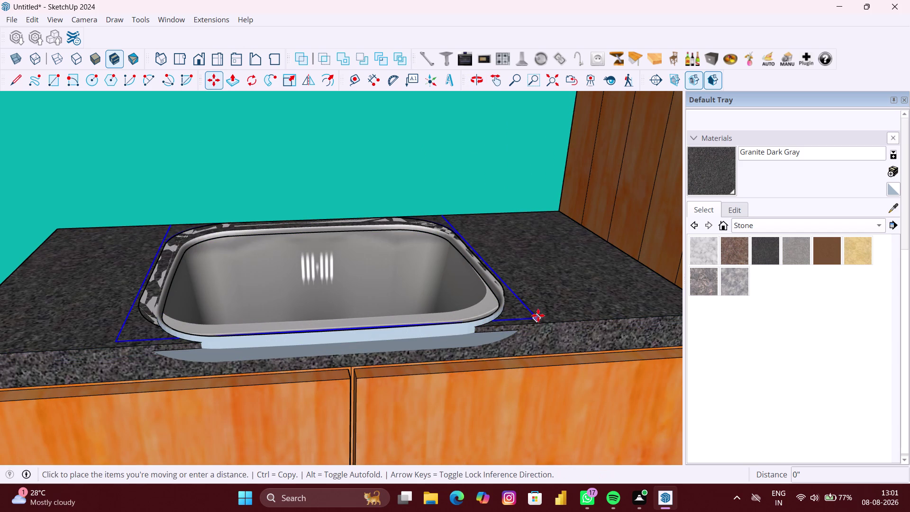
key(Up)
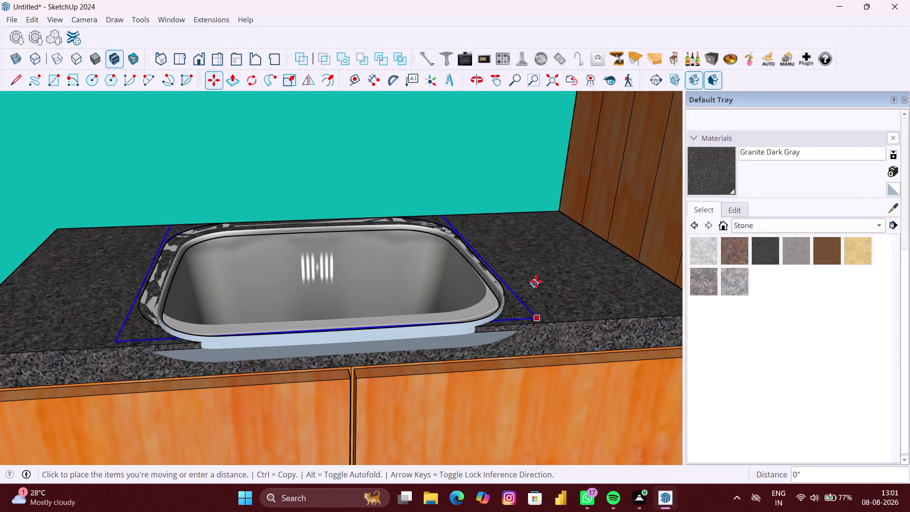
scroll(up, 3)
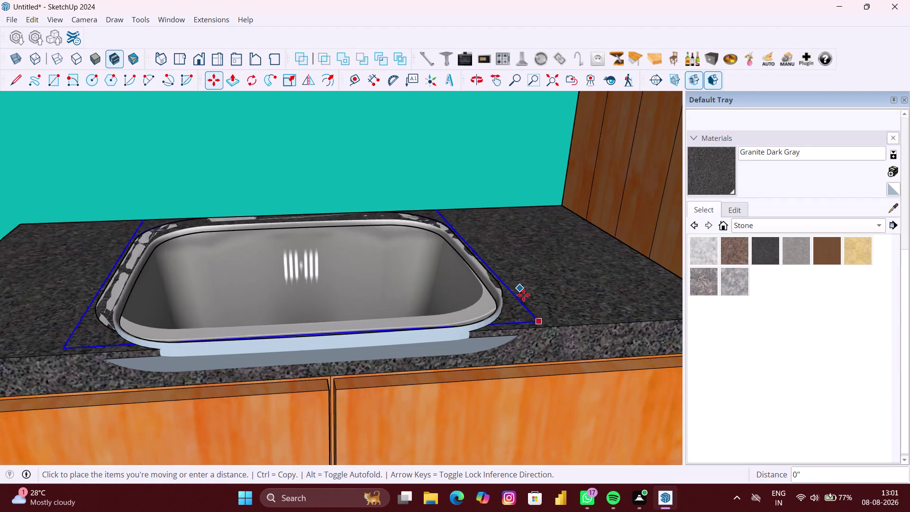
scroll(up, 3)
middle_drag(519, 309, 476, 337)
scroll(up, 3)
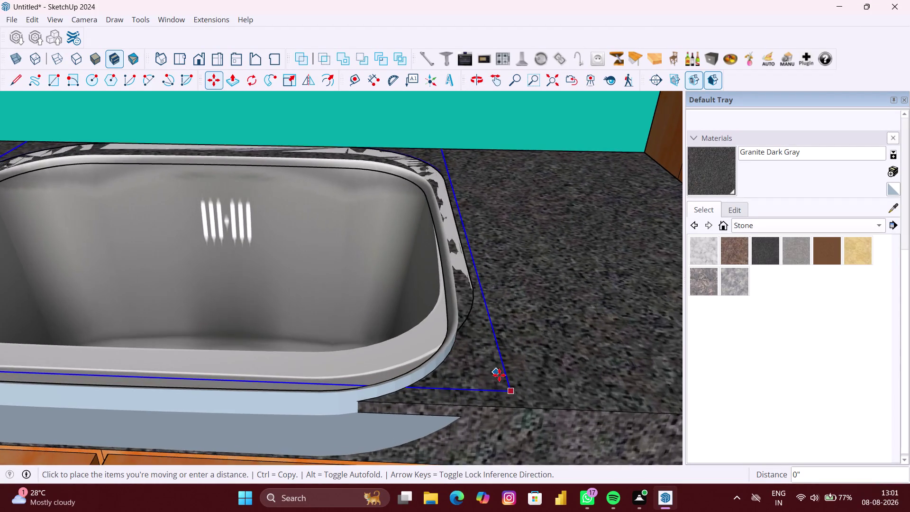
key(space)
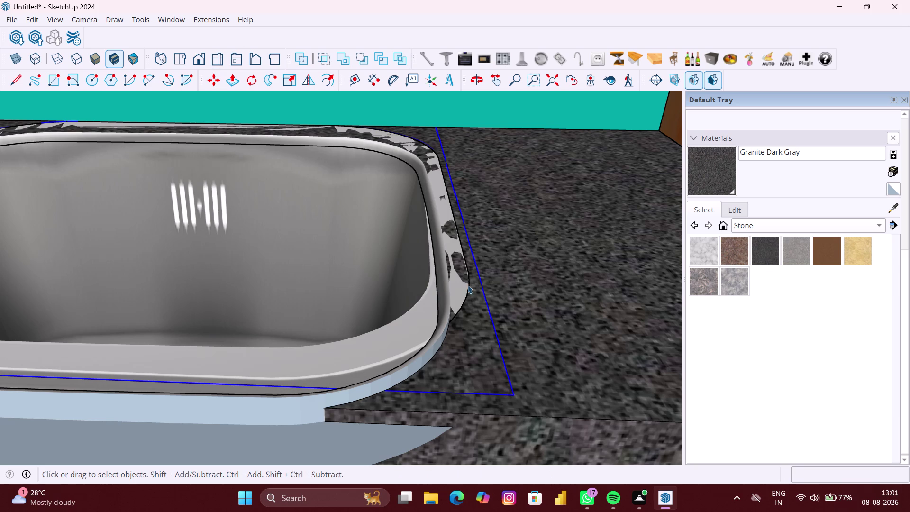
click(467, 281)
click(464, 278)
scroll(down, 3)
scroll(down, 3)
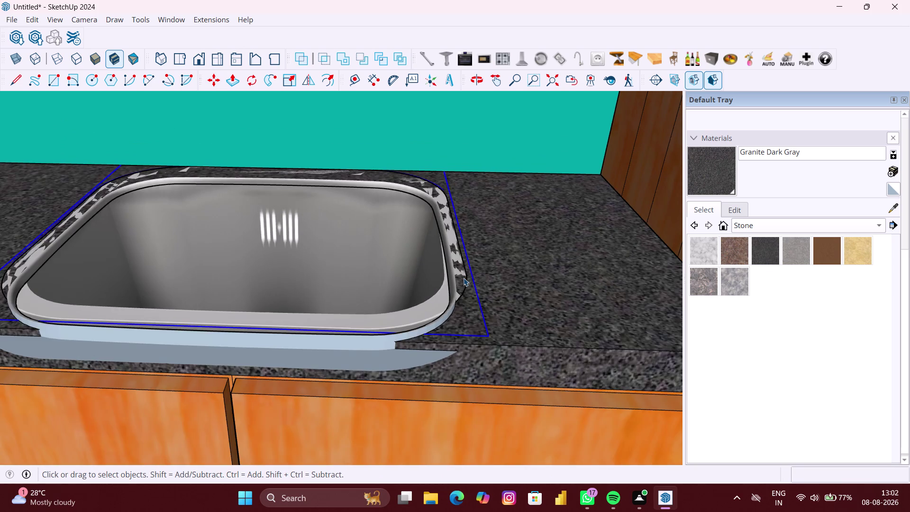
double_click(464, 276)
scroll(up, 3)
click(459, 277)
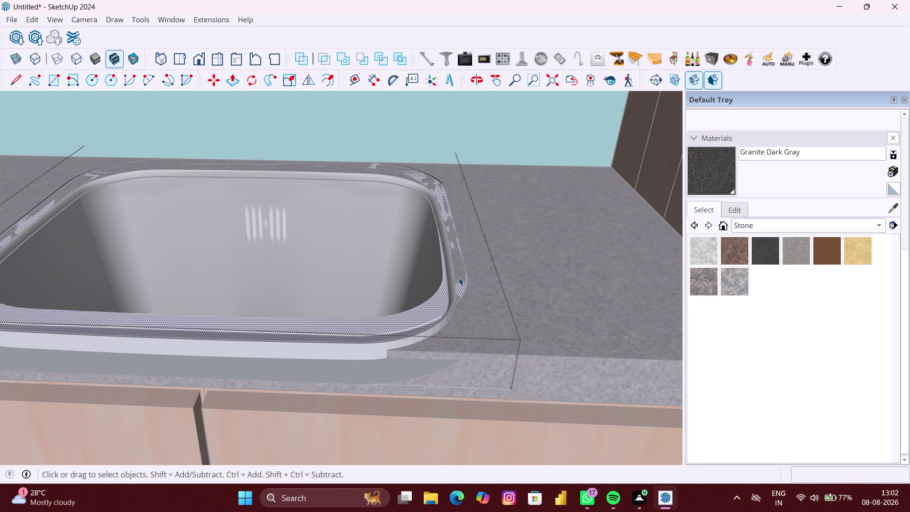
scroll(up, 3)
click(464, 277)
scroll(down, 3)
click(492, 282)
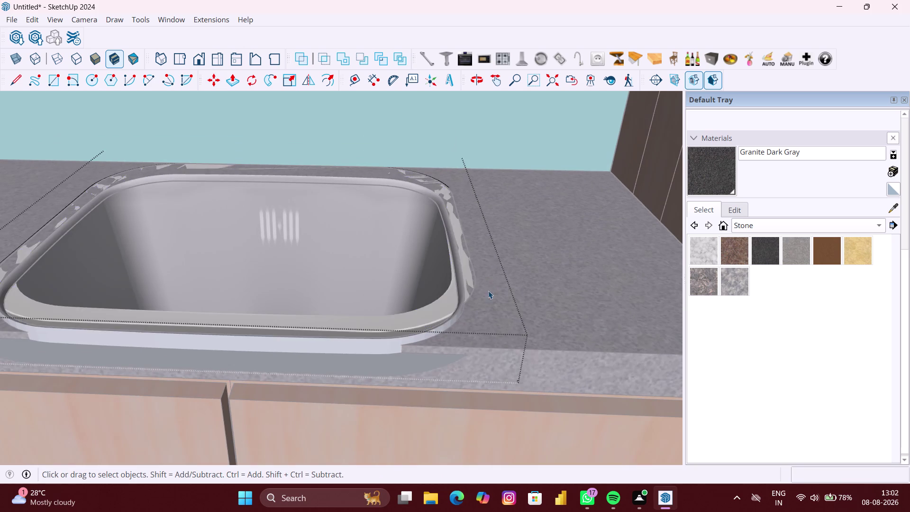
scroll(down, 3)
click(498, 379)
scroll(down, 3)
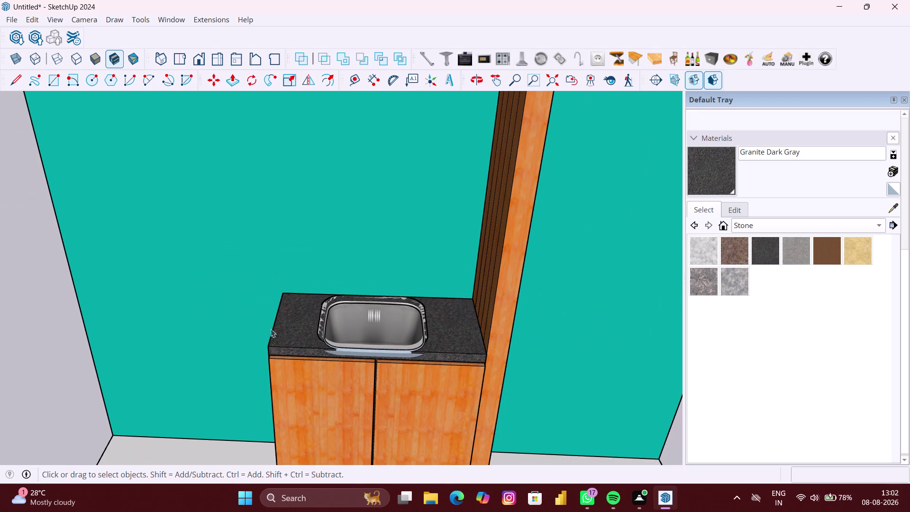
Try deleting the countertop's top face, then undo the deletion.
click(294, 323)
scroll(up, 3)
double_click(297, 323)
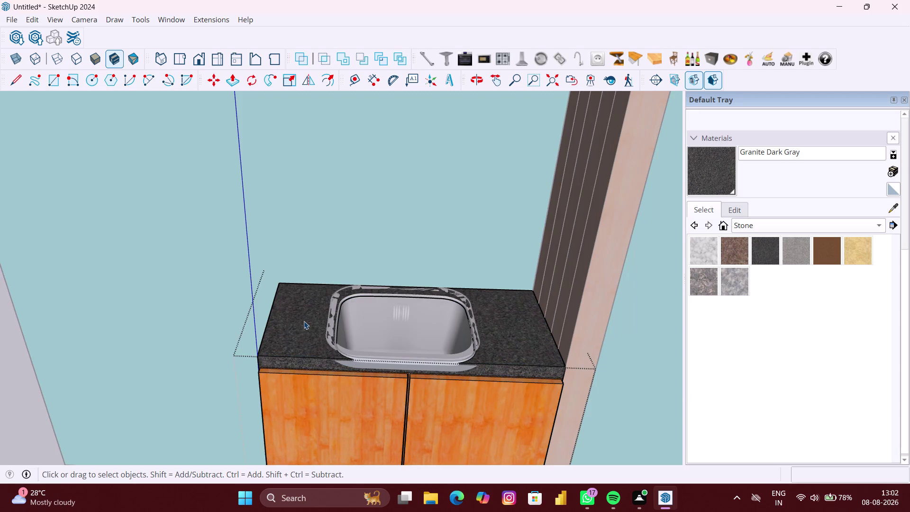
click(304, 321)
key(Delete)
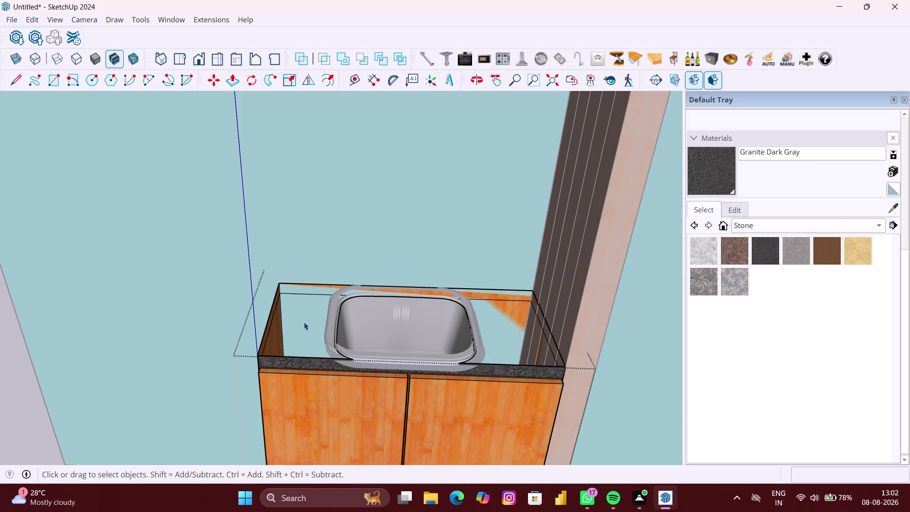
key(ctrl+z)
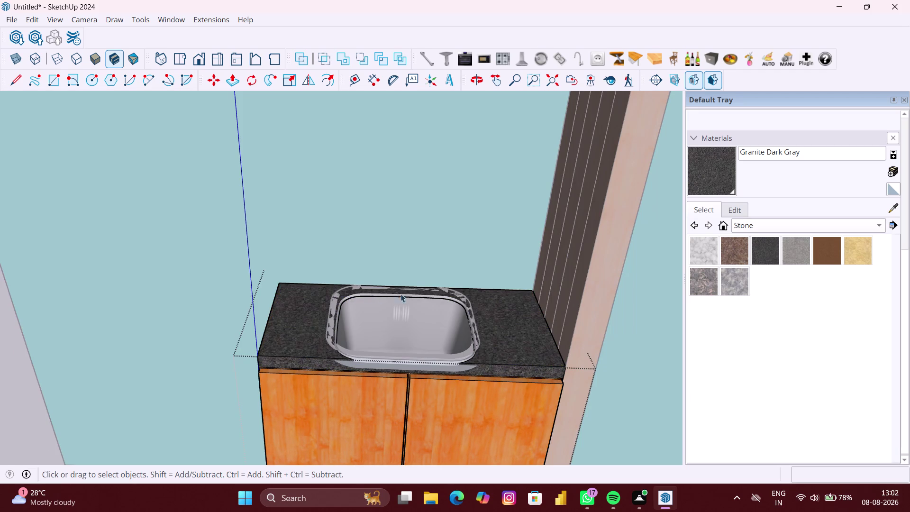
Undo a long series of earlier edits to the sink unit.
scroll(up, 3)
middle_drag(454, 320, 403, 345)
scroll(down, 3)
click(474, 376)
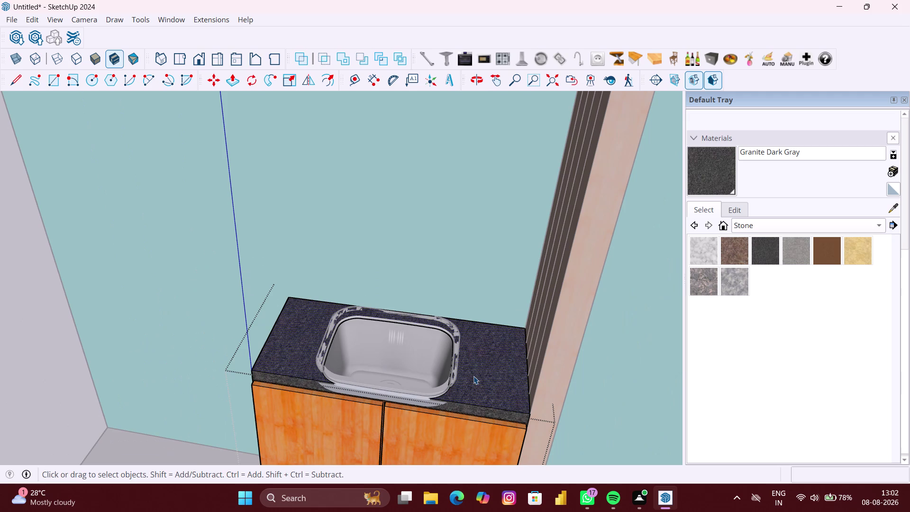
key(ctrl+z)
key(ctrl+z)
key(ctrl+z)
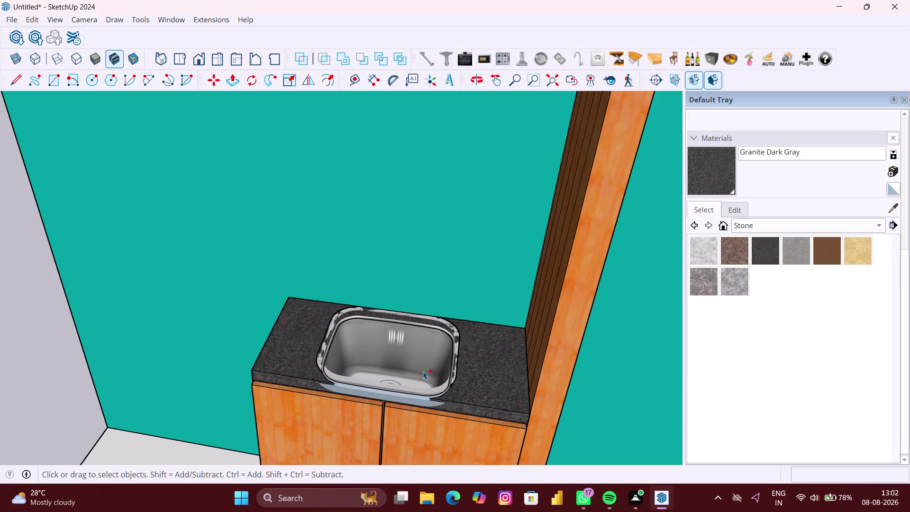
key(ctrl+z)
key(ctrl+z)
key(ctrl+z)
key(ctrl+z)
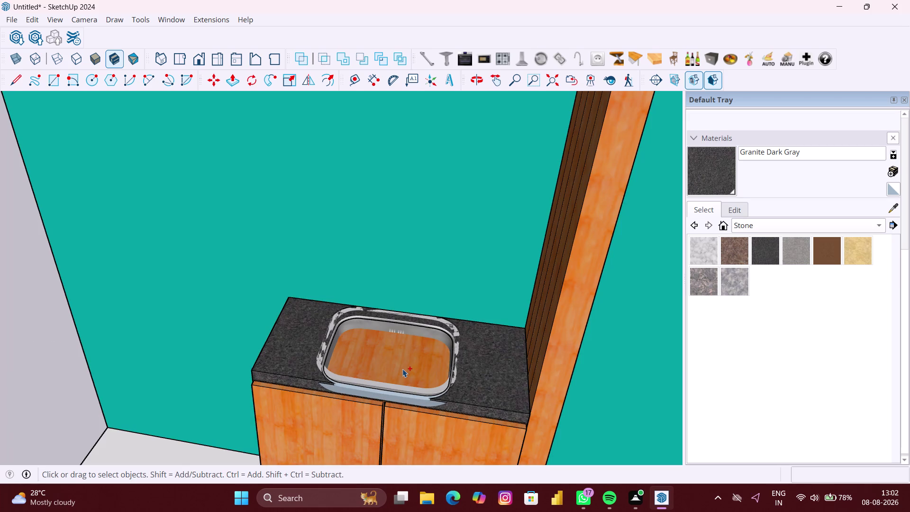
key(ctrl+z)
key(ctrl+z)
key(ctrl+z)
key(ctrl+z)
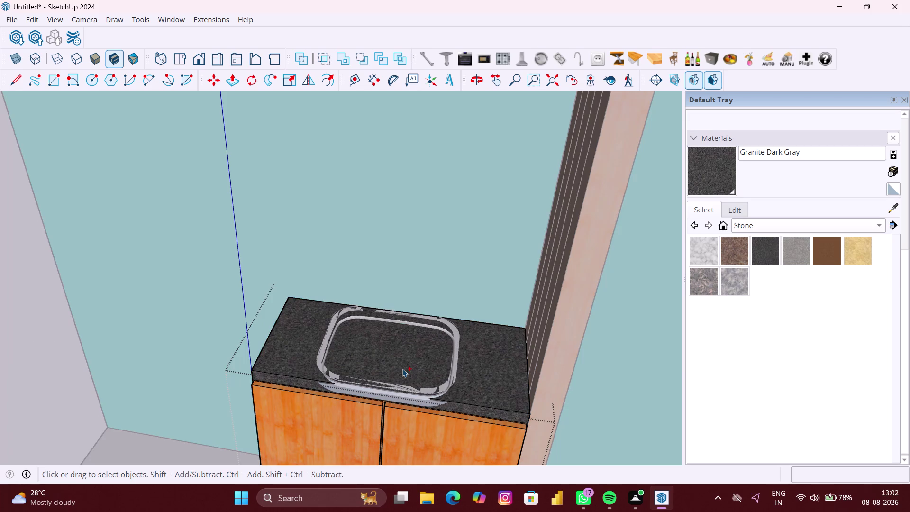
key(ctrl+z)
key(ctrl+z)
key(ctrl+z)
key(ctrl+z)
key(ctrl+z)
key(ctrl+z)
key(ctrl+z)
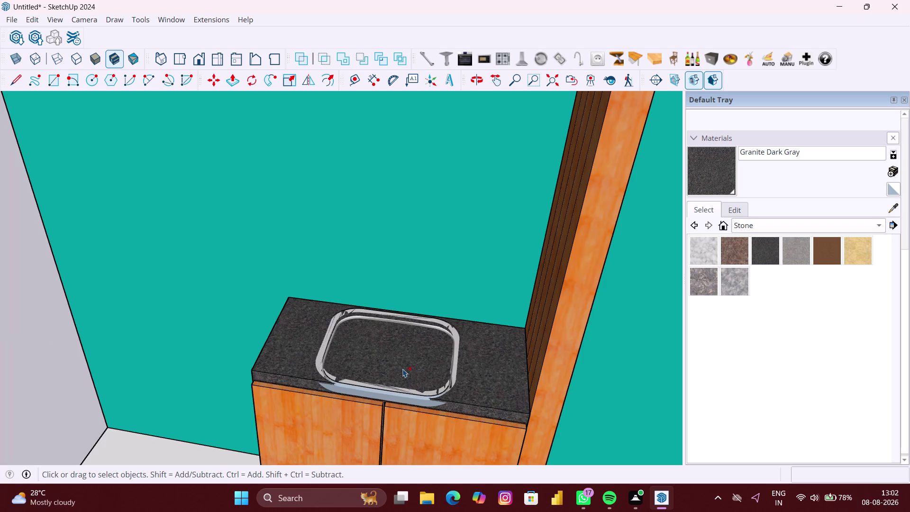
Cycle through sink and faucet variants, including double-bowl and single-bowl sinks with drainers.
key(ctrl+z)
key(ctrl+z)
key(ctrl+z)
key(ctrl+z)
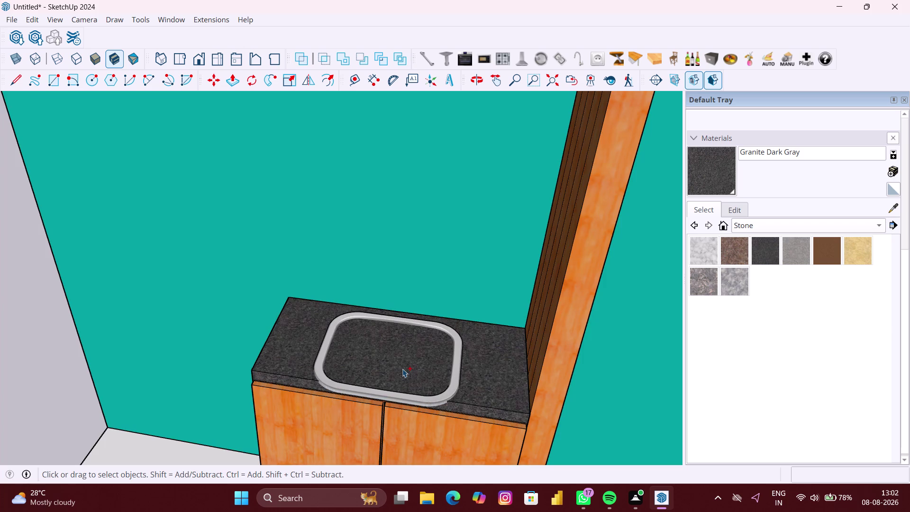
key(ctrl+z)
key(ctrl+z)
key(ctrl+z)
key(ctrl+z)
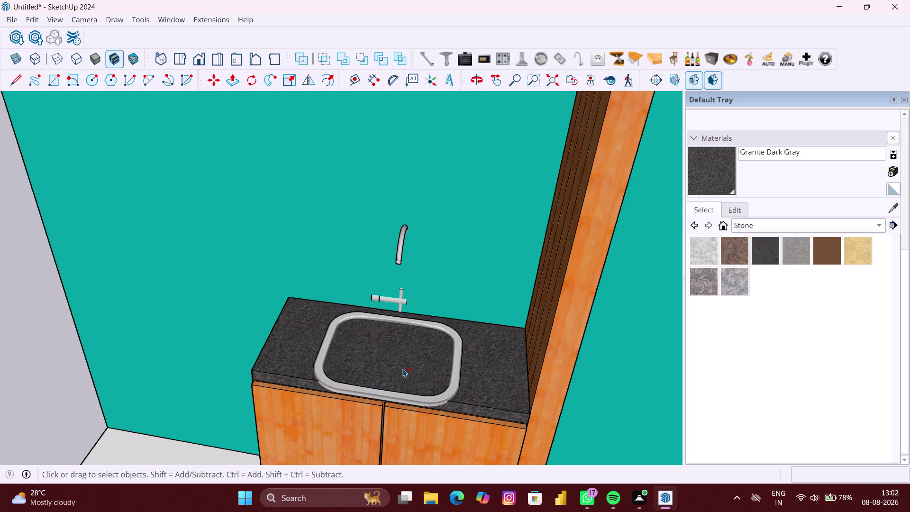
key(ctrl+z)
key(ctrl+z)
key(ctrl+z)
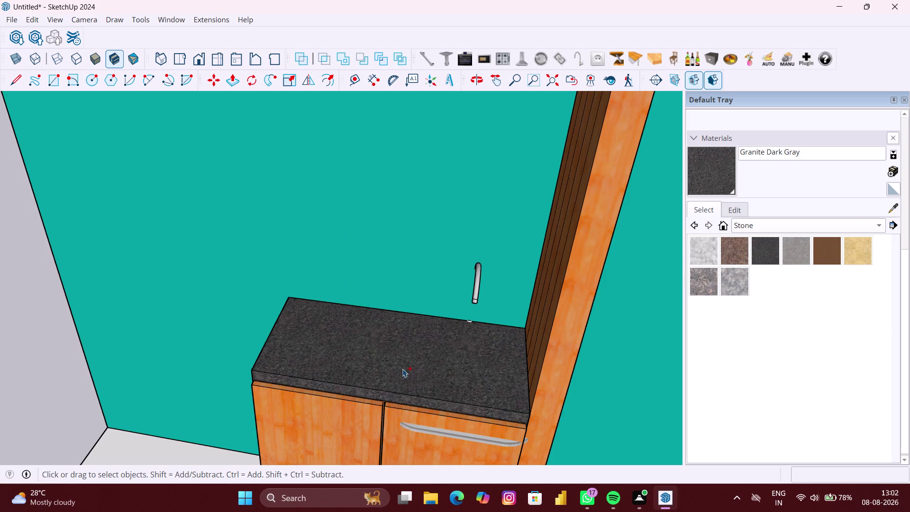
key(ctrl+z)
key(ctrl+z)
key(ctrl+z)
key(ctrl+z)
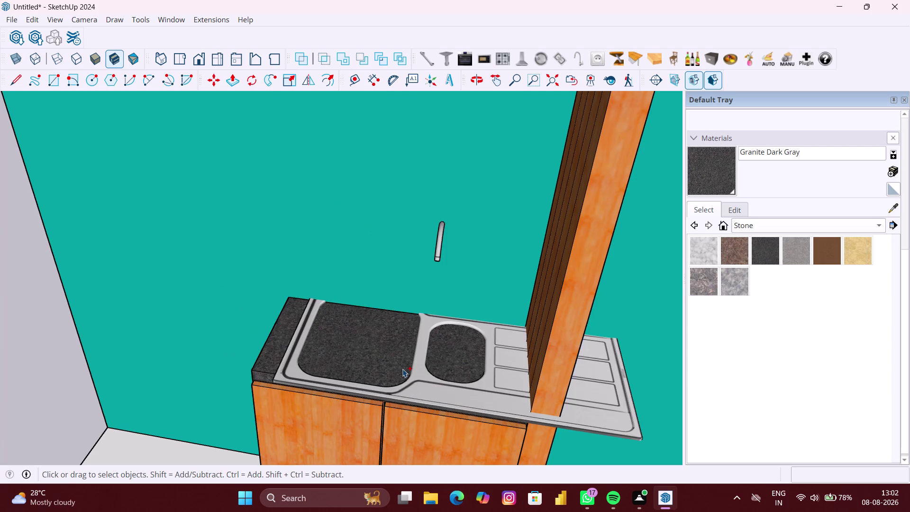
key(ctrl+z)
key(ctrl+z)
key(ctrl+z)
key(ctrl+z)
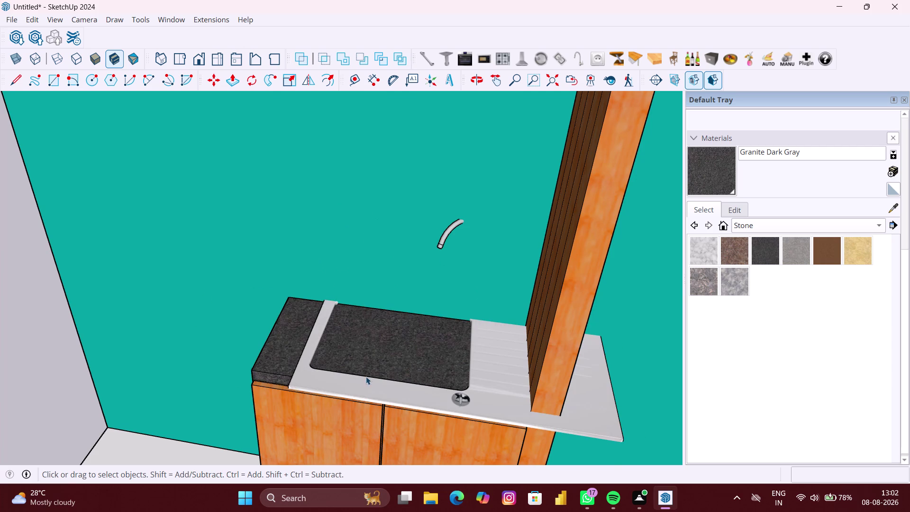
Delete the previewed sink so the granite countertop is bare.
click(375, 390)
key(Delete)
scroll(down, 3)
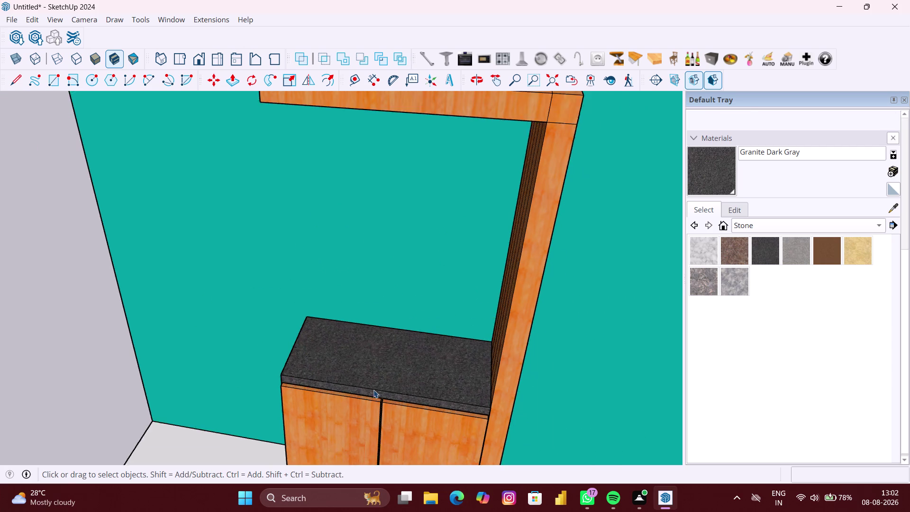
Drop a rectangular sink-and-faucet component from the Taps toolbar onto the countertop face.
middle_drag(370, 389, 388, 333)
scroll(down, 3)
middle_drag(405, 365, 416, 307)
scroll(up, 3)
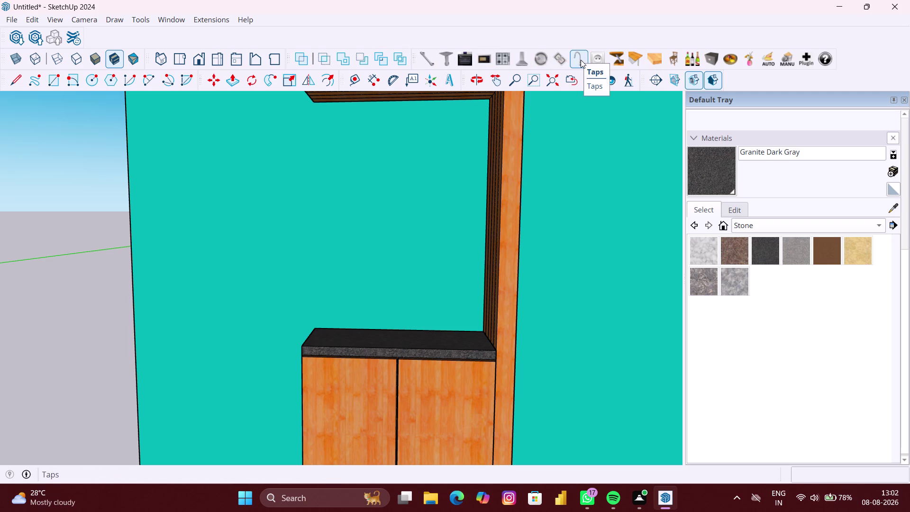
click(546, 61)
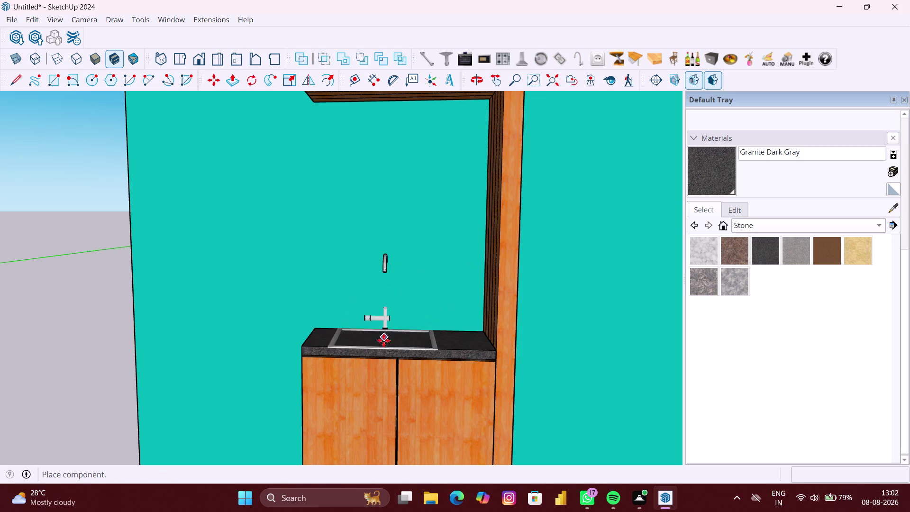
scroll(up, 3)
scroll(up, 3)
scroll(up, 3)
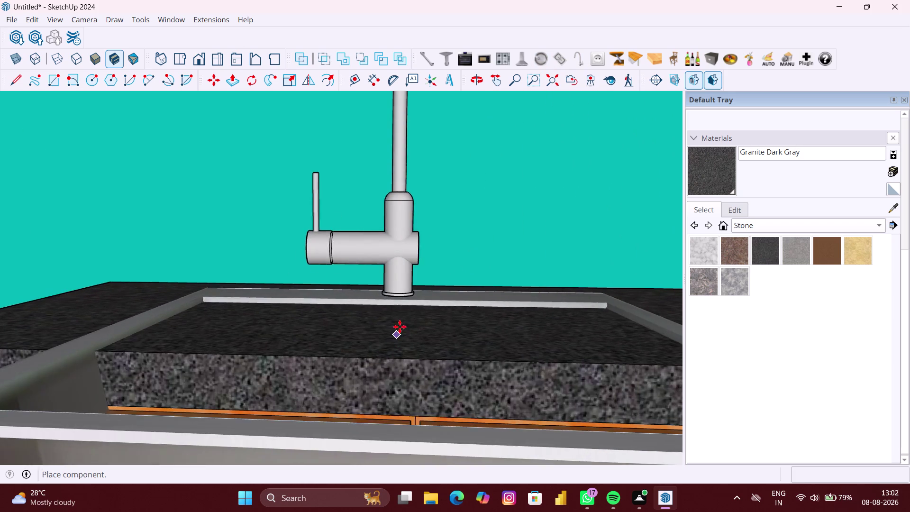
scroll(down, 3)
scroll(down, 3)
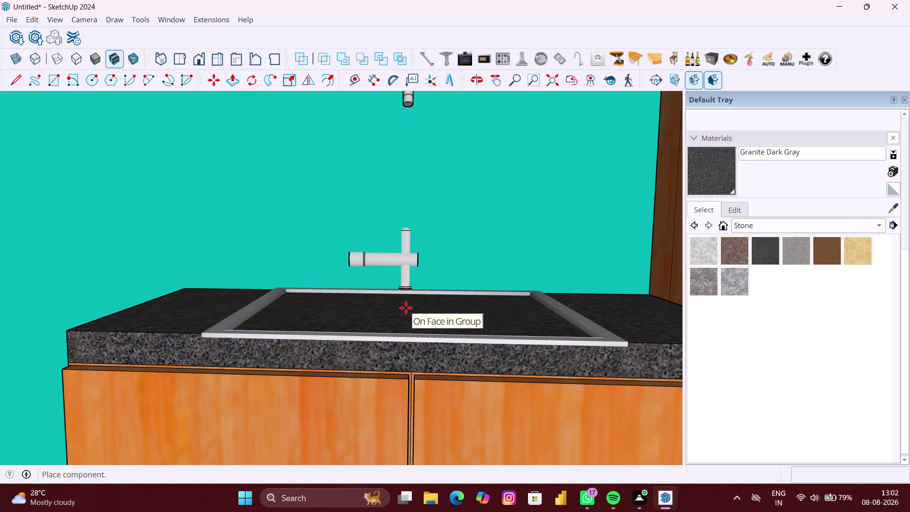
middle_drag(406, 308, 406, 387)
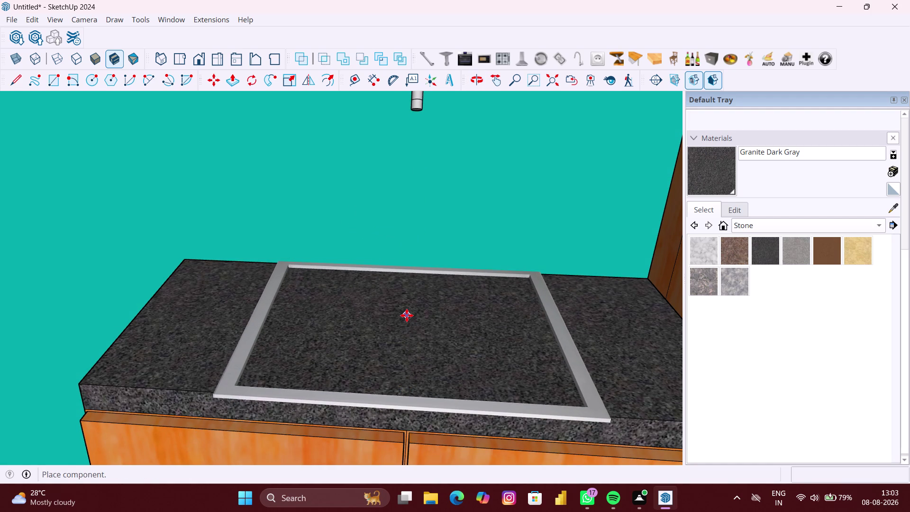
click(407, 316)
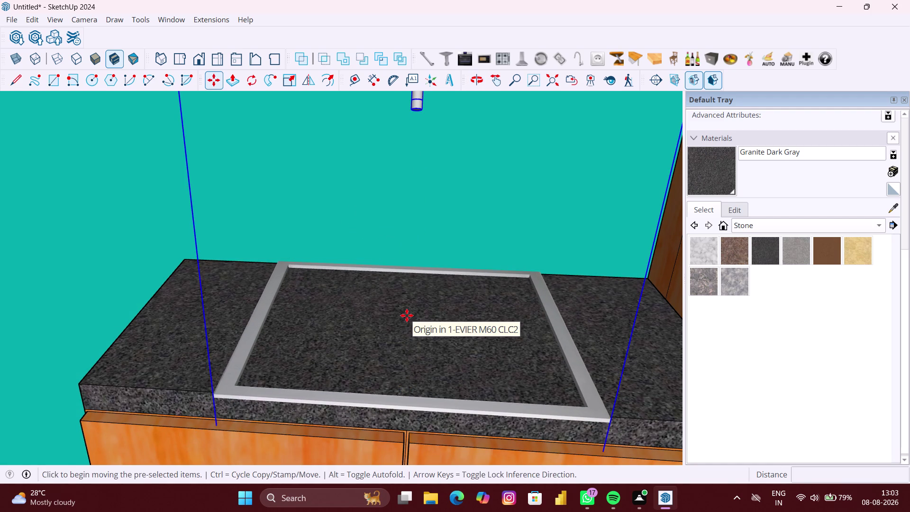
Select the new sink and tap and scale them down from a corner grip.
key(space)
click(280, 327)
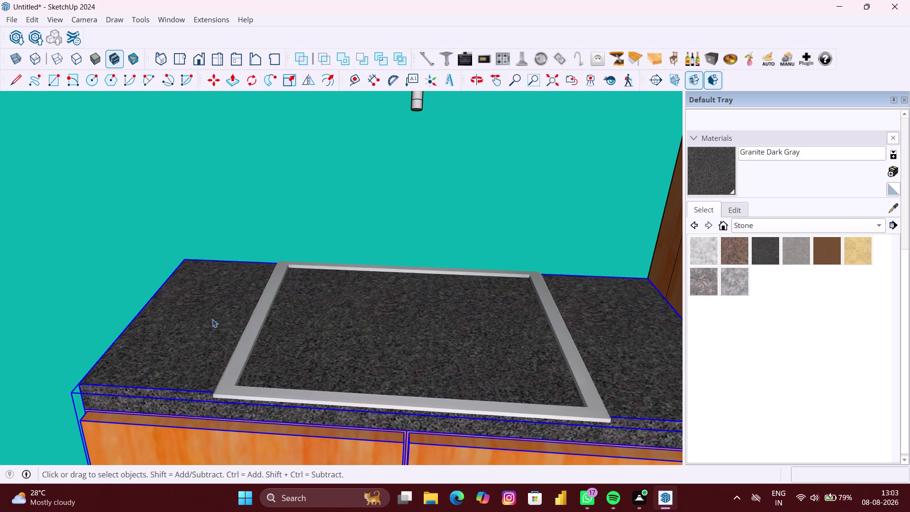
click(212, 319)
click(383, 307)
scroll(down, 3)
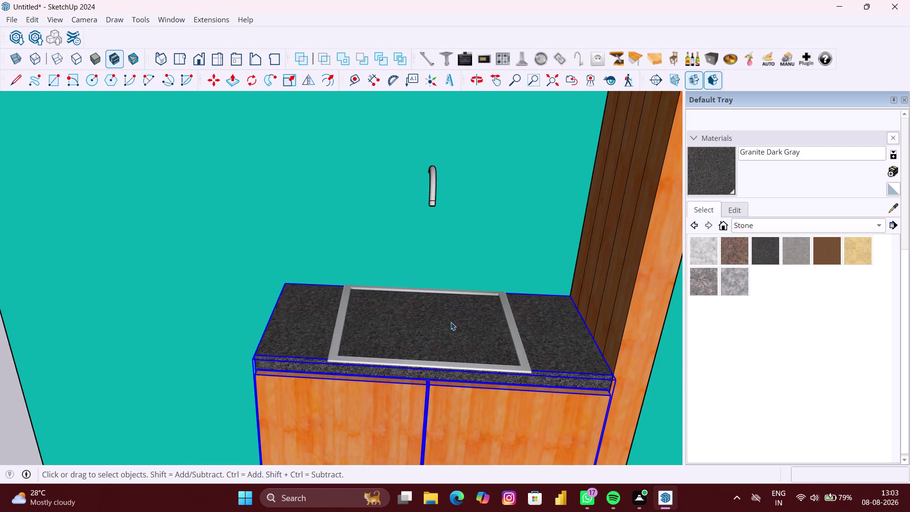
click(433, 191)
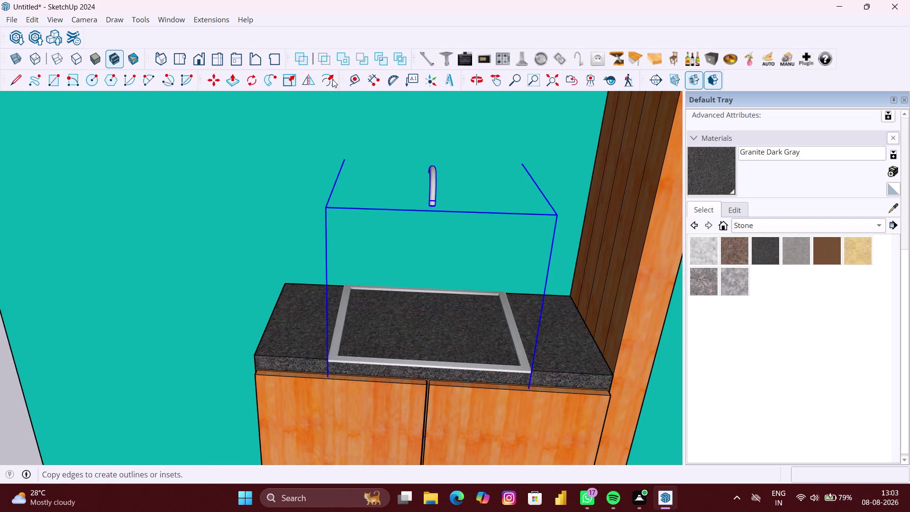
click(288, 81)
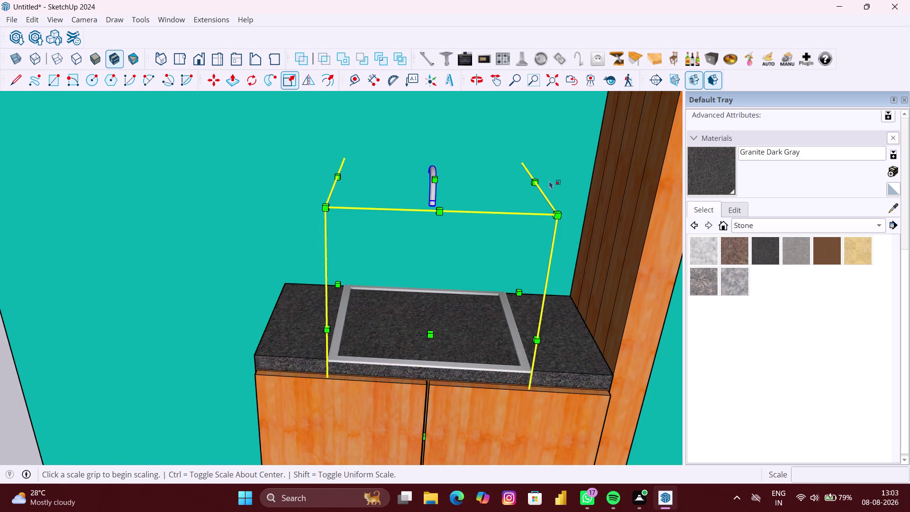
click(532, 179)
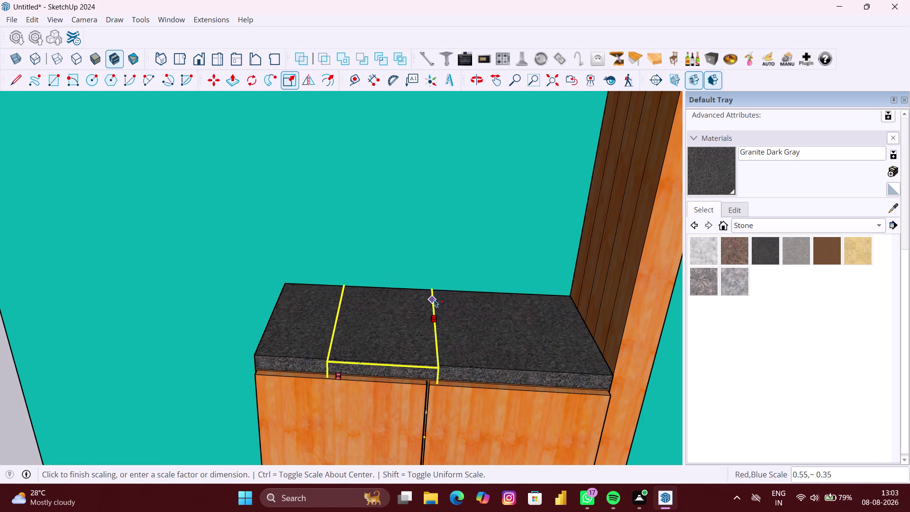
key(Escape)
Turn on X-ray and scale the tap along its depth.
scroll(down, 3)
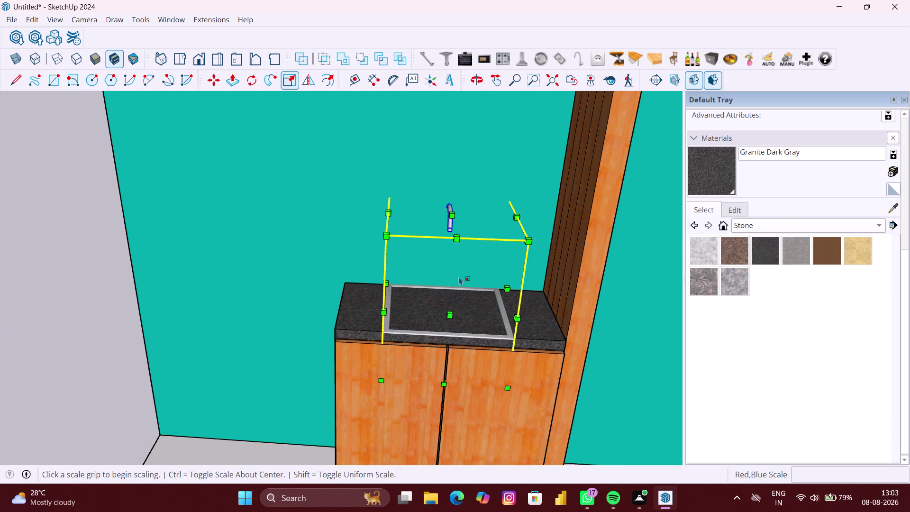
middle_drag(458, 277, 575, 271)
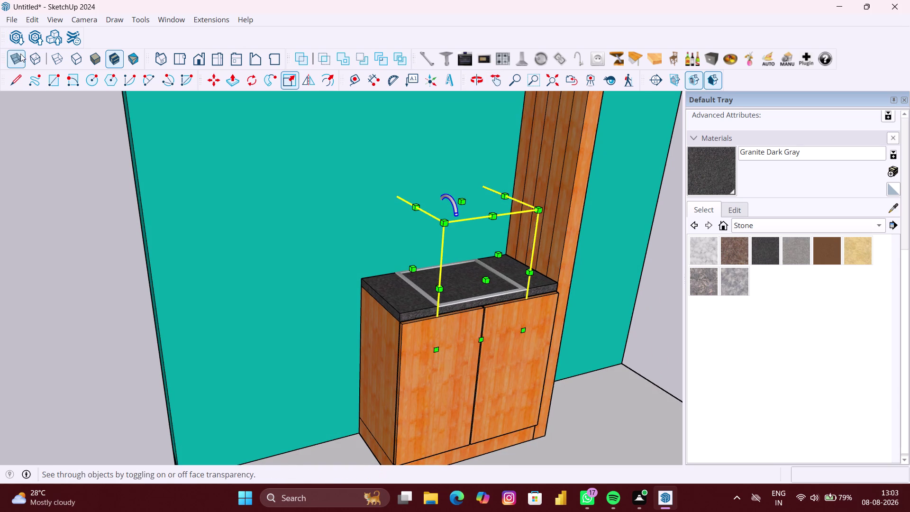
click(21, 55)
scroll(down, 3)
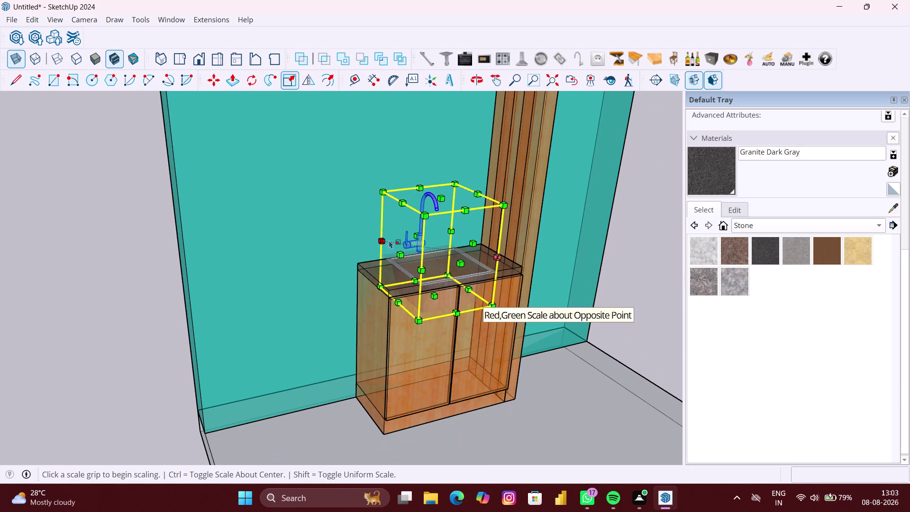
middle_drag(404, 237, 521, 237)
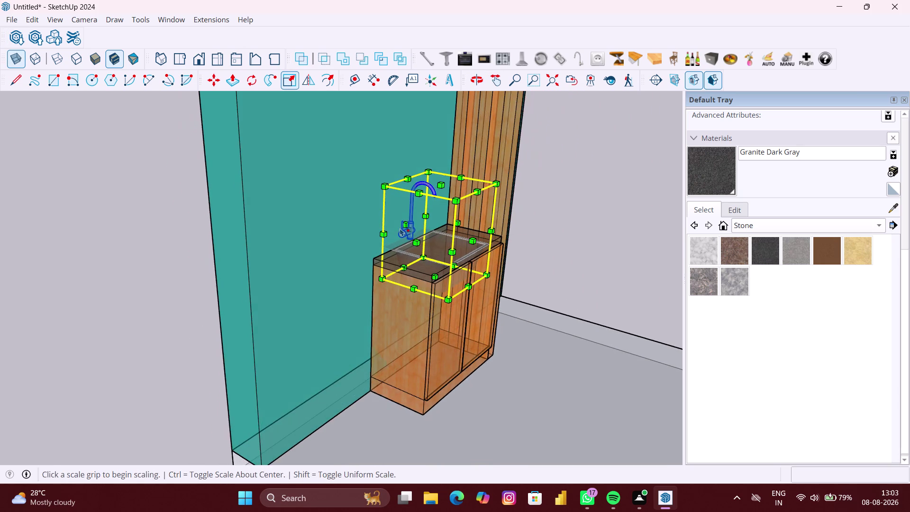
scroll(up, 3)
middle_drag(433, 221, 584, 211)
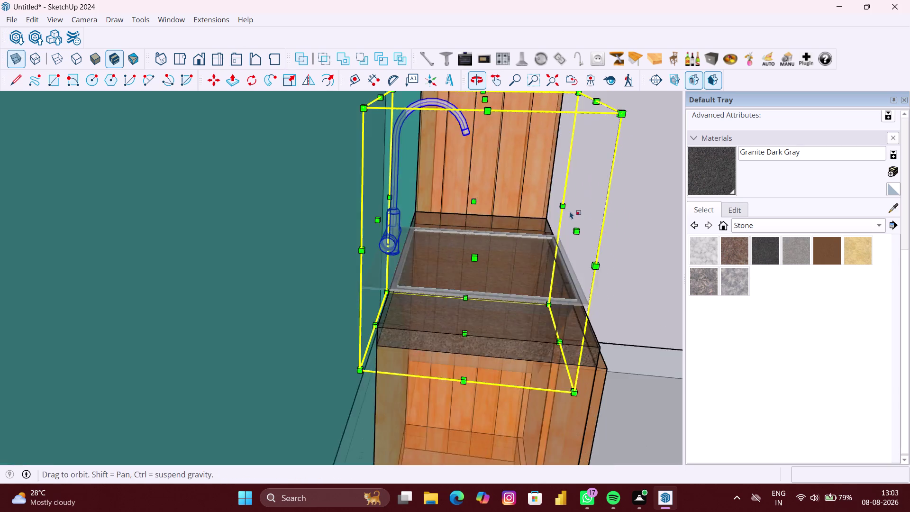
click(367, 218)
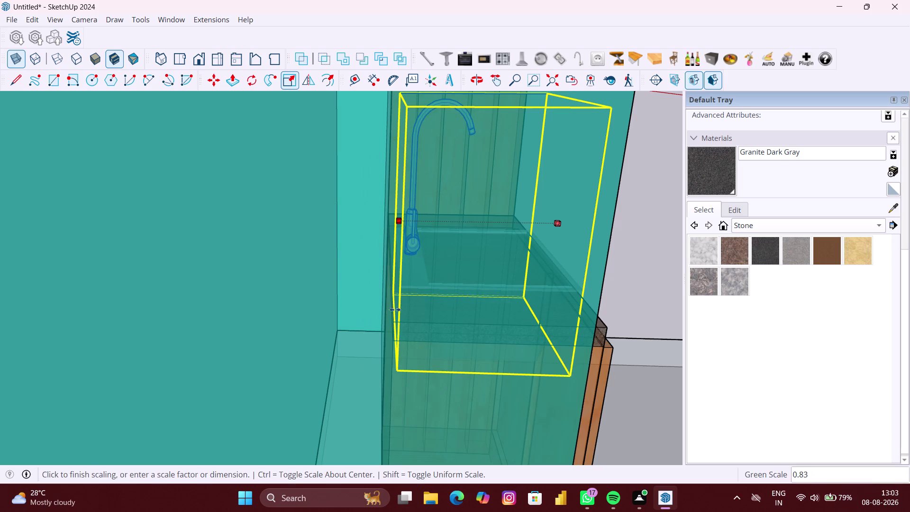
middle_drag(388, 328, 347, 321)
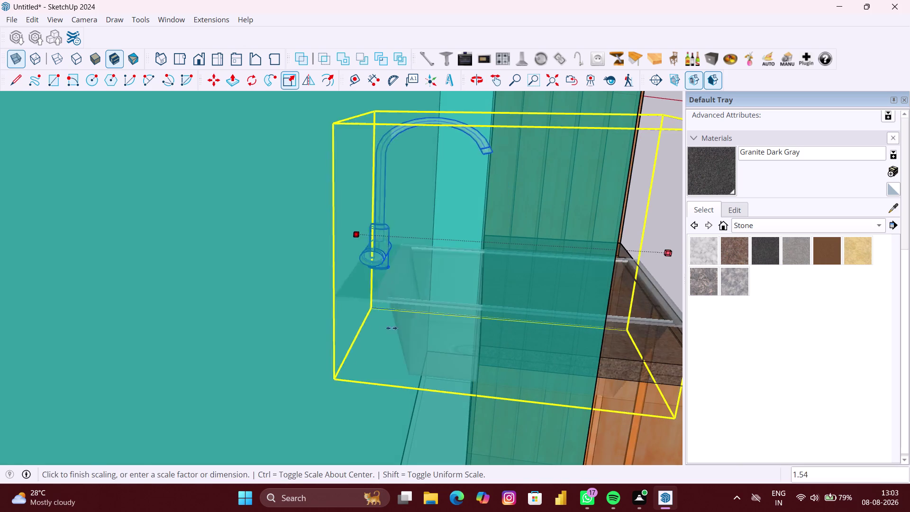
click(480, 344)
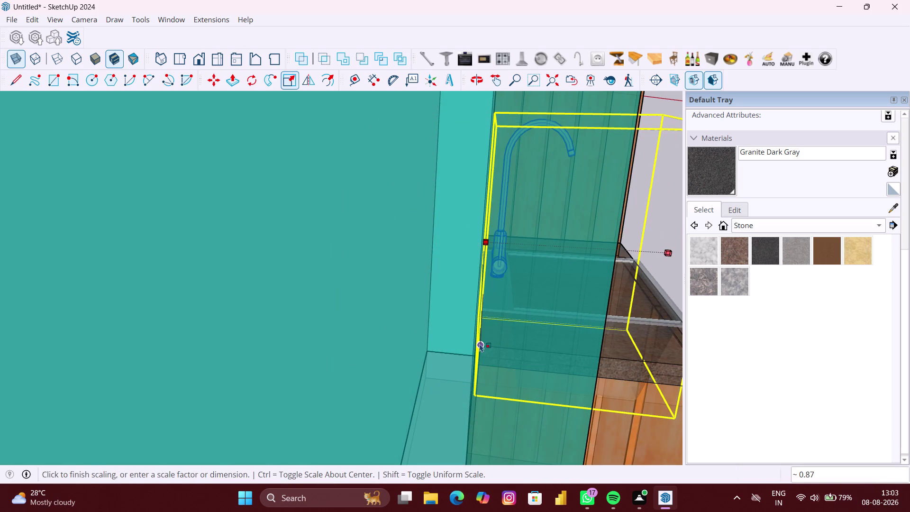
Narrow the tap so it rises neatly behind the basin.
scroll(down, 3)
scroll(up, 3)
middle_drag(590, 346, 581, 347)
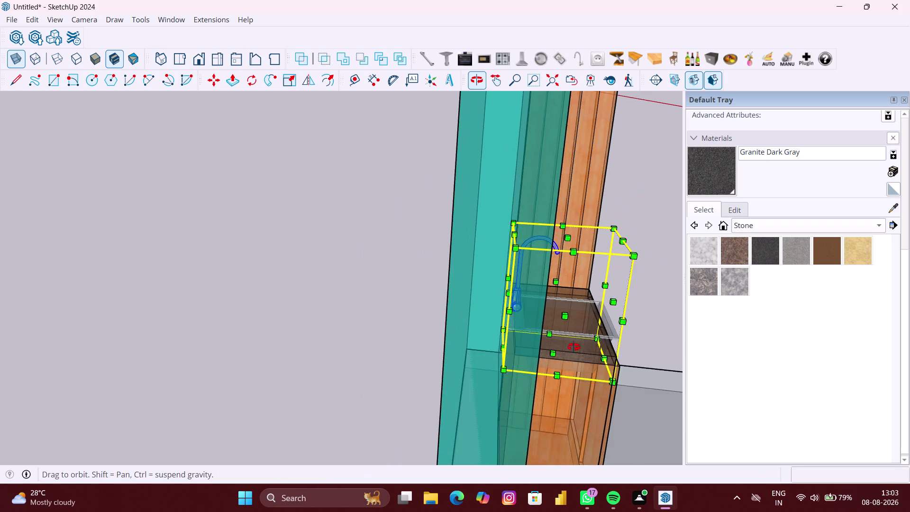
middle_drag(581, 347, 552, 347)
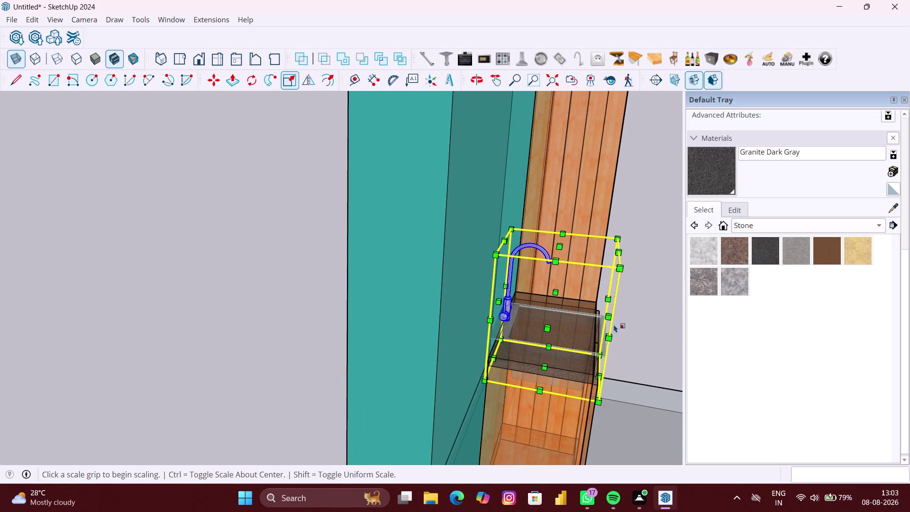
click(611, 317)
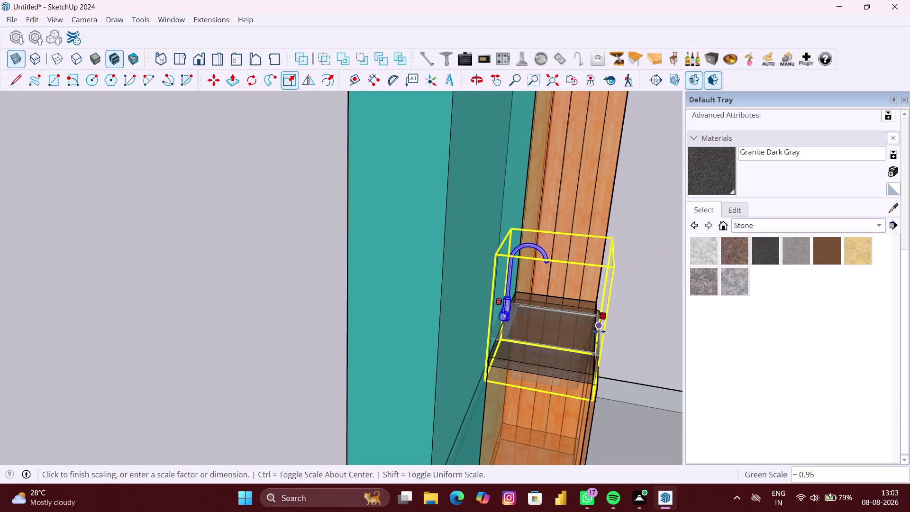
click(599, 387)
scroll(down, 3)
middle_drag(616, 365, 356, 334)
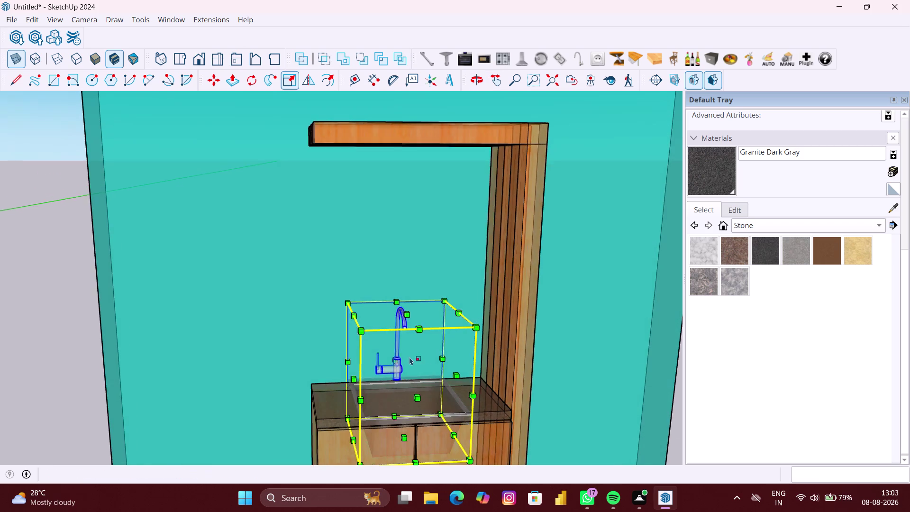
scroll(up, 3)
middle_drag(456, 378, 426, 373)
Select the sink cabinet unit and inspect the sink and tap from below.
key(space)
click(623, 341)
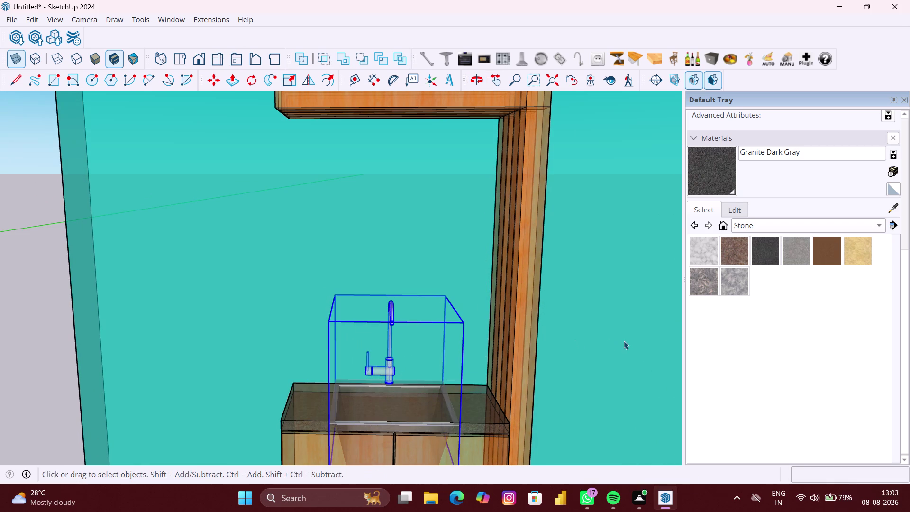
scroll(down, 3)
middle_drag(579, 366, 531, 409)
scroll(up, 3)
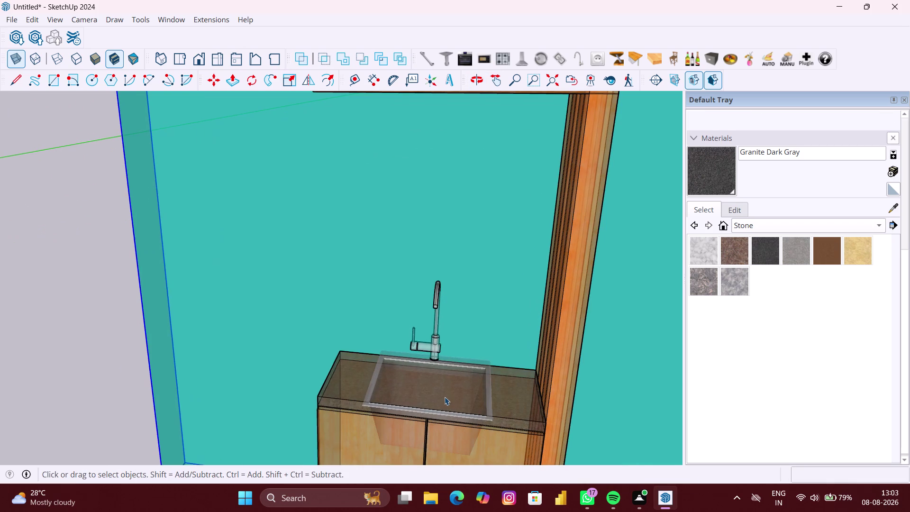
click(445, 397)
key(space)
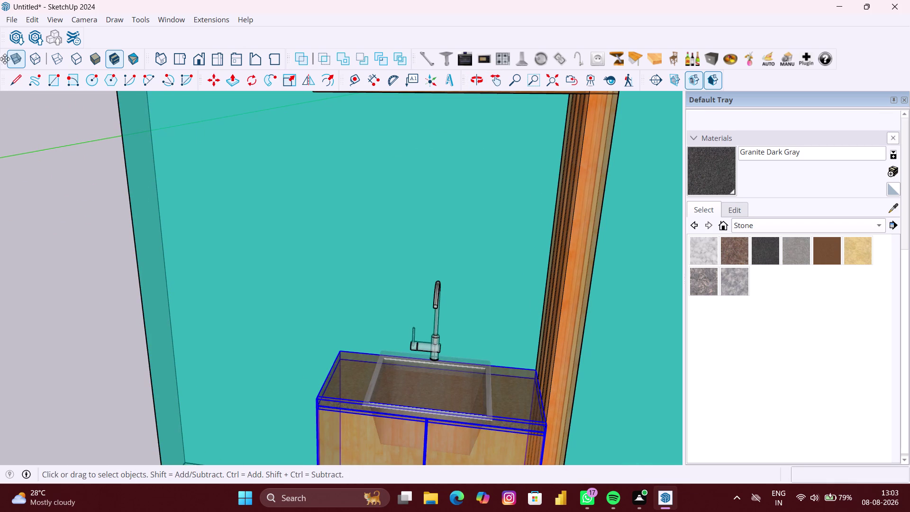
click(10, 61)
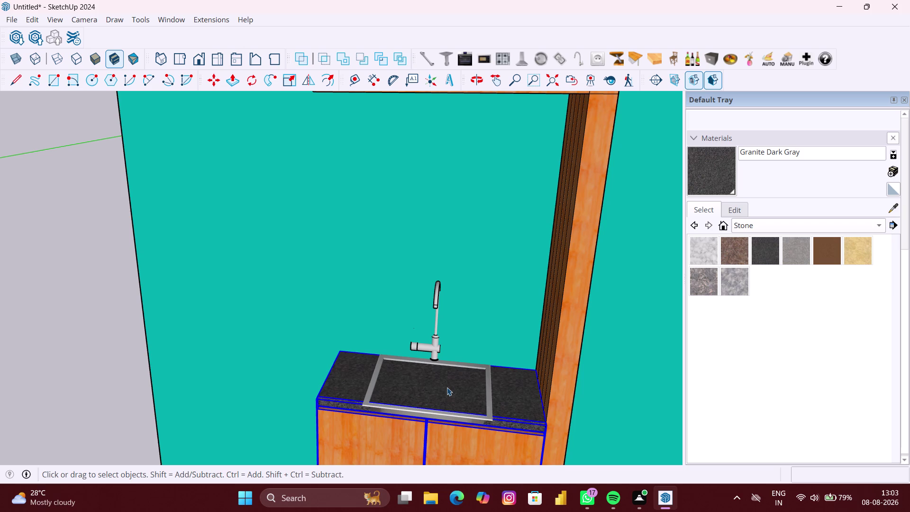
click(447, 387)
Switch on X-ray display and orbit close to the faucet and sink.
scroll(up, 3)
middle_drag(462, 396, 631, 400)
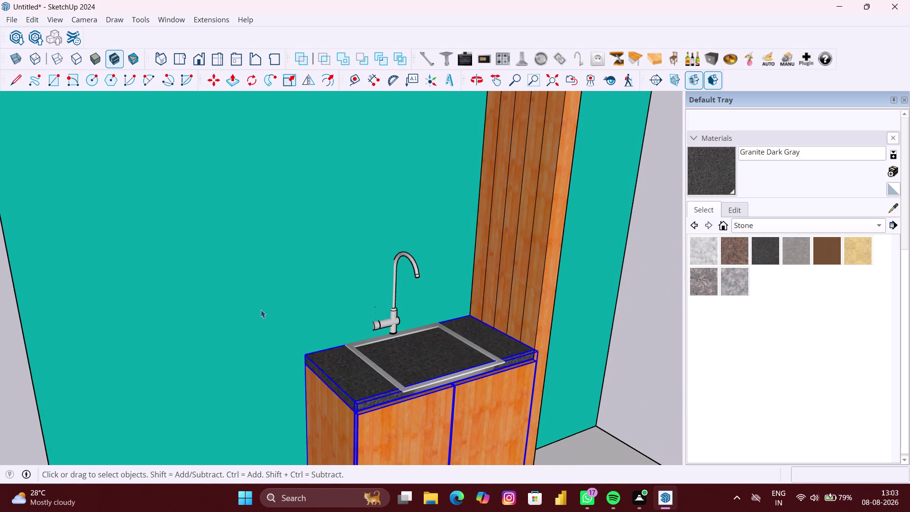
middle_drag(262, 309, 387, 317)
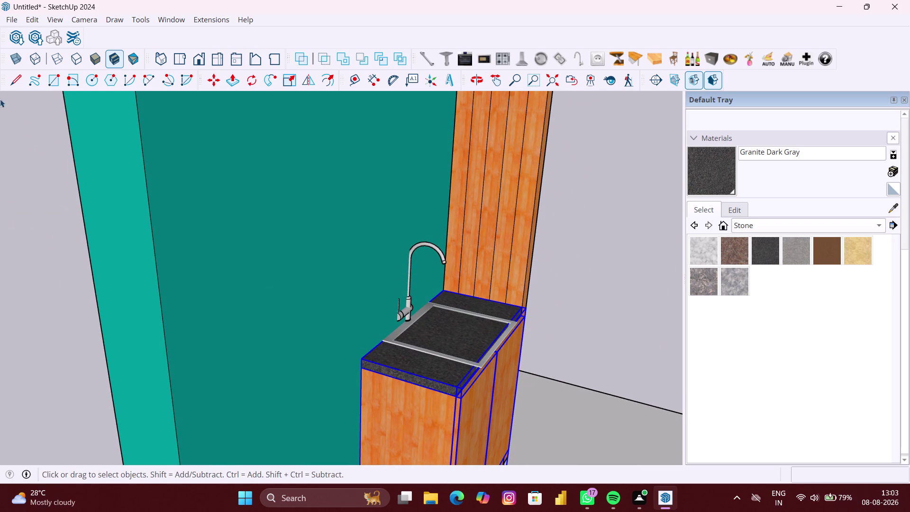
click(12, 59)
scroll(up, 3)
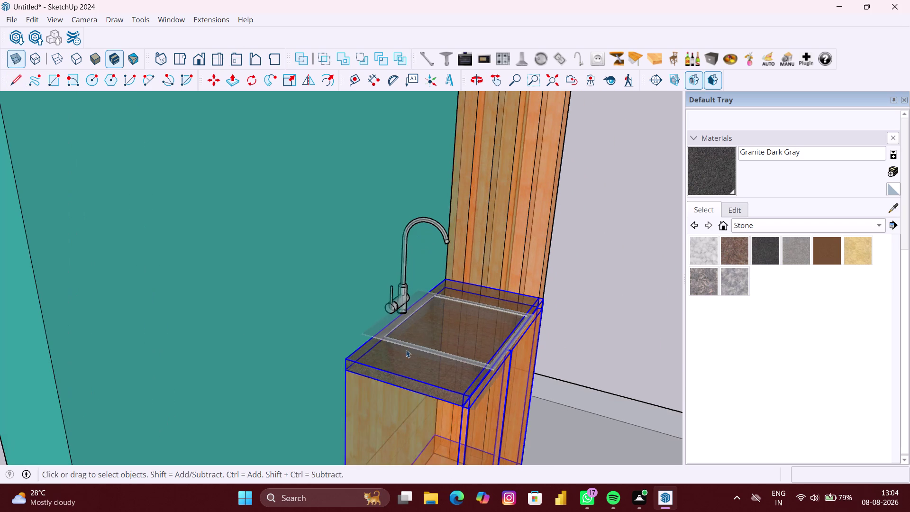
middle_drag(396, 346, 438, 345)
click(433, 329)
Select the faucet behind the countertop and orbit down to view it, cancelling a stray Move.
click(414, 329)
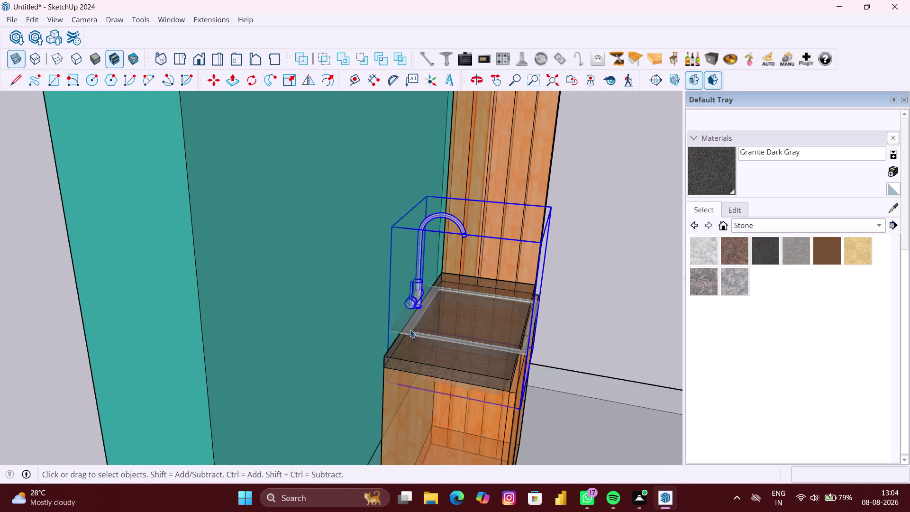
scroll(up, 3)
scroll(up, 3)
middle_drag(390, 329, 424, 328)
scroll(up, 3)
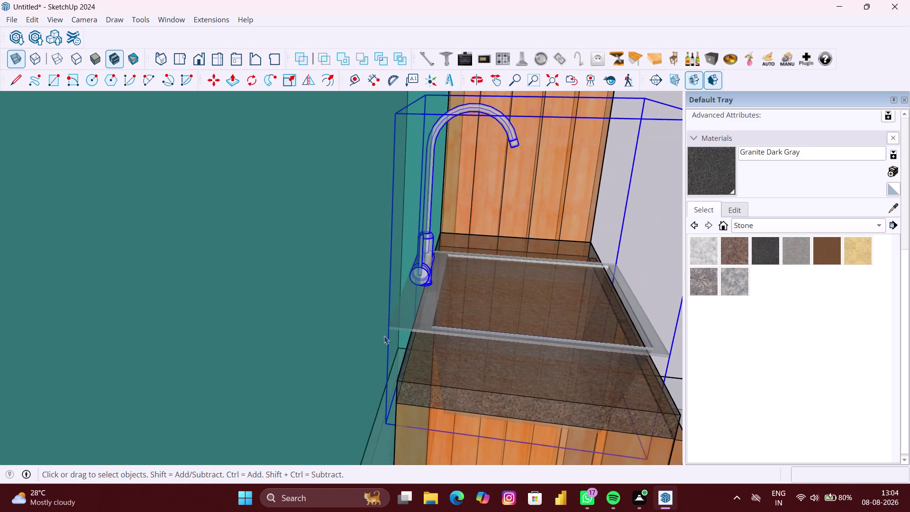
key(m)
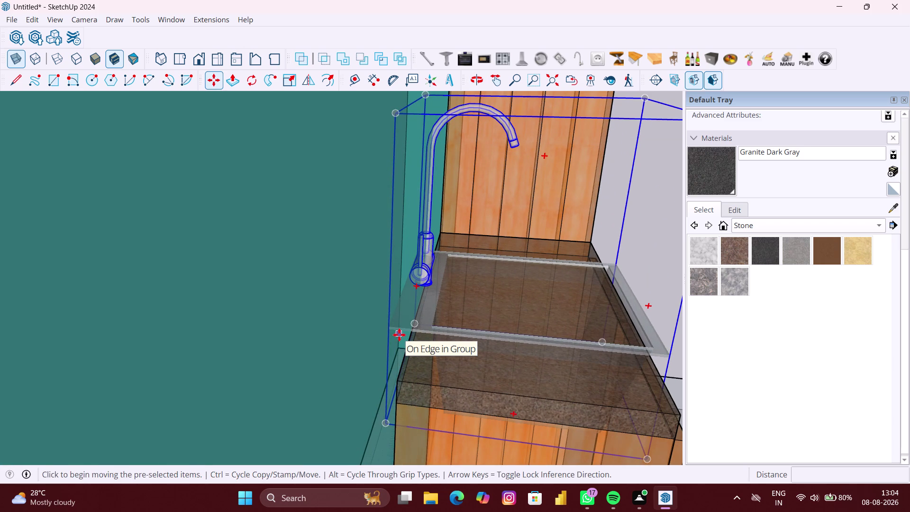
key(space)
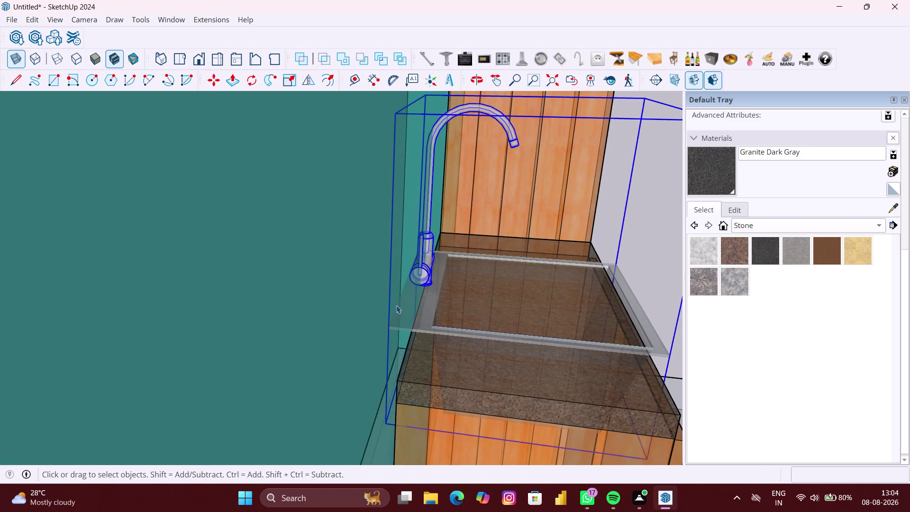
Scale the faucet along the green axis and orbit around it to check the fit.
click(292, 80)
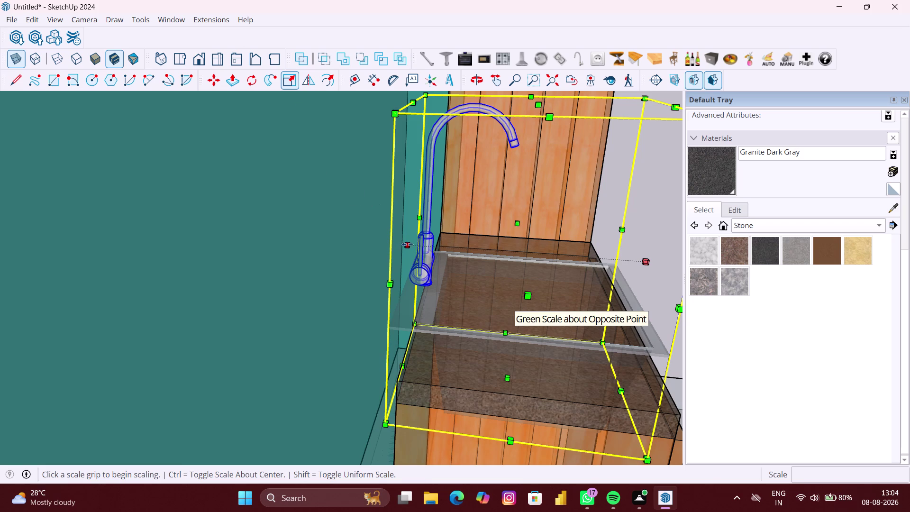
click(408, 245)
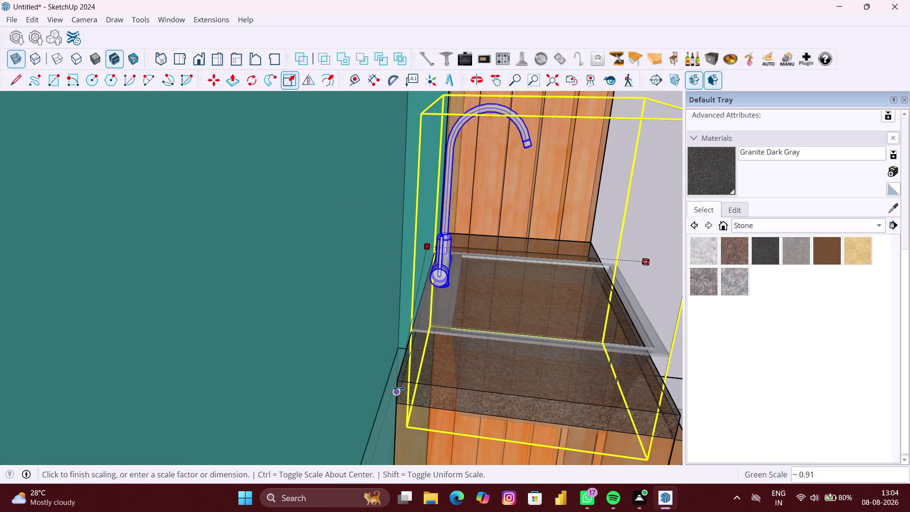
click(399, 387)
scroll(down, 3)
middle_drag(397, 386, 404, 387)
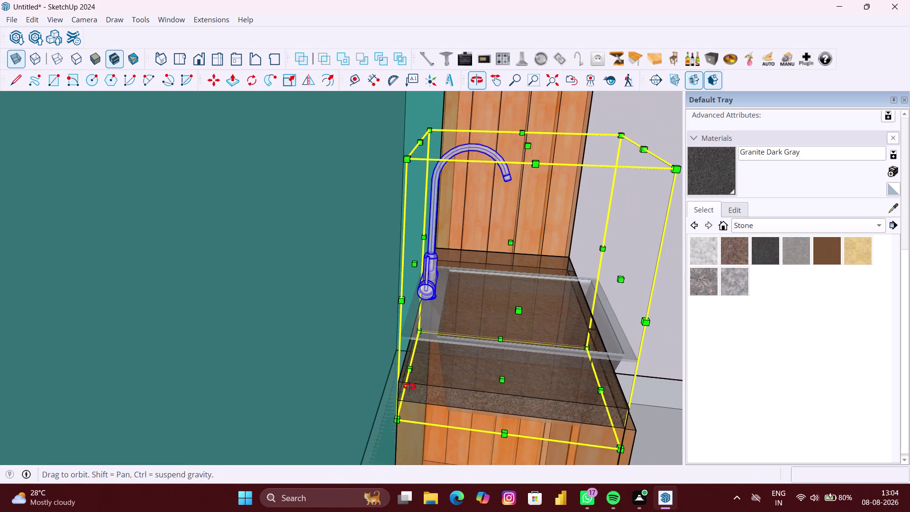
middle_drag(404, 386, 435, 384)
middle_drag(406, 360, 378, 356)
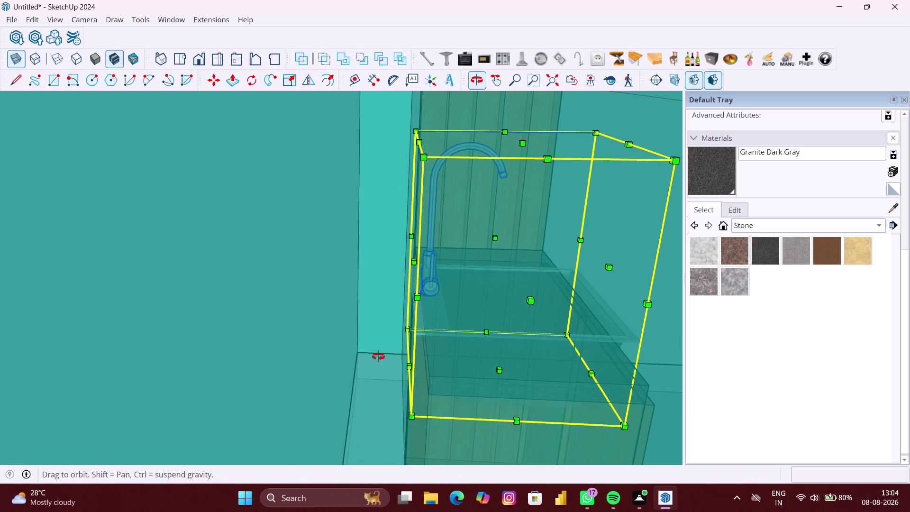
middle_drag(378, 357, 374, 356)
scroll(up, 3)
middle_drag(485, 341, 459, 340)
Zoom in and orbit to inspect the faucet base against the wall.
scroll(up, 3)
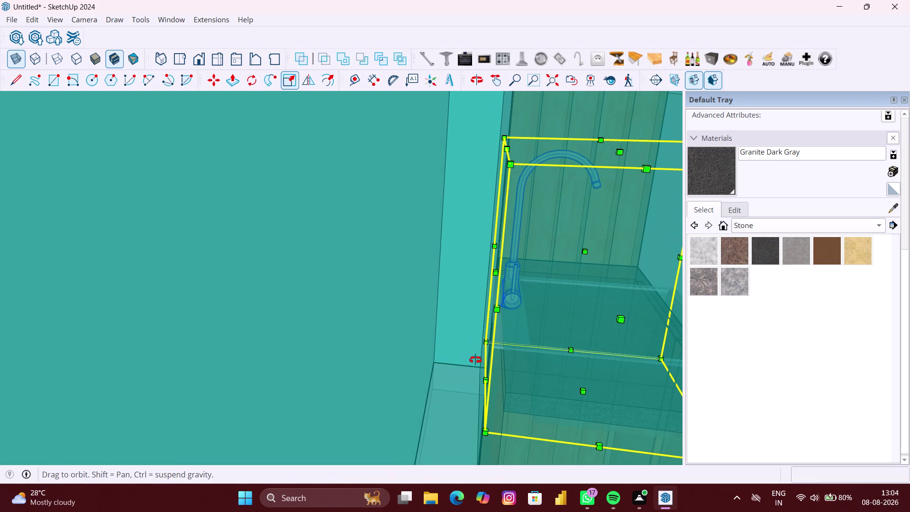
scroll(up, 3)
scroll(up, 3)
scroll(up, 3)
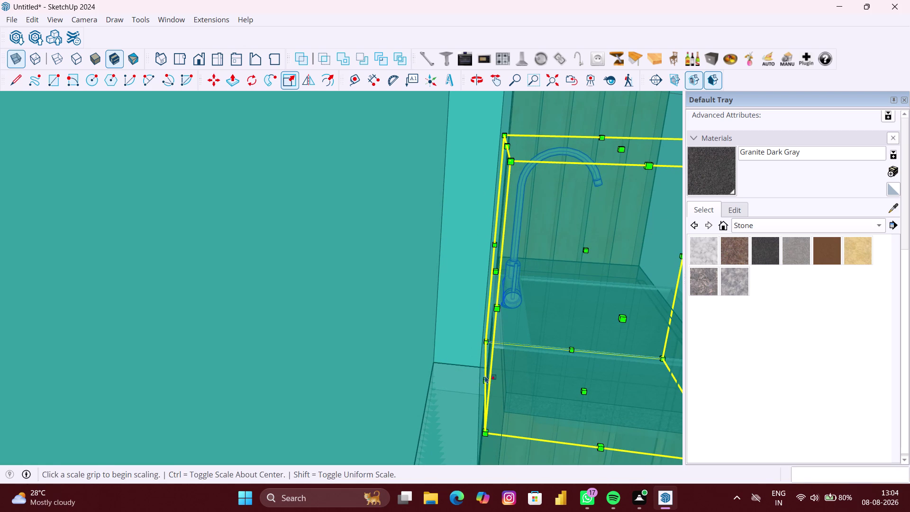
scroll(up, 3)
scroll(up, 3)
middle_drag(486, 379, 500, 376)
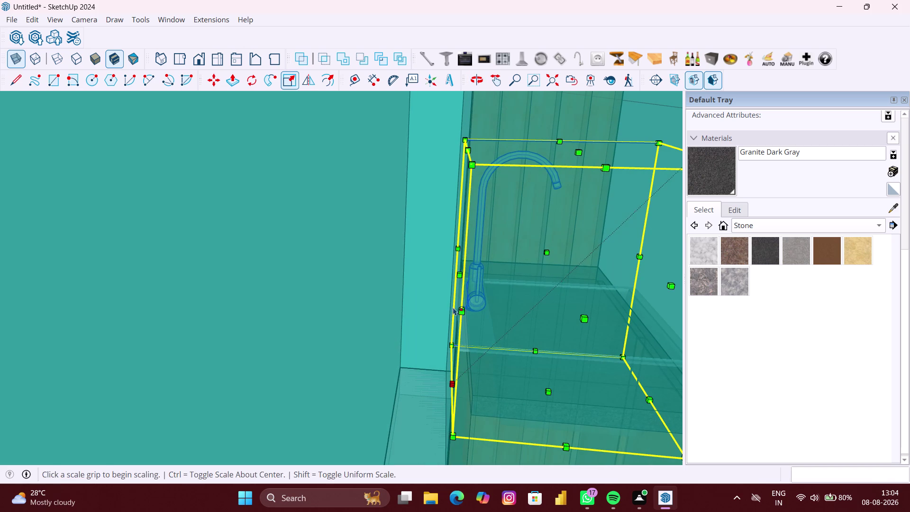
Rescale the faucet toward the wall to about 0.96 and check it against the cabinet.
click(461, 272)
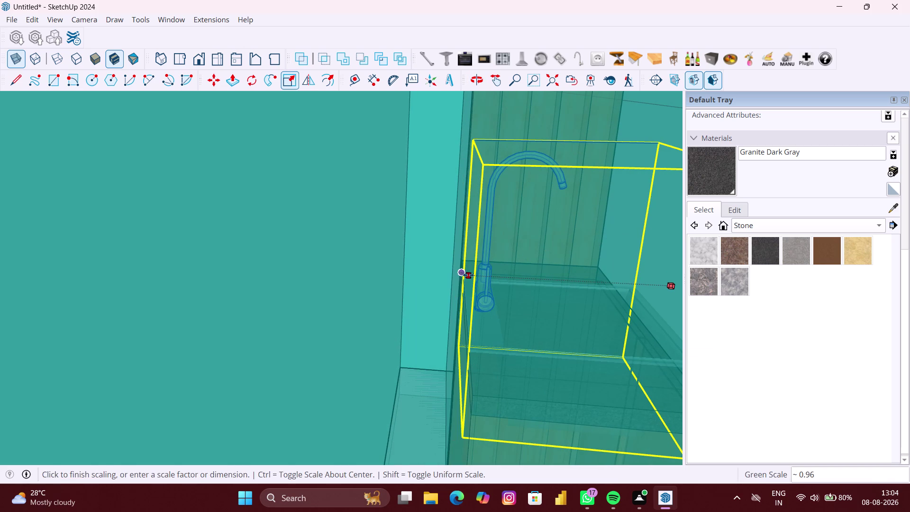
scroll(down, 3)
scroll(down, 3)
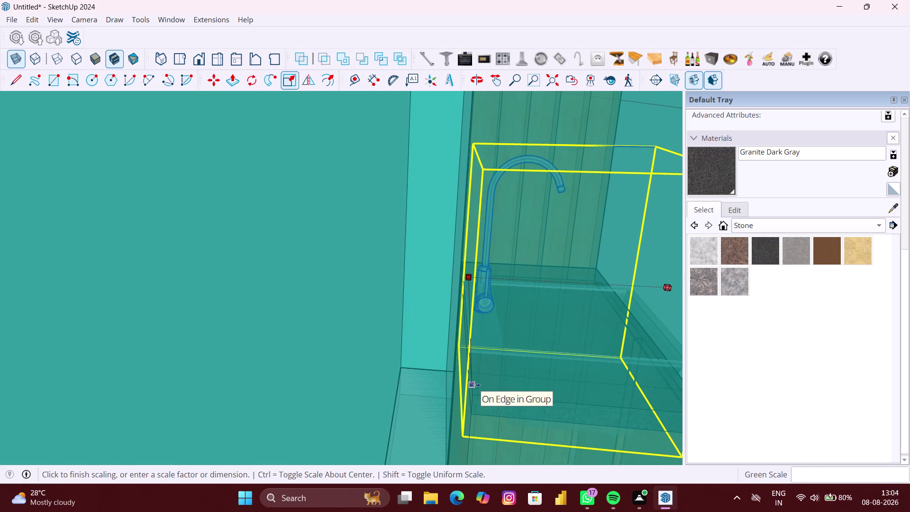
key(shift+z)
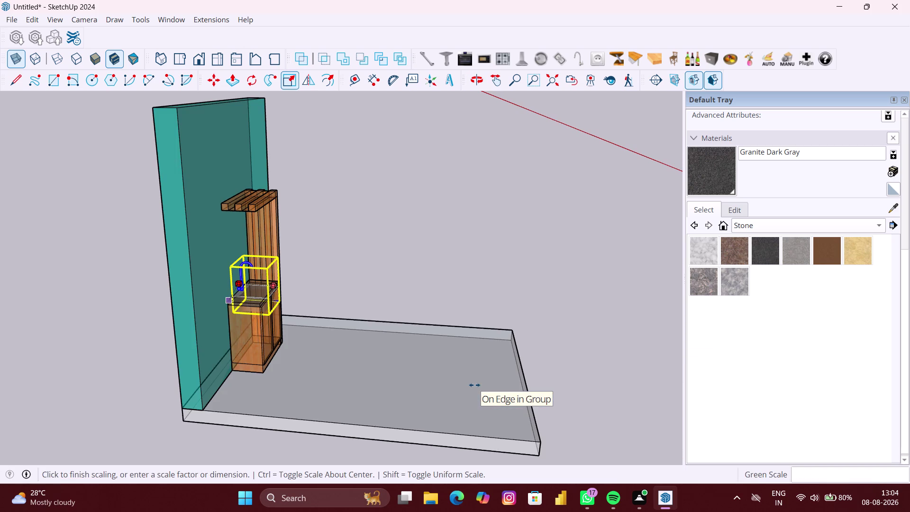
scroll(up, 3)
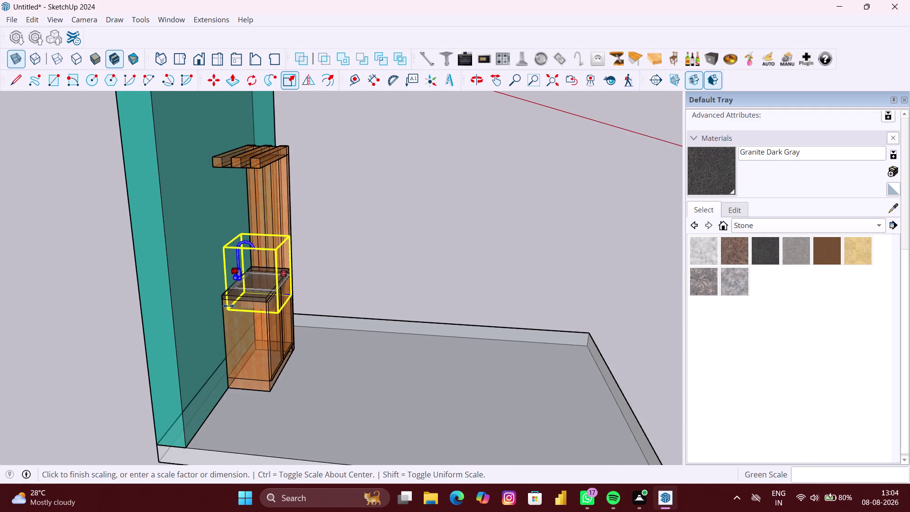
scroll(up, 3)
scroll(up, 3)
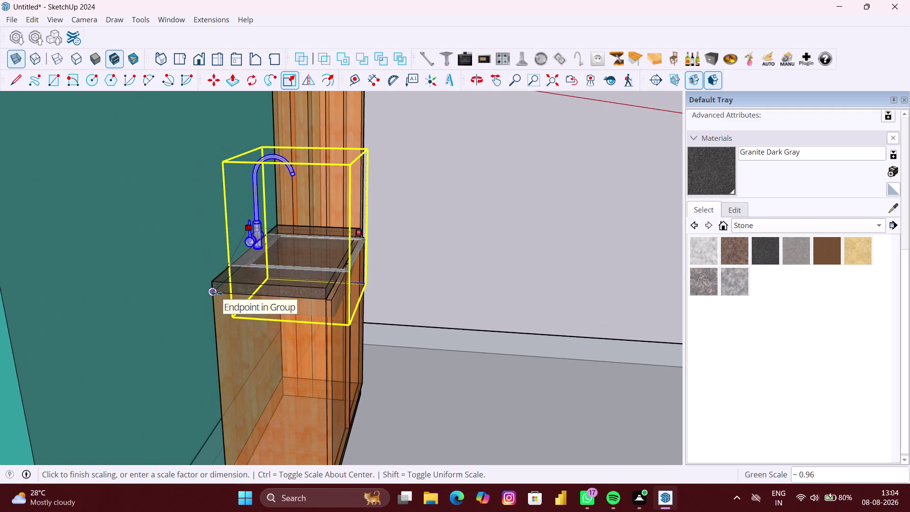
click(217, 293)
scroll(down, 3)
middle_drag(217, 293, 225, 293)
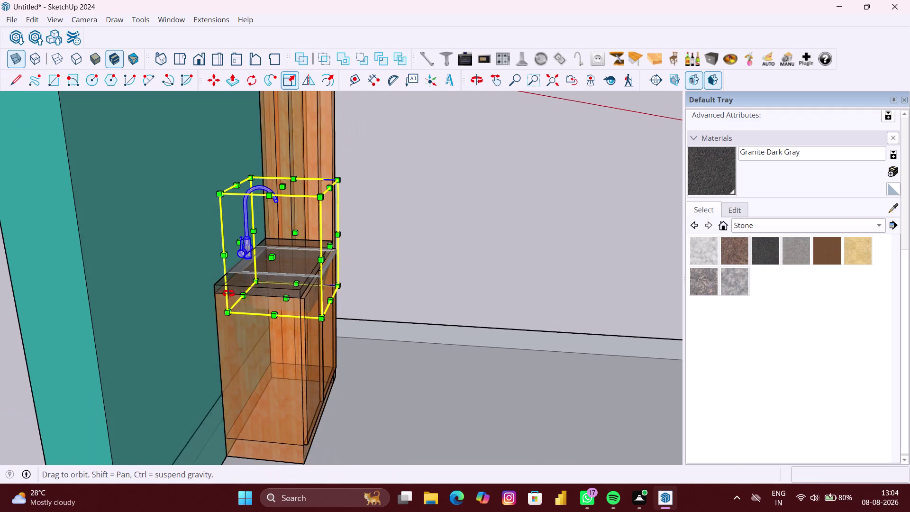
middle_drag(225, 294, 294, 292)
Leave the Scale tool, turn off X-ray display, and view the faucet over the sink.
key(space)
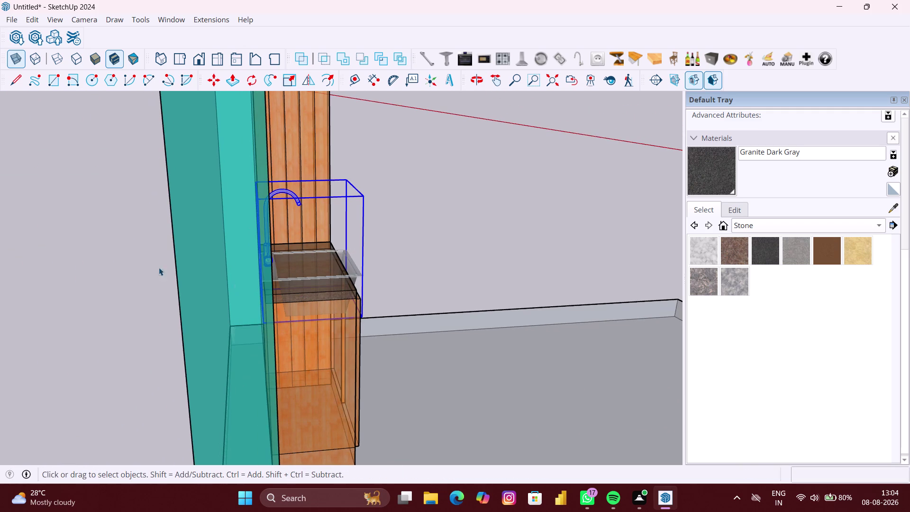
click(14, 63)
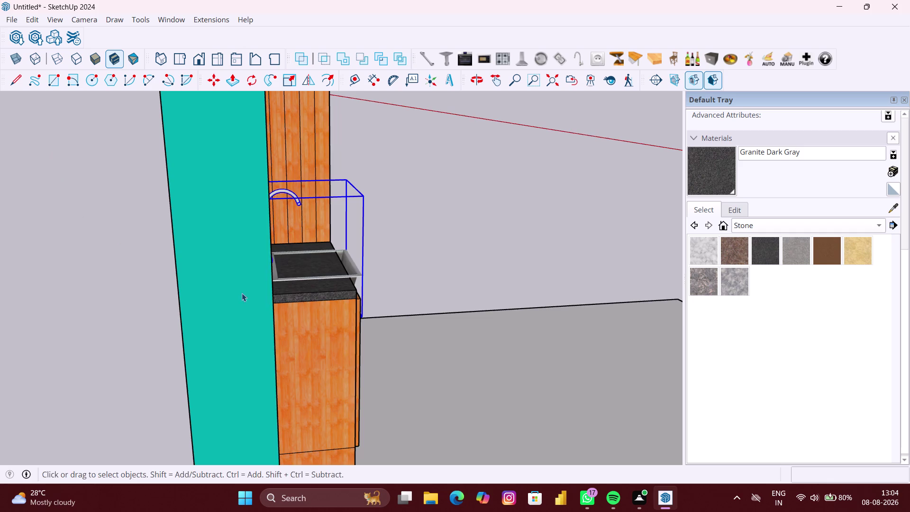
middle_drag(242, 293, 177, 294)
scroll(up, 3)
middle_drag(336, 264, 322, 266)
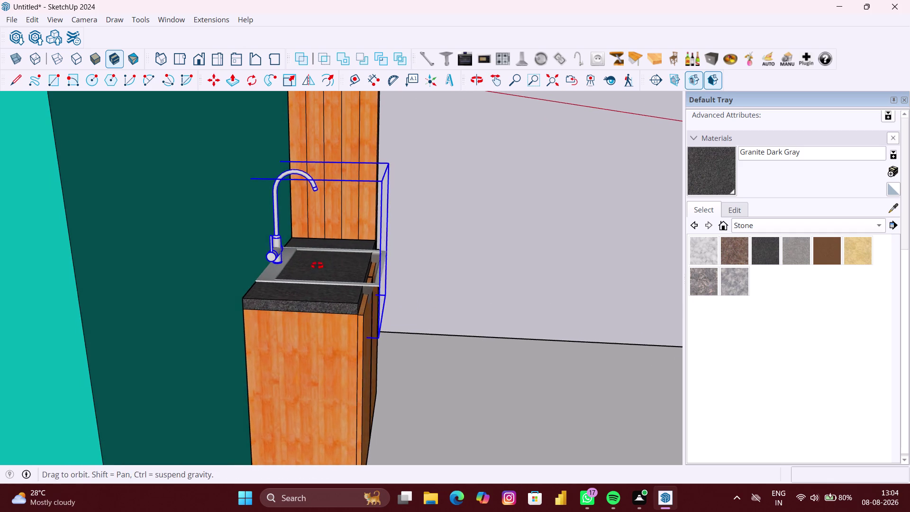
middle_drag(322, 266, 307, 267)
scroll(up, 3)
middle_drag(361, 282, 404, 278)
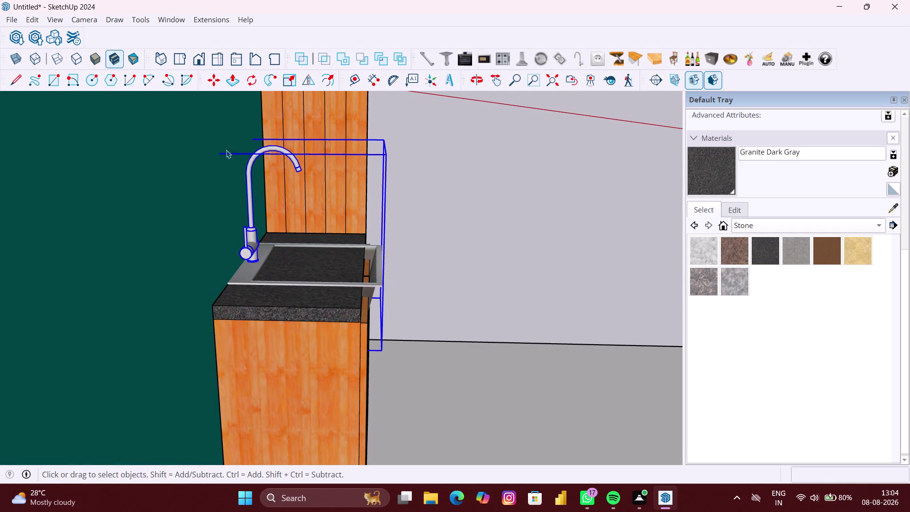
Scale the faucet along the green axis twice, then view it from the side.
click(292, 84)
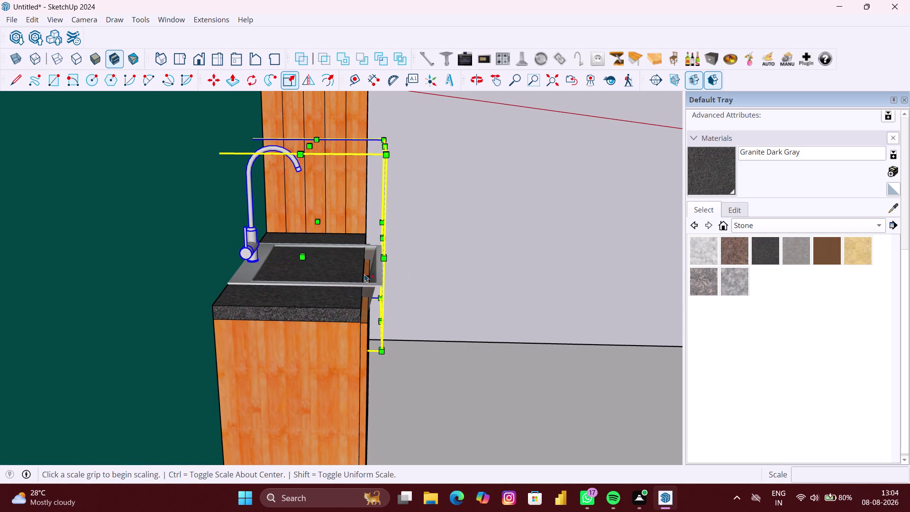
click(382, 237)
click(362, 306)
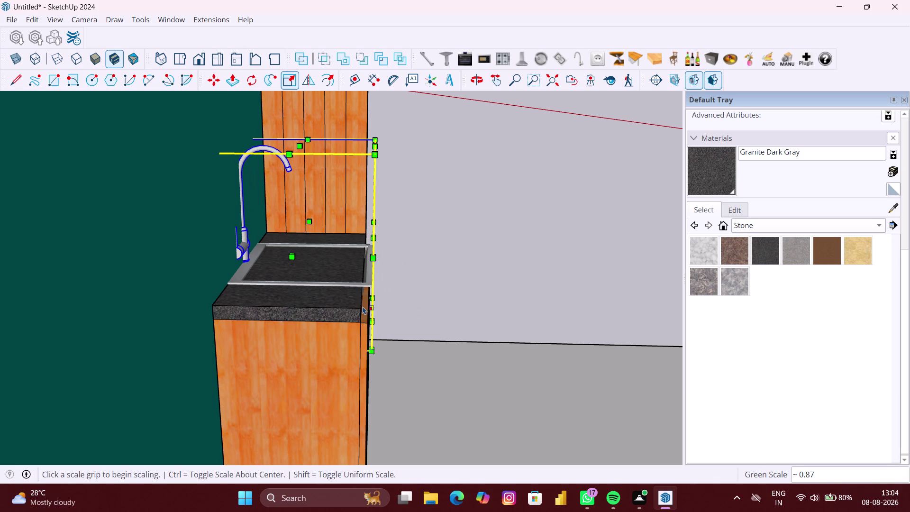
click(374, 238)
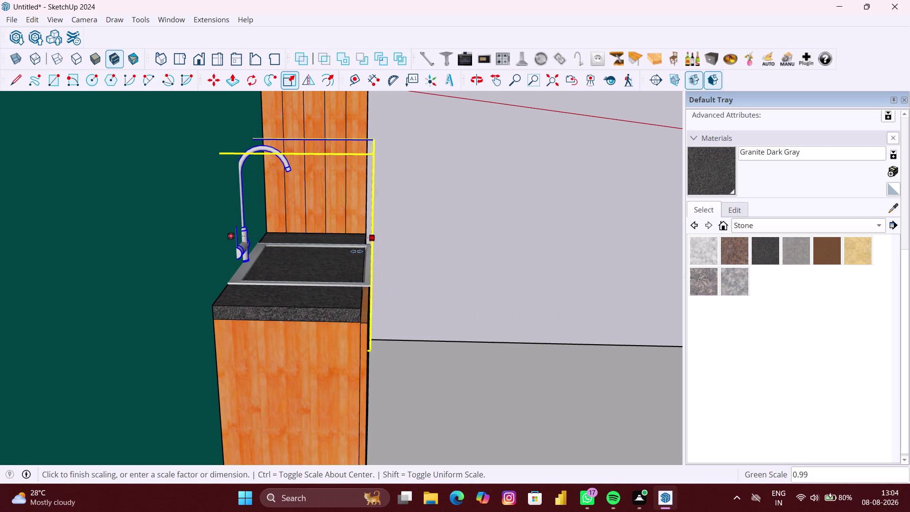
click(356, 308)
middle_drag(375, 250, 339, 254)
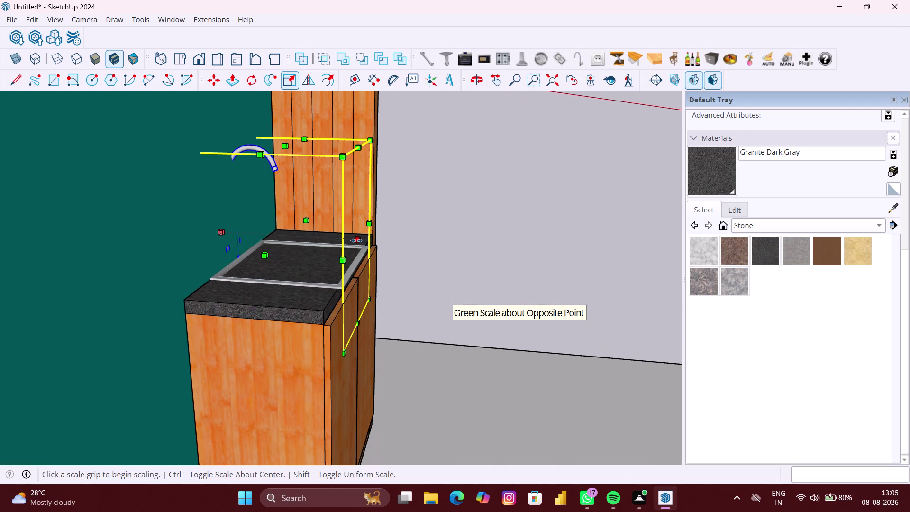
Try scaling the sink assembly from the countertop edge, then undo three steps.
click(357, 240)
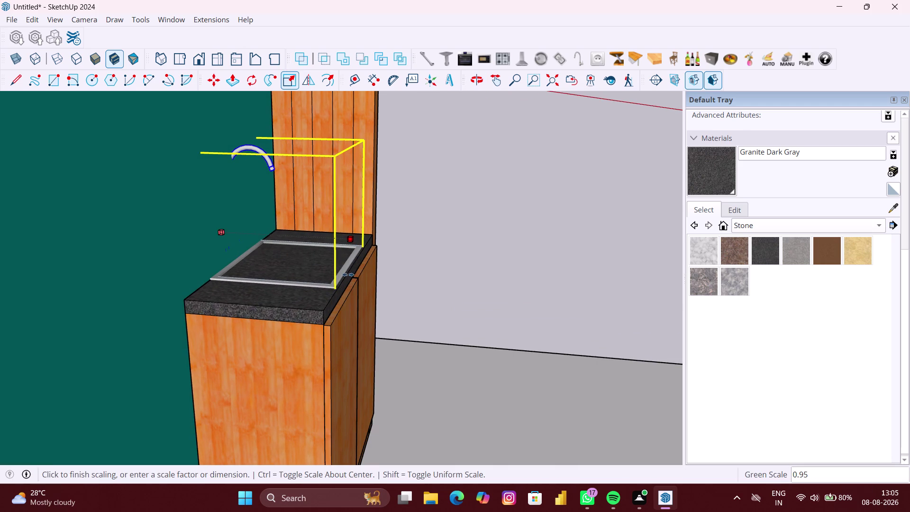
scroll(up, 3)
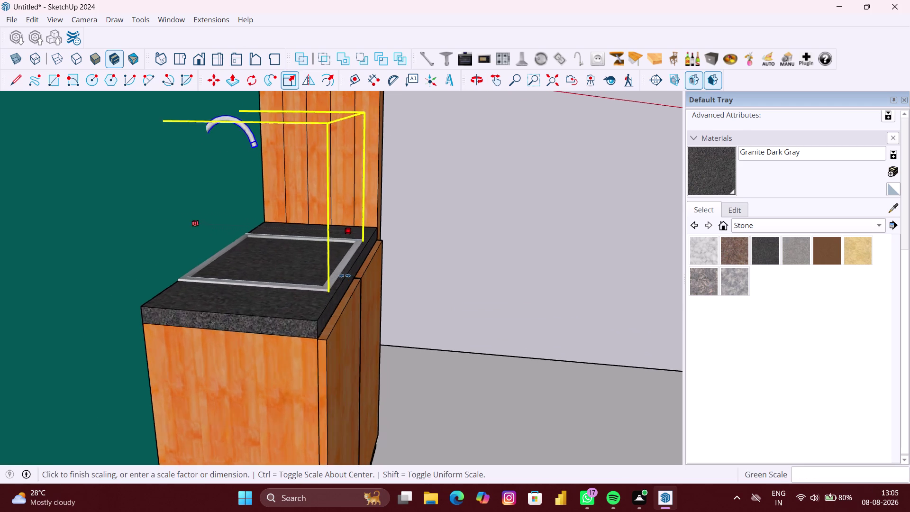
scroll(up, 3)
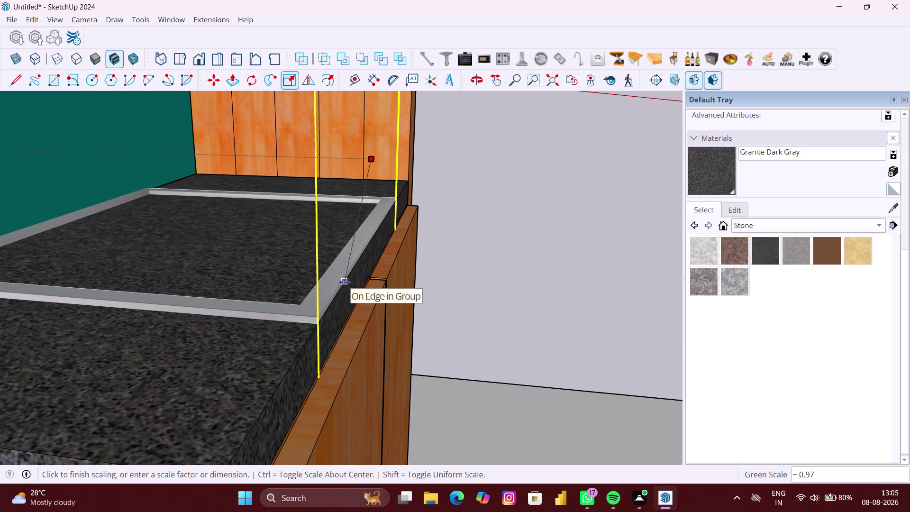
click(344, 282)
scroll(down, 3)
middle_drag(332, 291, 306, 300)
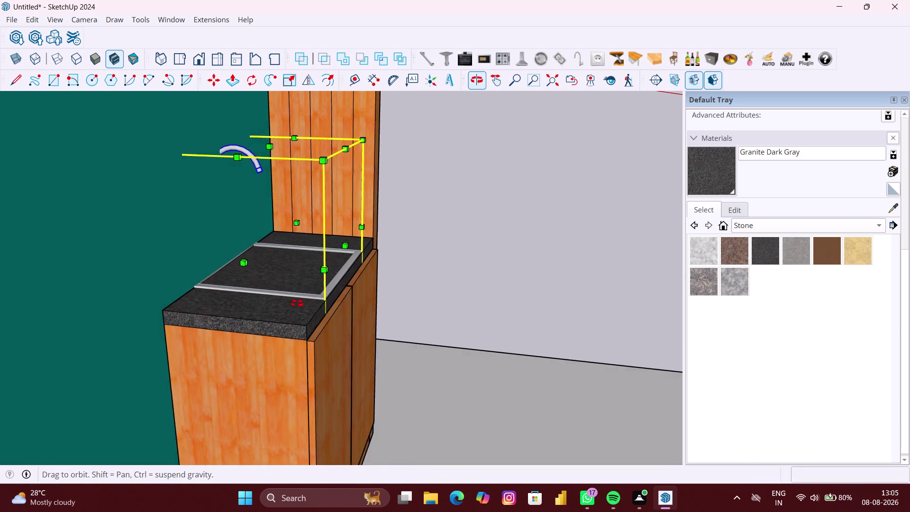
middle_drag(307, 300, 297, 303)
scroll(down, 3)
middle_drag(231, 282, 253, 278)
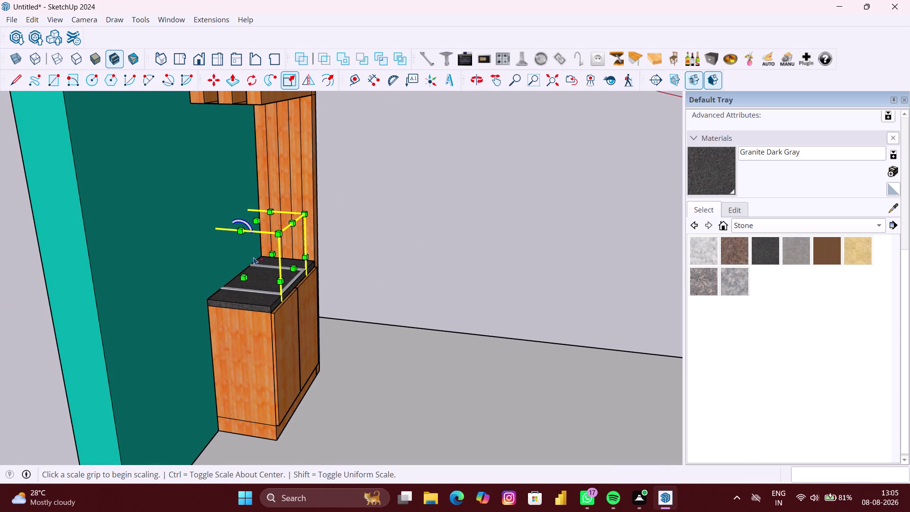
key(ctrl+z)
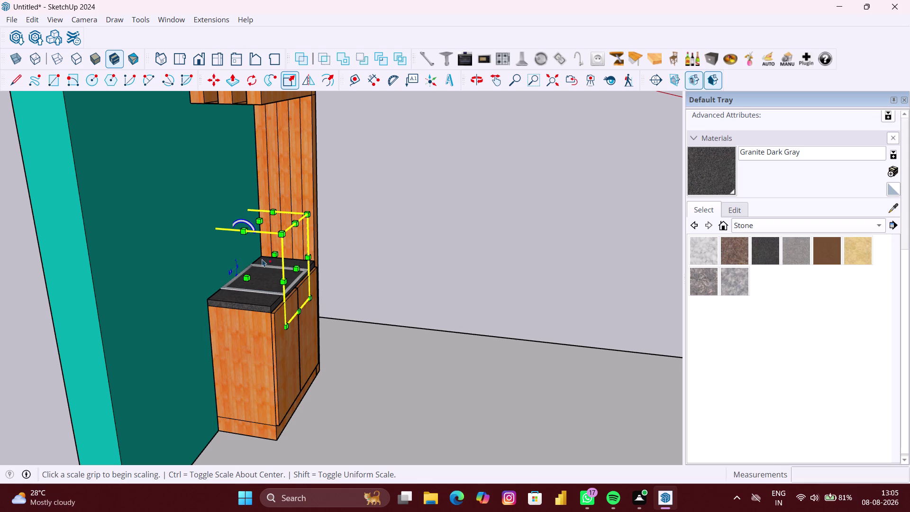
key(ctrl+z)
key(ctrl+z)
Shrink the sink-and-faucet assembly with a corner grip in green and blue.
click(270, 260)
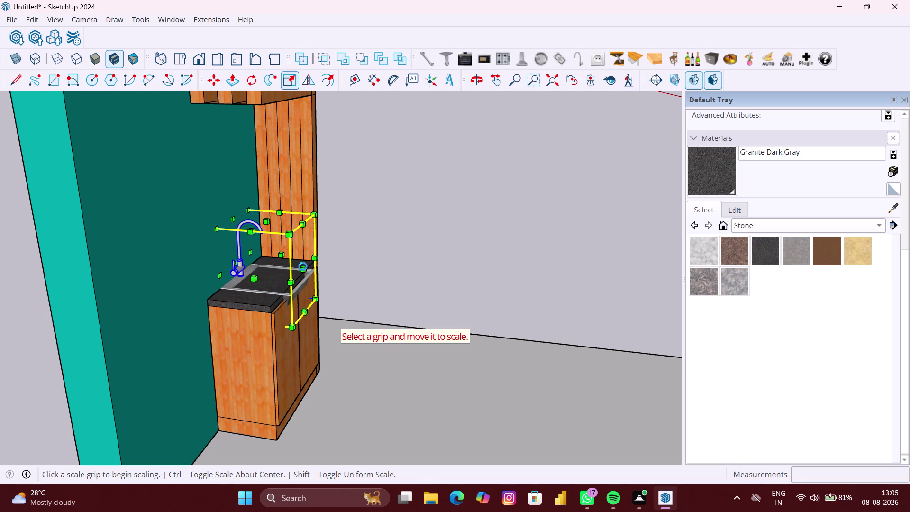
middle_drag(305, 269, 349, 268)
scroll(up, 3)
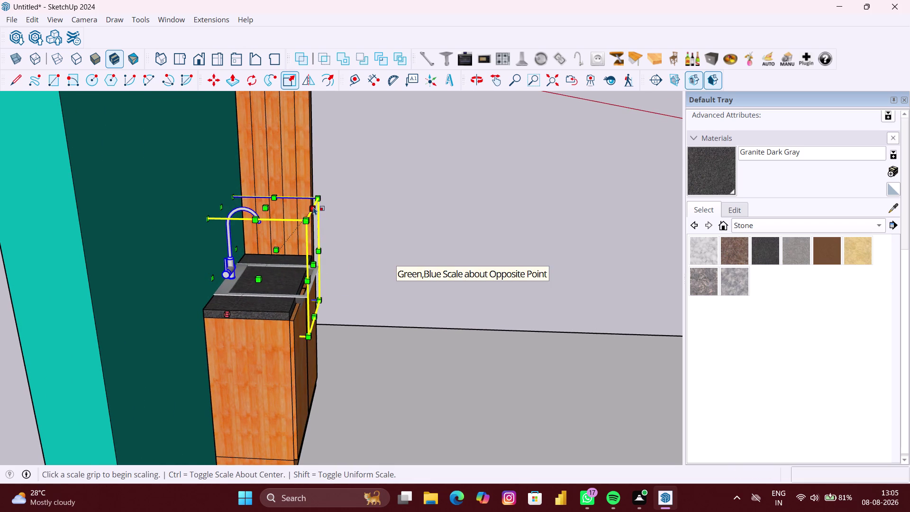
click(313, 206)
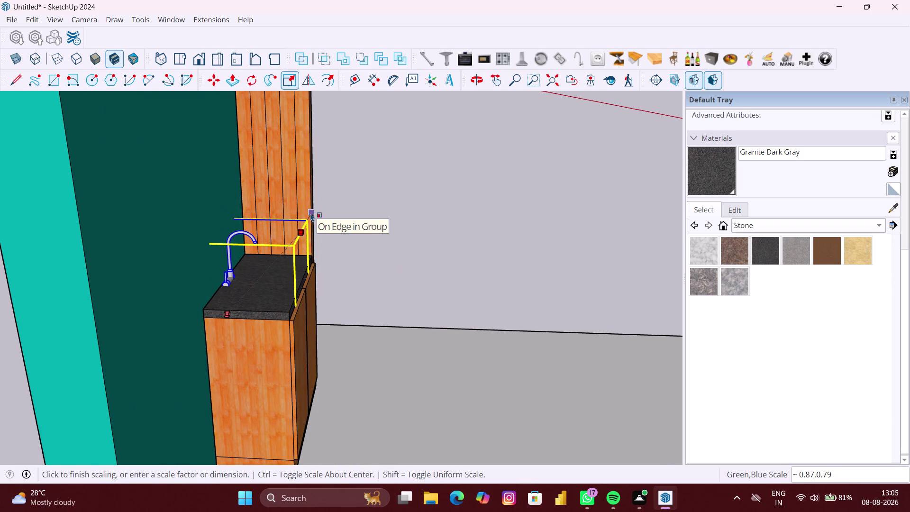
key(Escape)
middle_drag(270, 298, 300, 280)
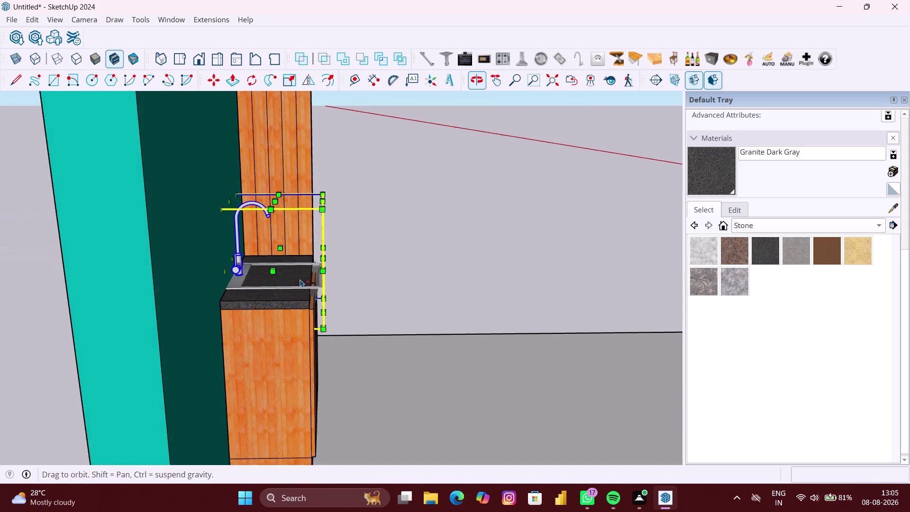
click(12, 59)
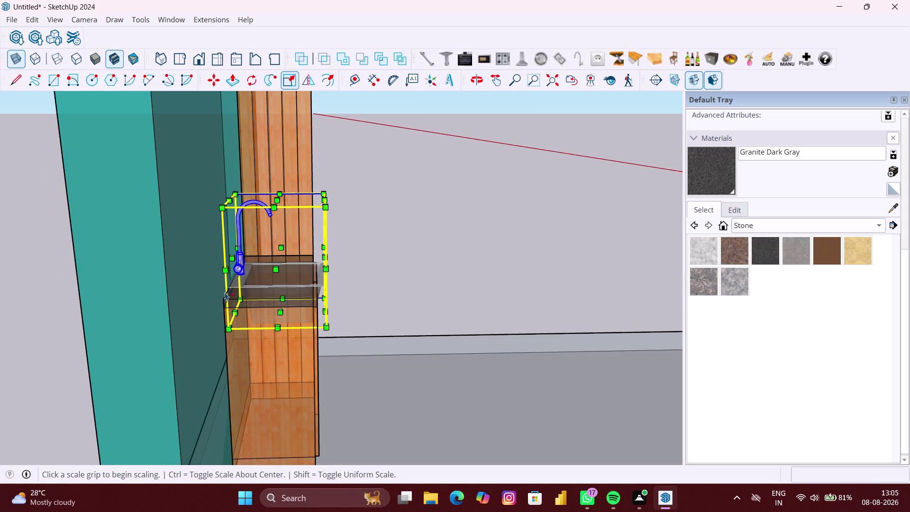
Cancel a height change, exit to Select, and select the sink-and-faucet assembly.
click(281, 314)
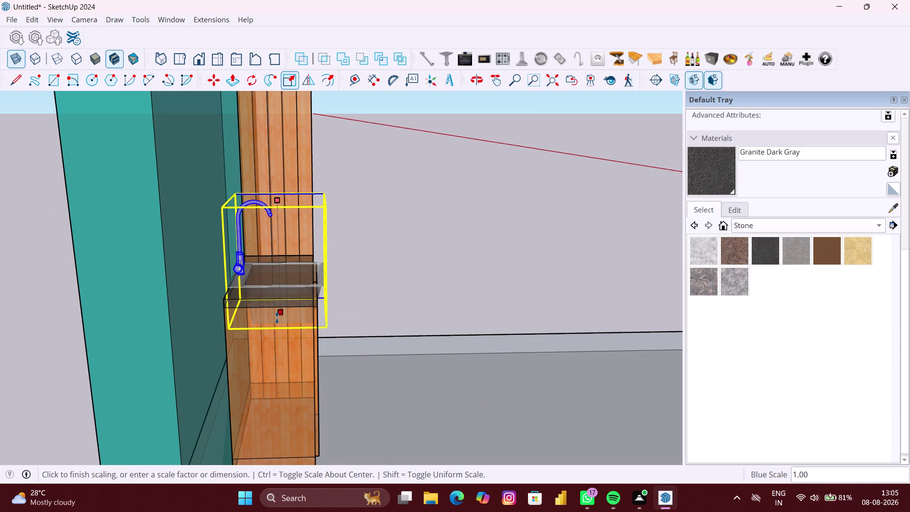
key(Escape)
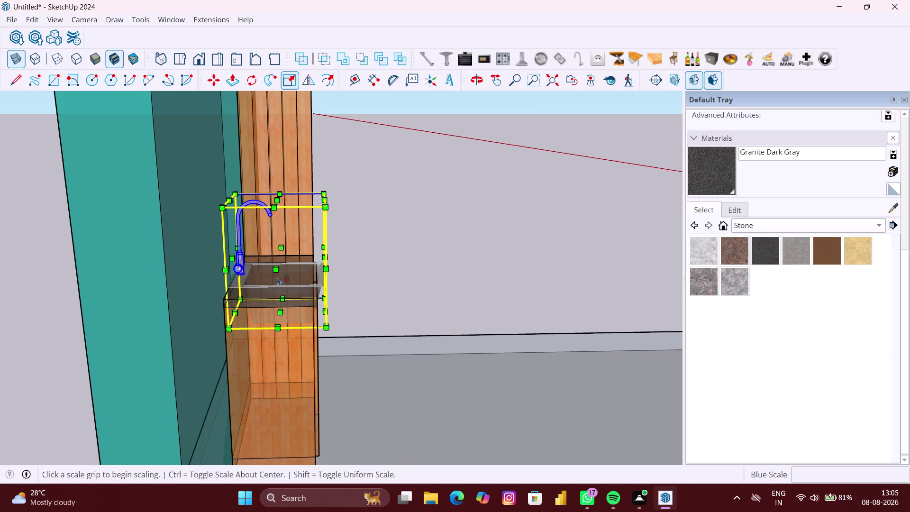
middle_drag(278, 277, 283, 277)
click(365, 289)
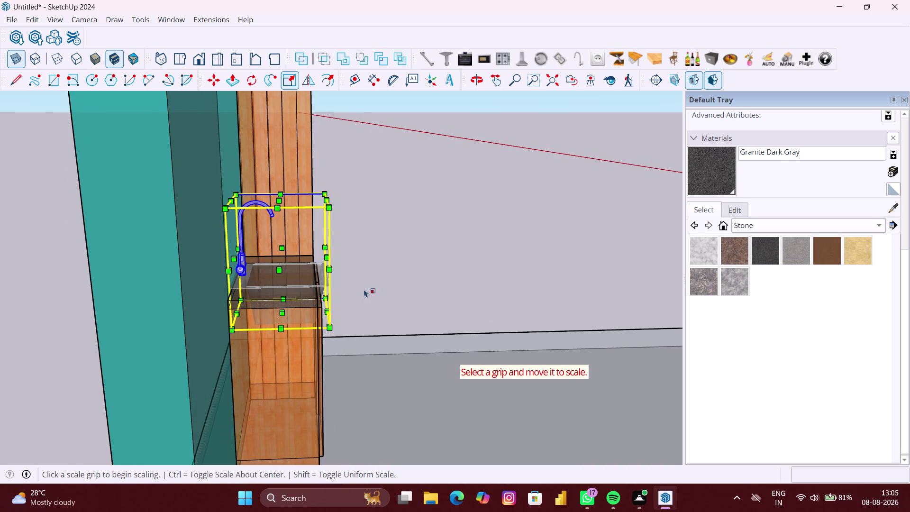
key(space)
click(352, 279)
Select the sink-and-faucet assembly, activate Scale, and zoom in on the countertop.
scroll(up, 3)
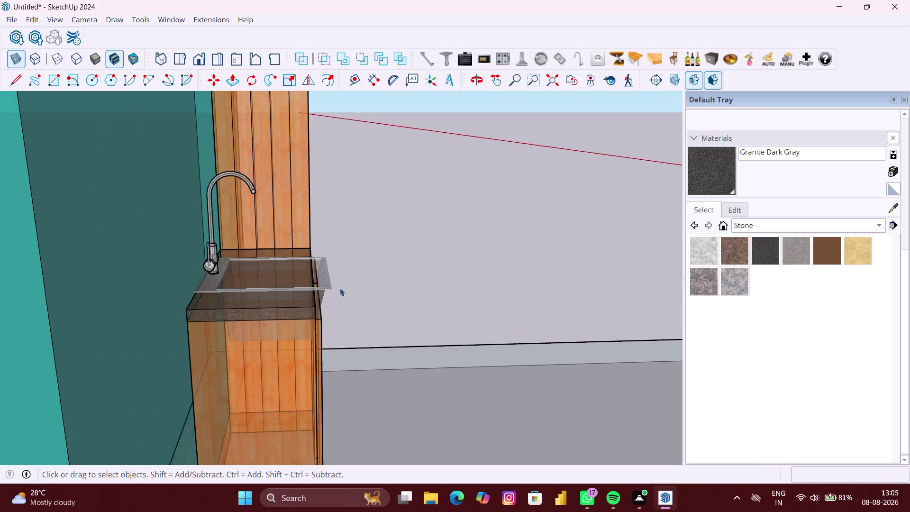
middle_click(340, 288)
scroll(up, 3)
click(328, 282)
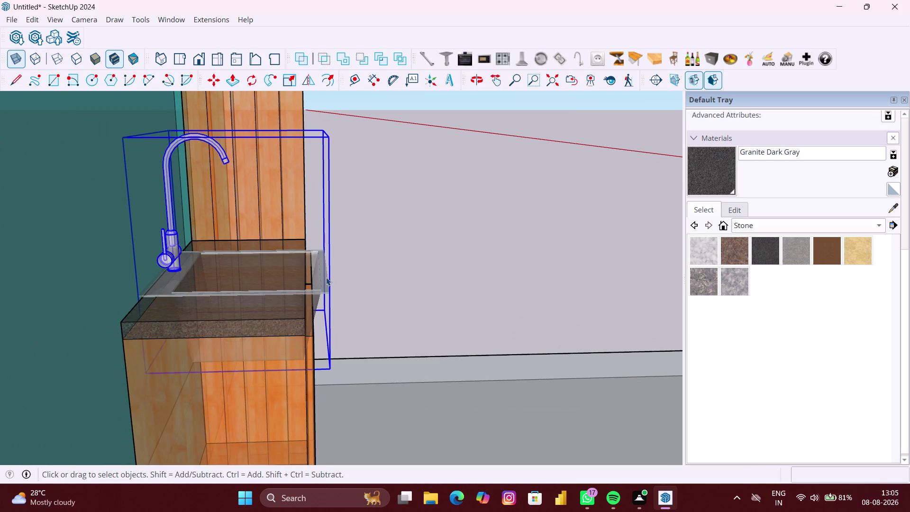
click(296, 81)
middle_drag(320, 277, 316, 276)
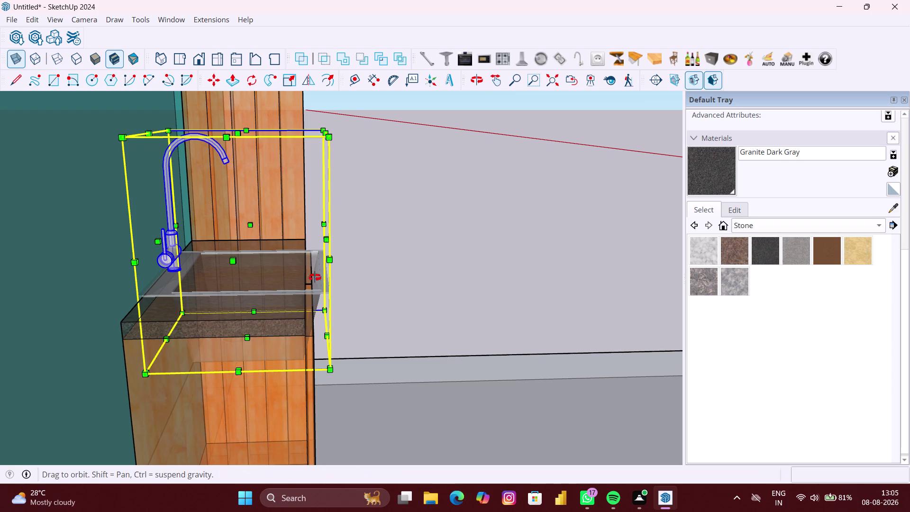
middle_drag(316, 277, 191, 291)
scroll(up, 3)
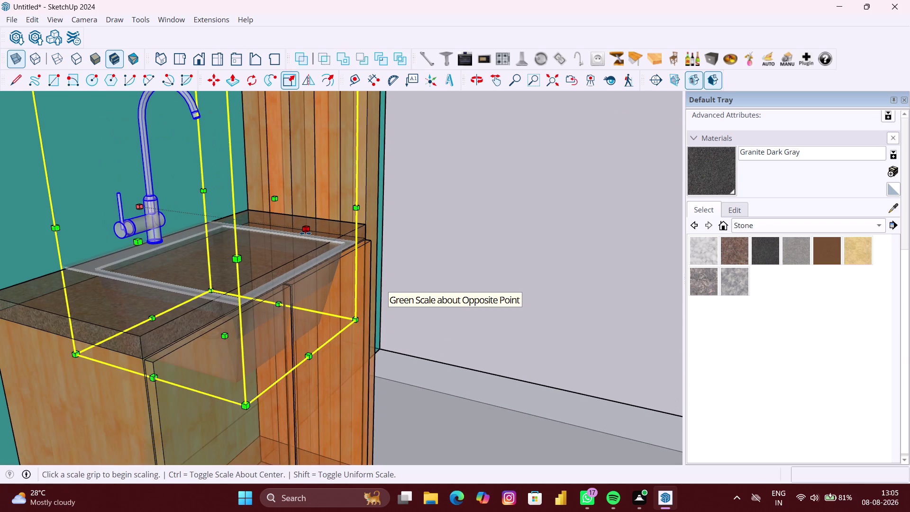
Narrow the sink along green to about 0.87 with a side grip, then exit to Select.
click(305, 233)
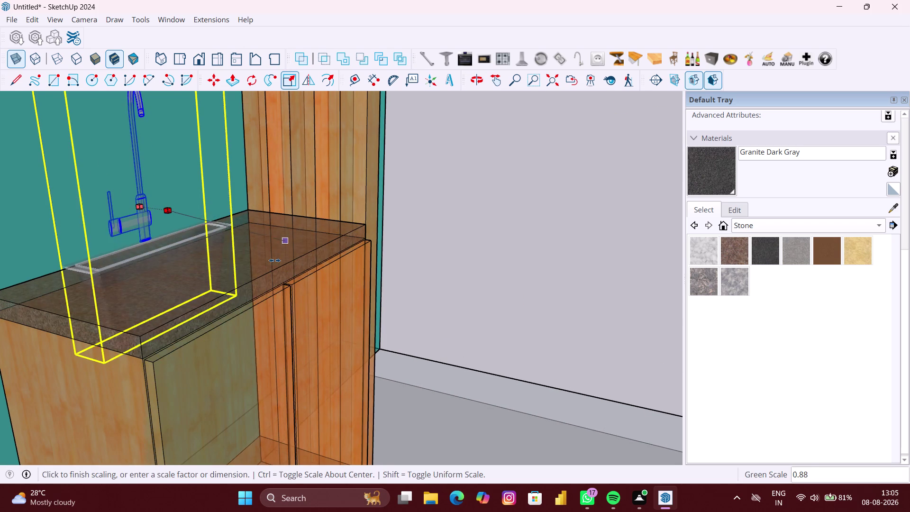
scroll(up, 3)
scroll(up, 3)
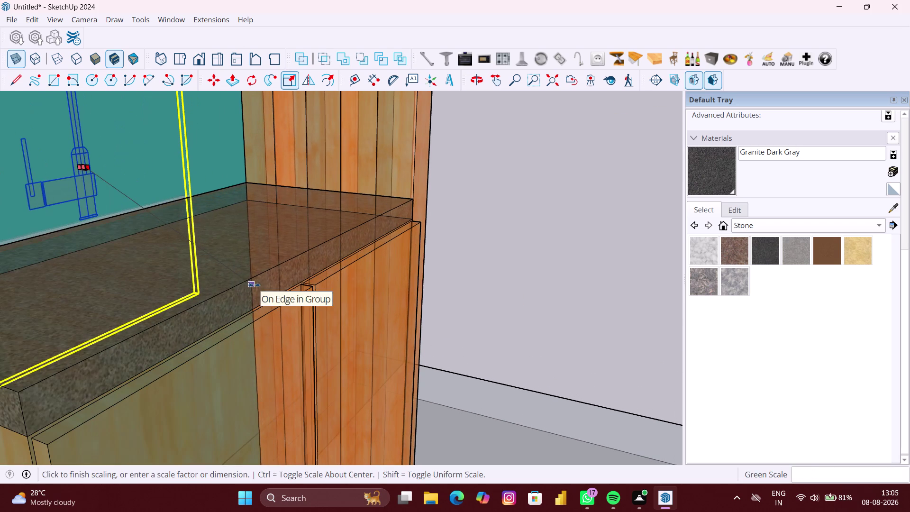
click(246, 281)
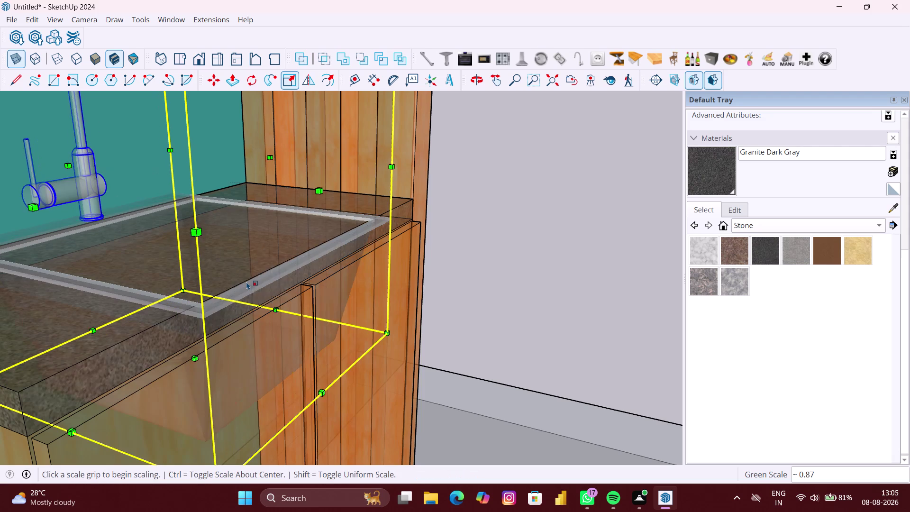
scroll(down, 3)
key(space)
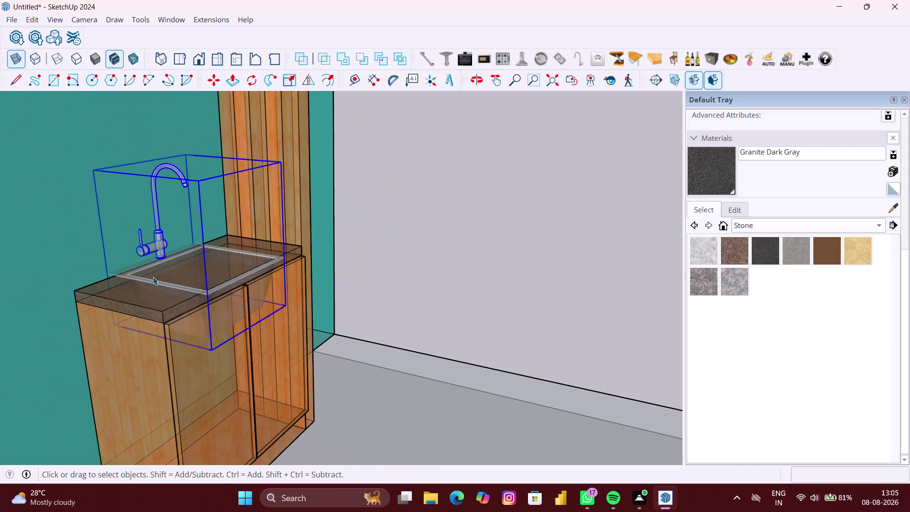
middle_drag(98, 254, 302, 259)
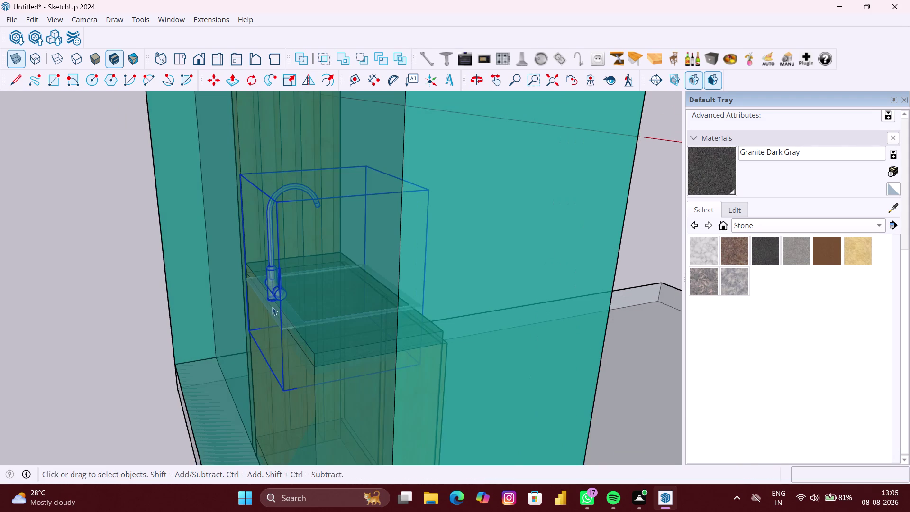
Activate Scale on the sink assembly and zoom in on the faucet and basin.
middle_drag(271, 309, 230, 303)
middle_drag(264, 316, 235, 306)
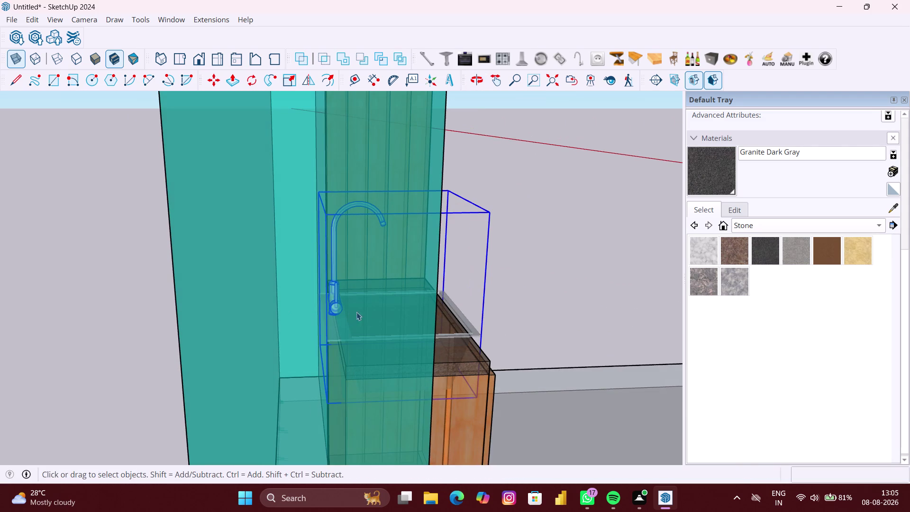
middle_drag(388, 313, 373, 313)
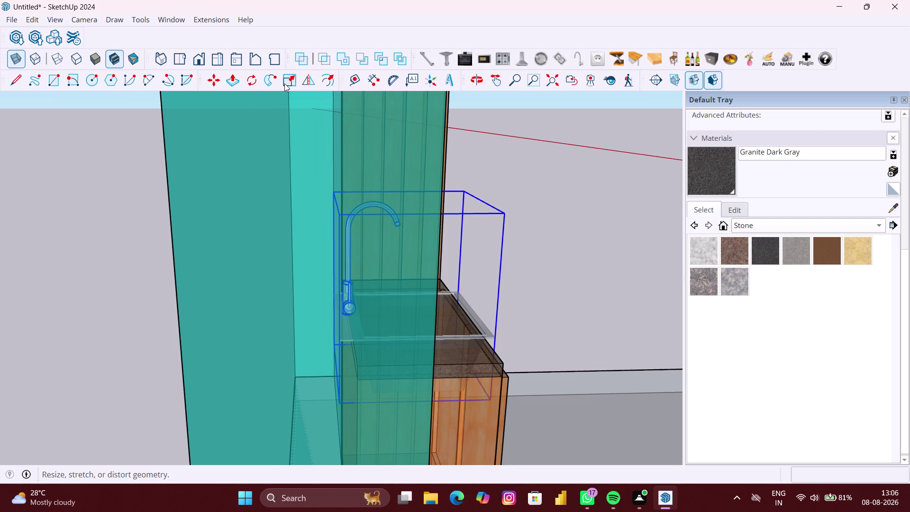
click(284, 82)
scroll(up, 3)
scroll(up, 3)
scroll(up, 3)
middle_drag(331, 357, 331, 357)
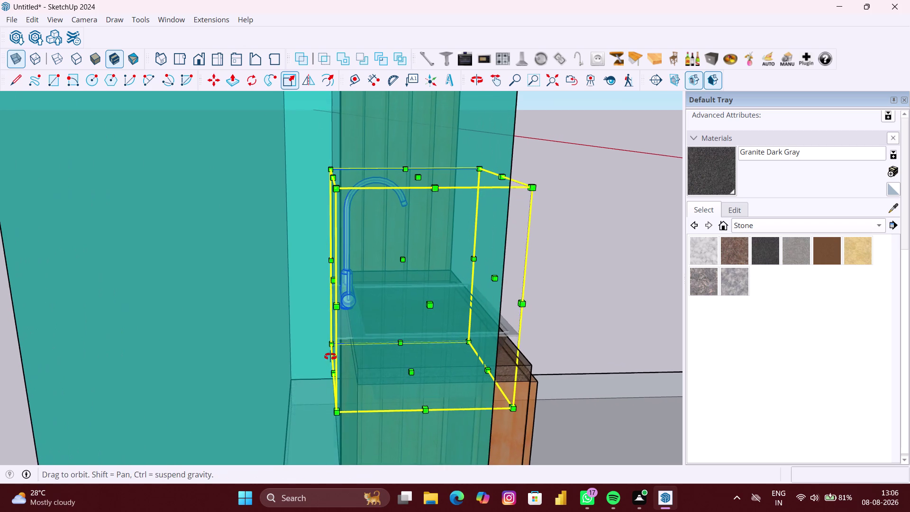
middle_drag(331, 357, 280, 349)
scroll(down, 3)
middle_drag(442, 365, 388, 367)
scroll(up, 3)
scroll(up, 3)
scroll(up, 3)
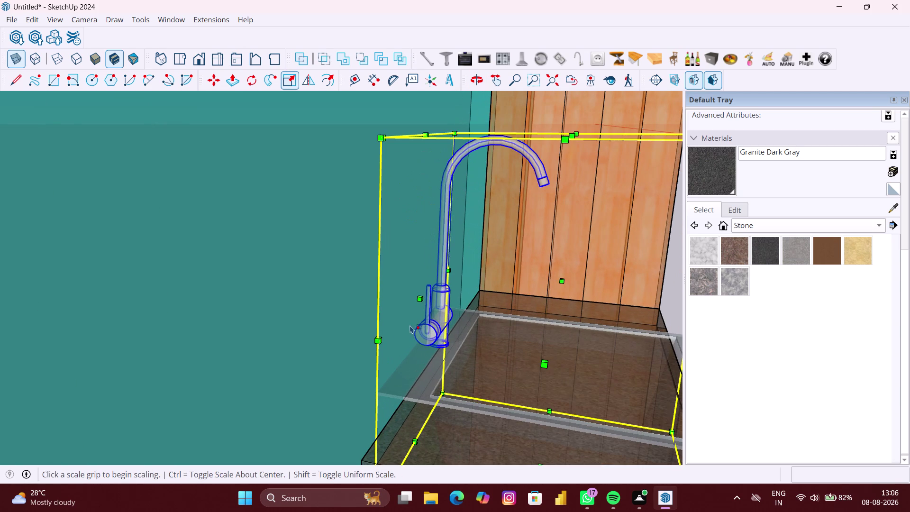
Narrow the sink along green to about 0.91, then view the countertop from the front.
click(419, 299)
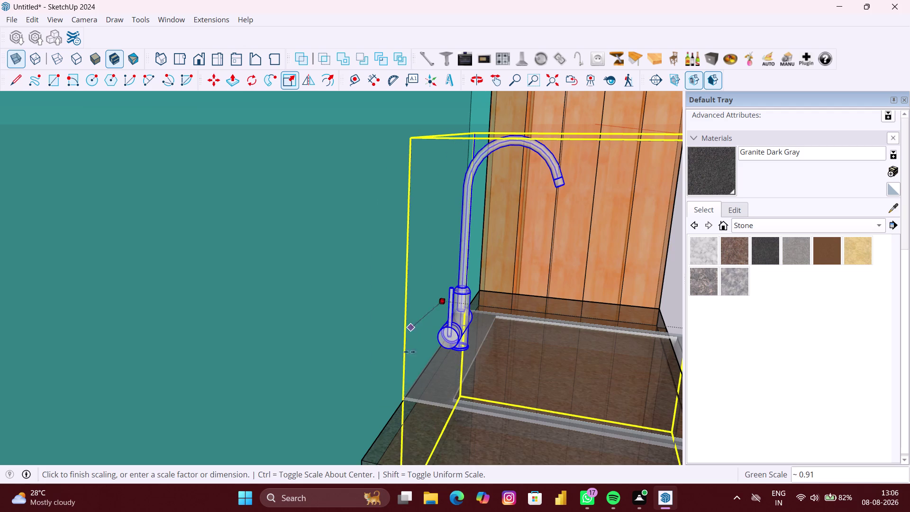
scroll(down, 3)
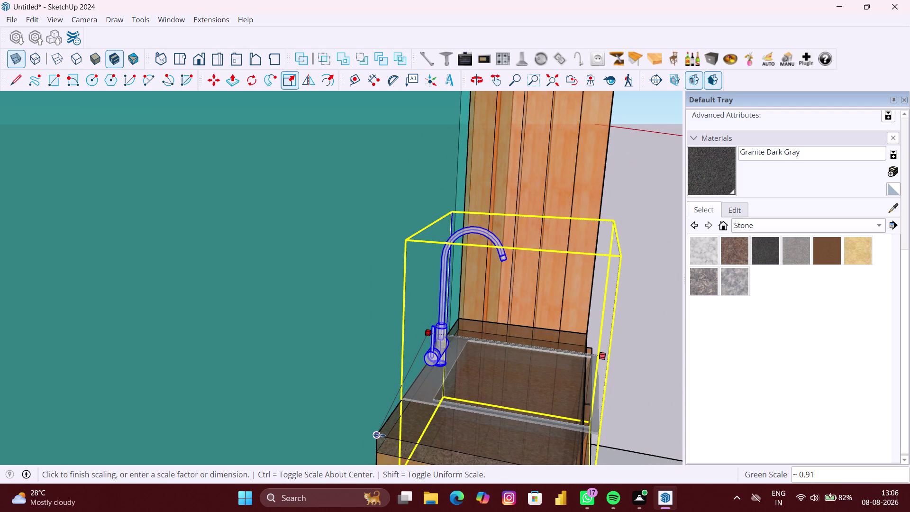
click(379, 436)
scroll(down, 3)
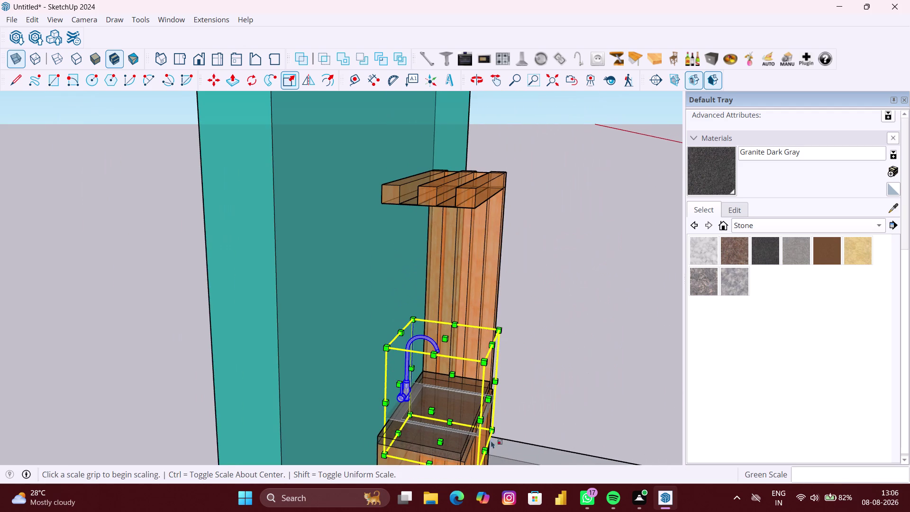
scroll(down, 3)
middle_drag(499, 438, 510, 357)
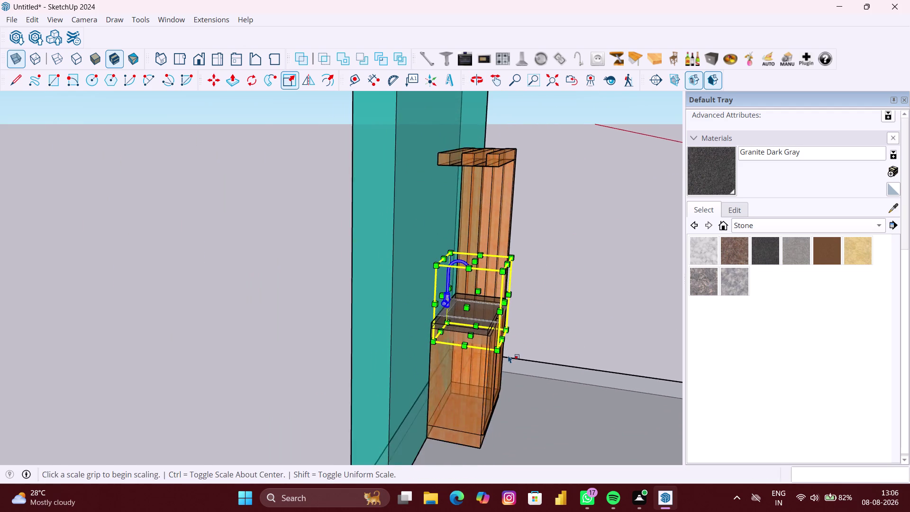
scroll(up, 3)
scroll(up, 3)
middle_drag(479, 304, 562, 342)
Undo twice, delete the sink-and-faucet assembly, and return to Select with nothing selected.
key(ctrl+z)
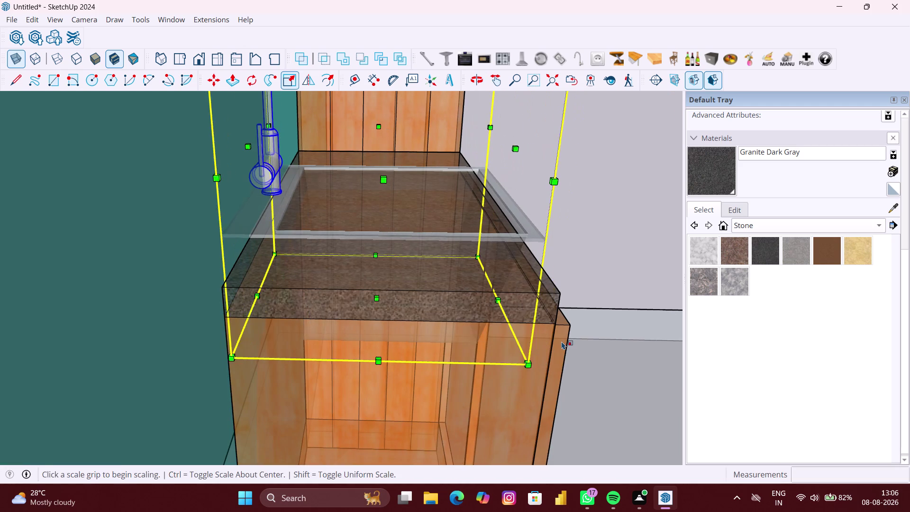
key(ctrl+z)
key(Delete)
scroll(down, 3)
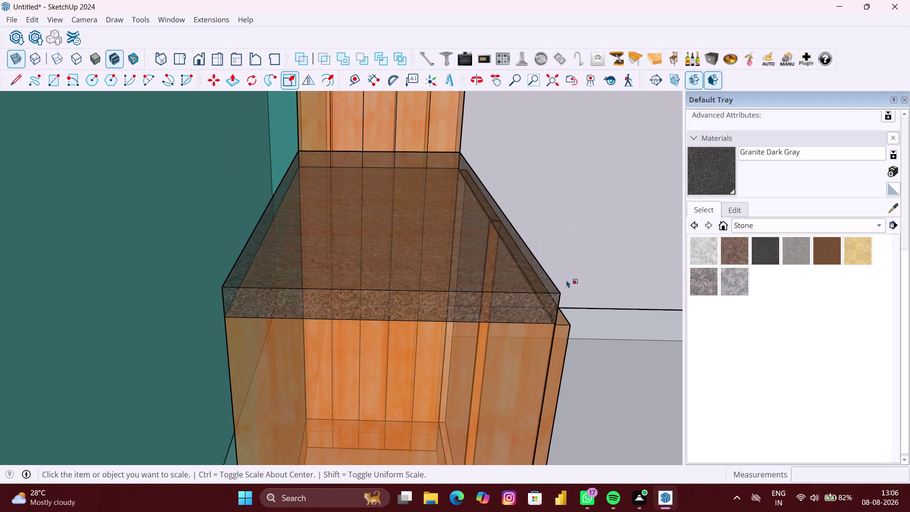
scroll(down, 3)
key(space)
click(591, 270)
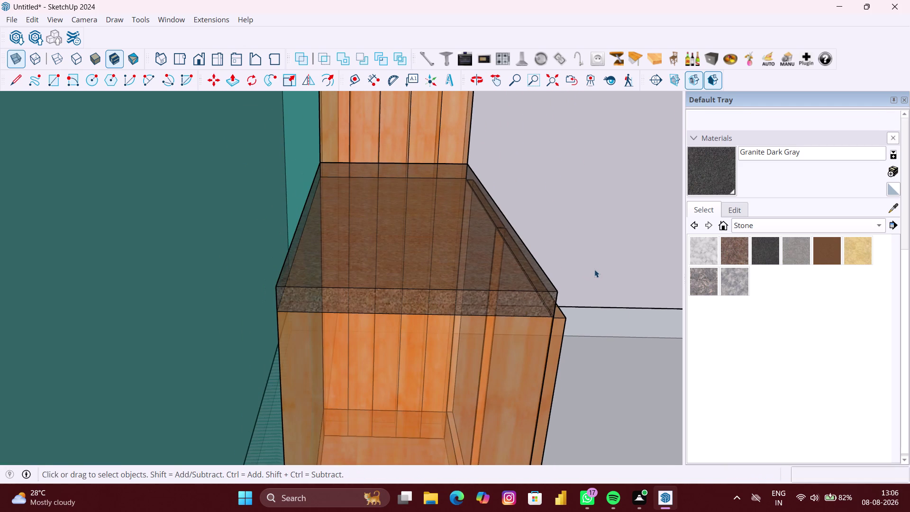
scroll(down, 3)
Bring up the wash basin search results in 3D Warehouse.
middle_drag(595, 271, 213, 224)
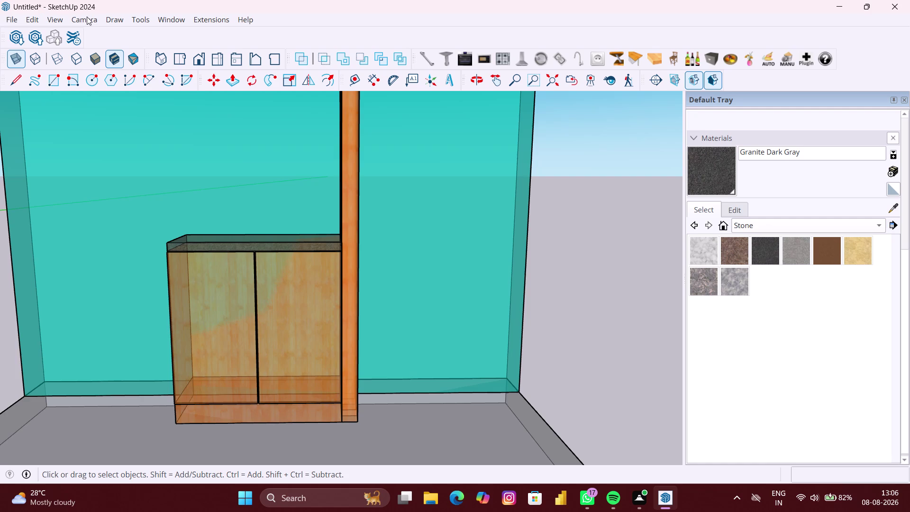
click(22, 30)
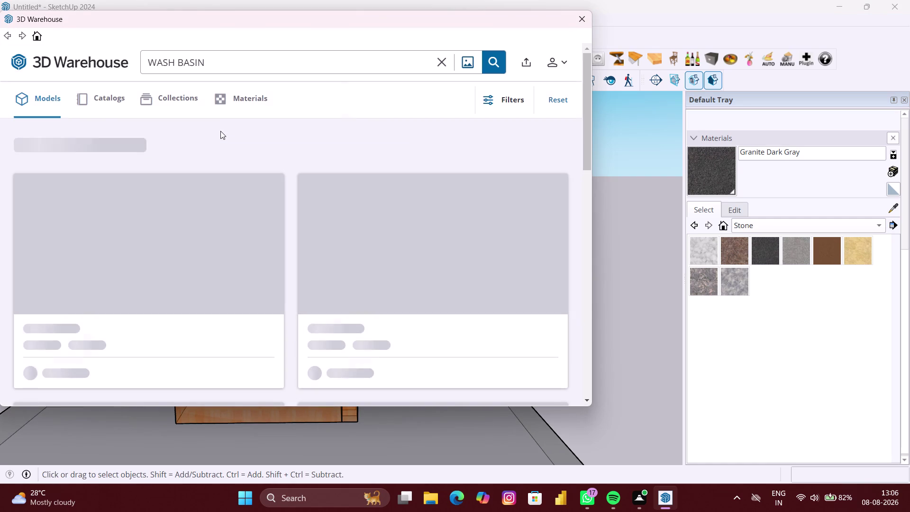
click(249, 65)
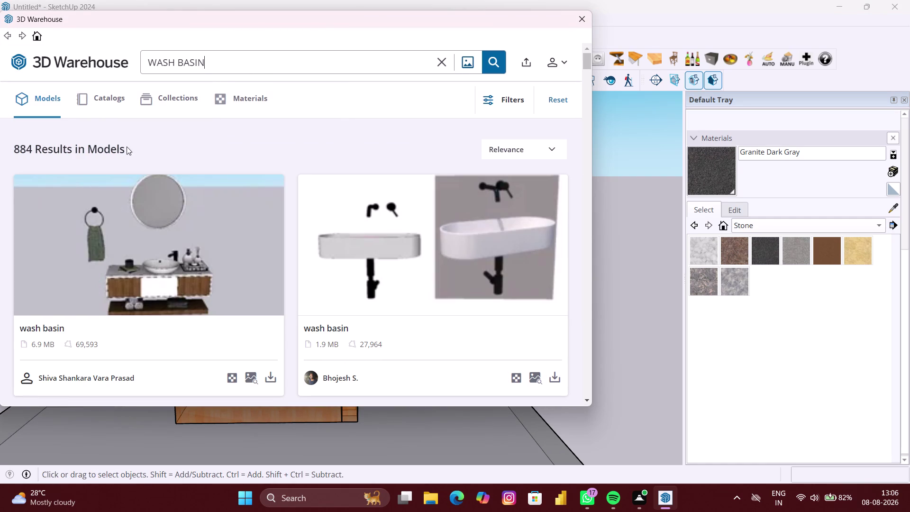
Browse the results and download the square WASH BASIN model.
scroll(down, 3)
scroll(down, 3)
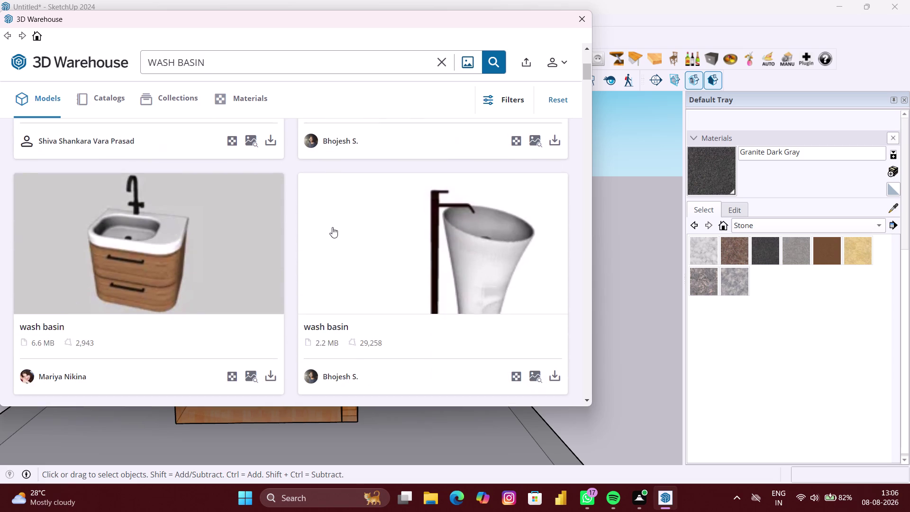
scroll(down, 3)
scroll(down, 3)
scroll(down, 3)
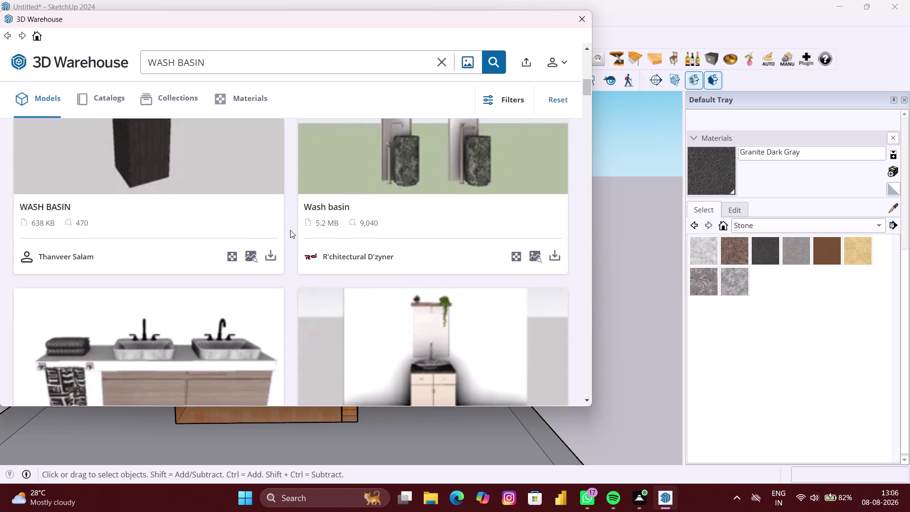
scroll(down, 3)
scroll(down, 3)
scroll(down, 3)
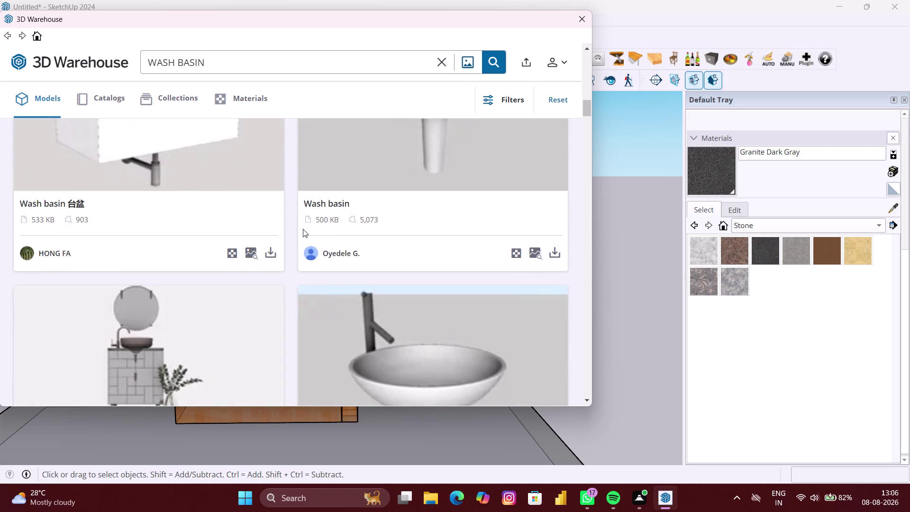
scroll(down, 3)
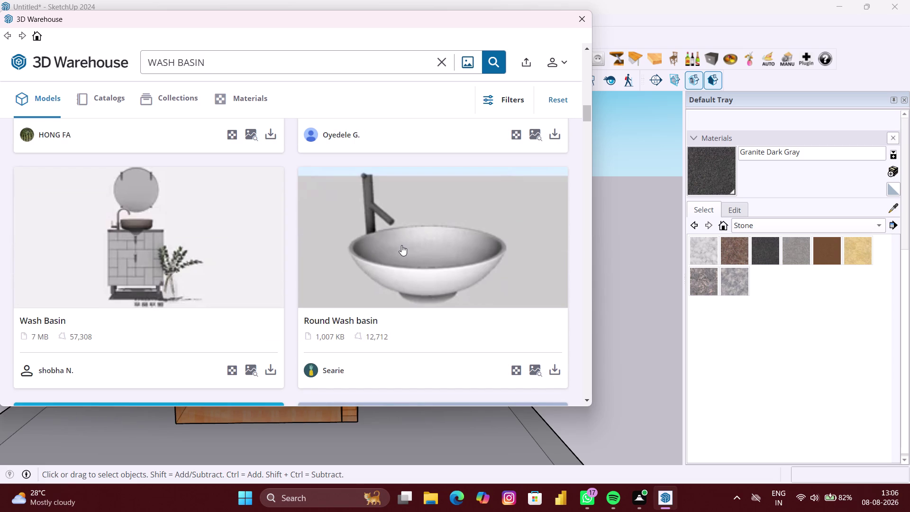
scroll(down, 3)
scroll(down, 3)
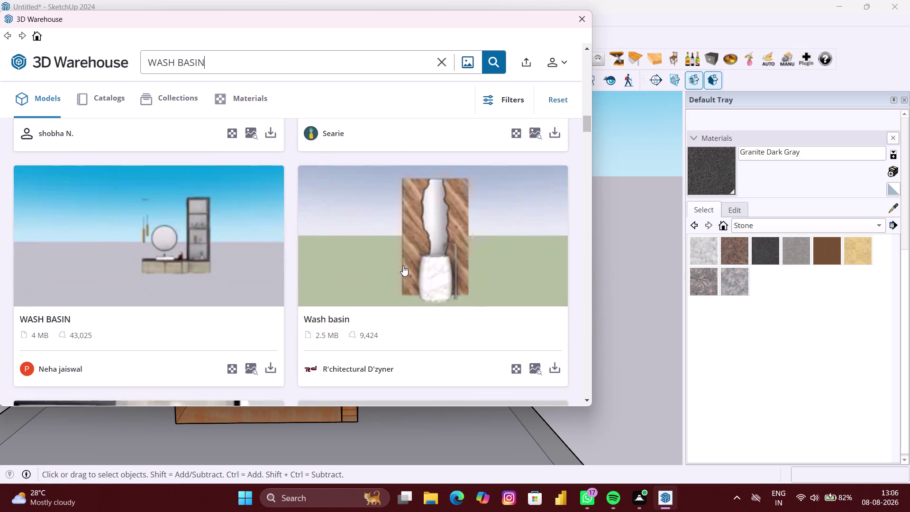
scroll(down, 3)
scroll(down, 3)
scroll(down, 3)
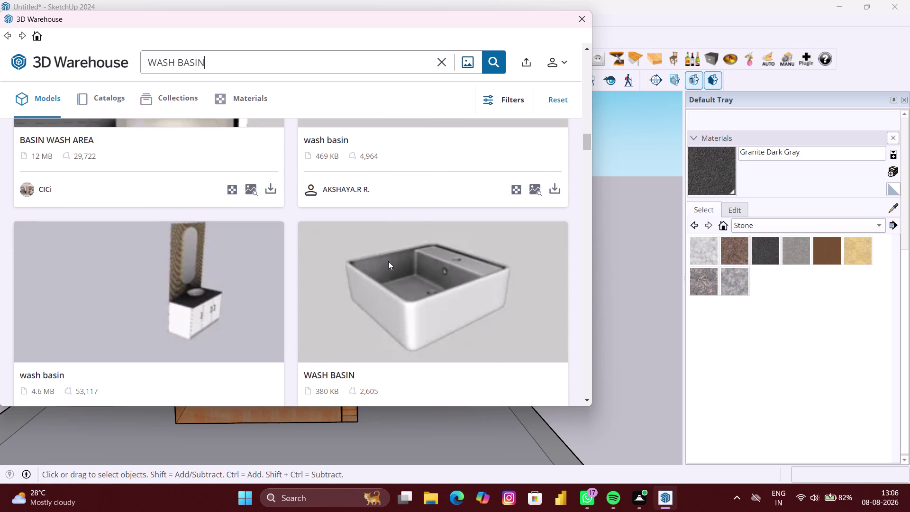
scroll(up, 3)
scroll(up, 3)
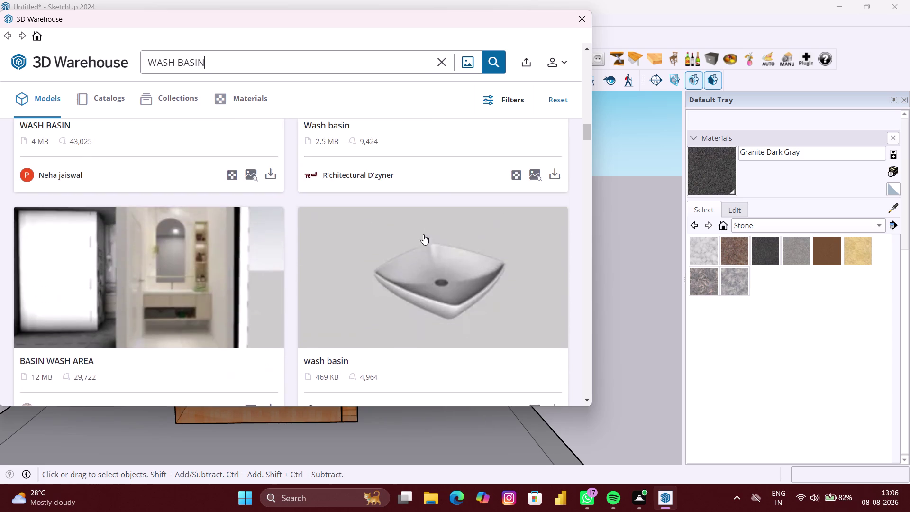
scroll(down, 3)
scroll(down, 3)
middle_drag(437, 309, 452, 305)
scroll(down, 3)
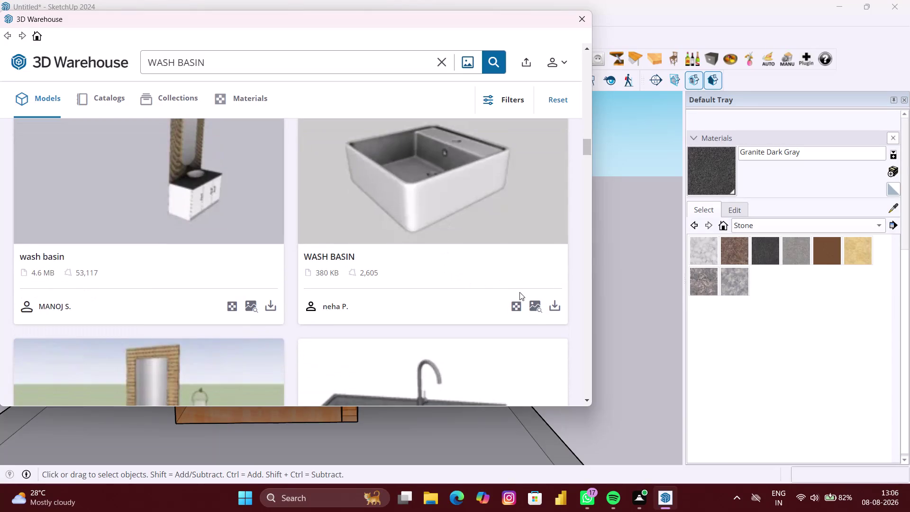
scroll(down, 3)
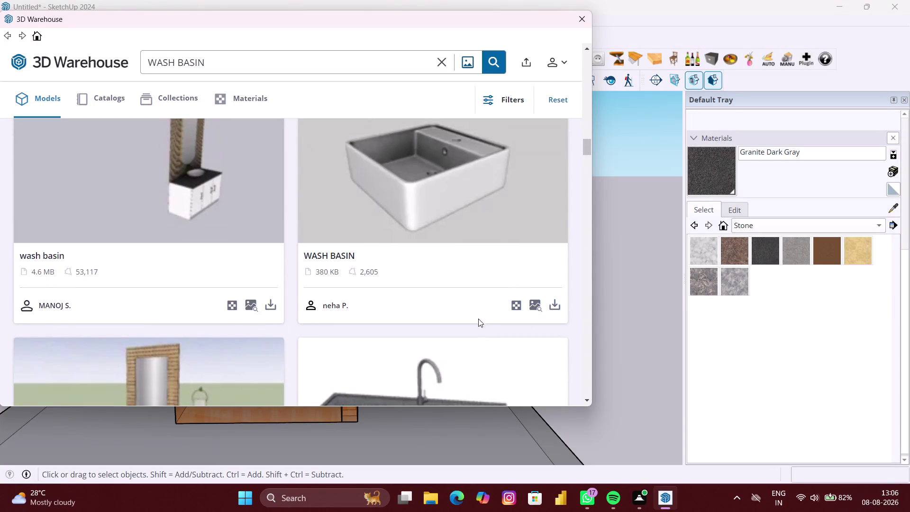
scroll(down, 3)
scroll(up, 3)
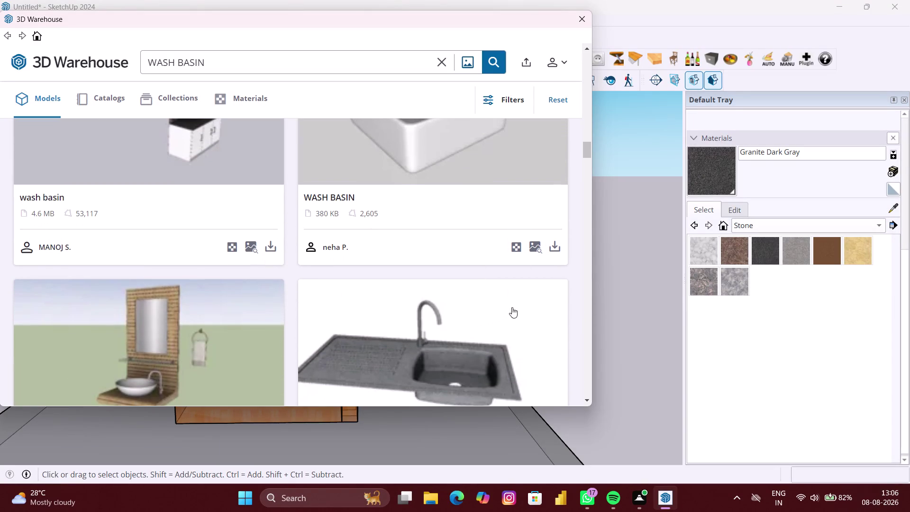
click(554, 247)
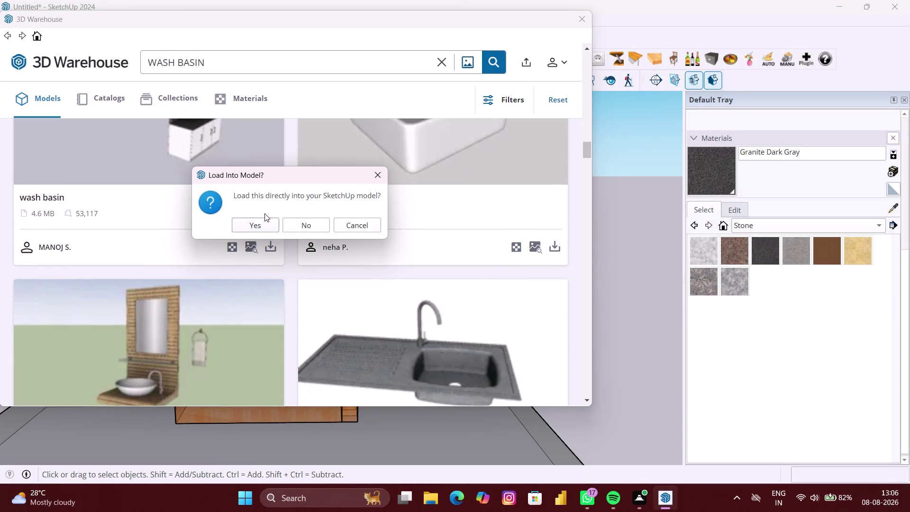
Load the square wash basin into the model and place it near the cabinet.
click(257, 217)
click(259, 223)
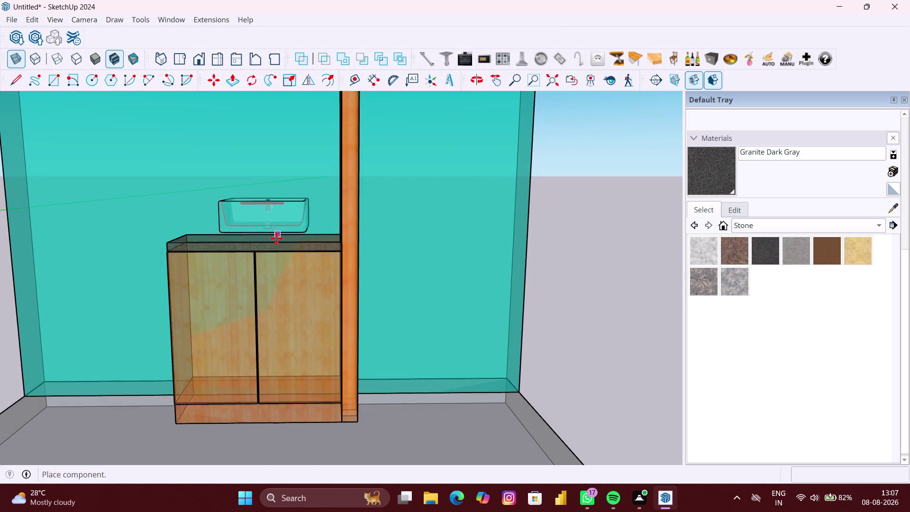
scroll(up, 3)
middle_drag(275, 238, 293, 356)
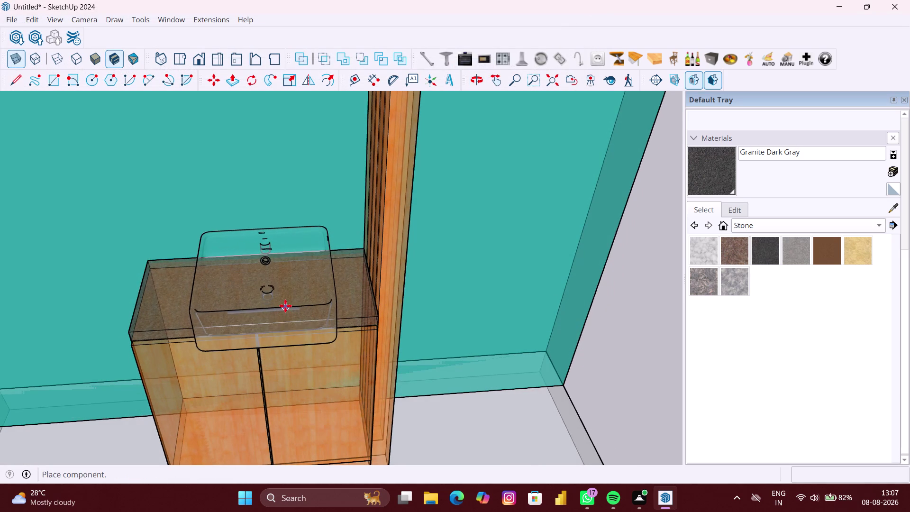
middle_drag(285, 306, 261, 214)
scroll(down, 3)
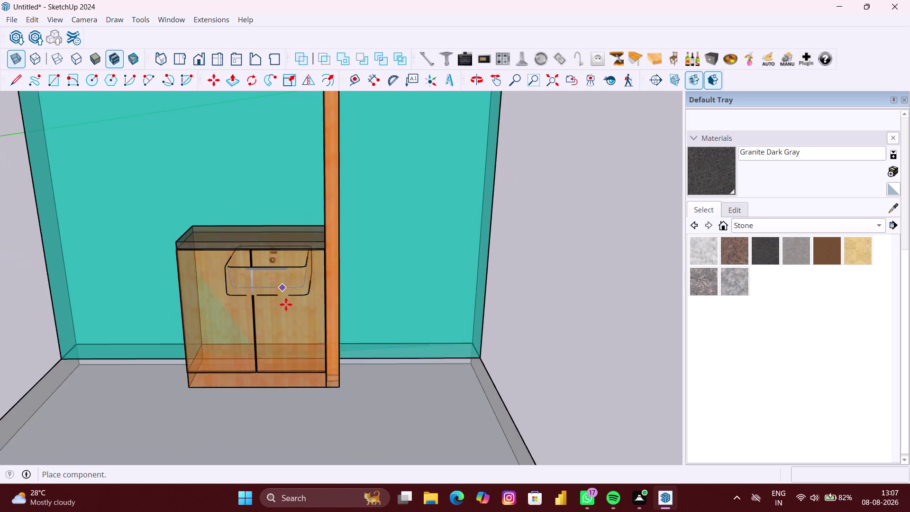
scroll(down, 3)
click(176, 328)
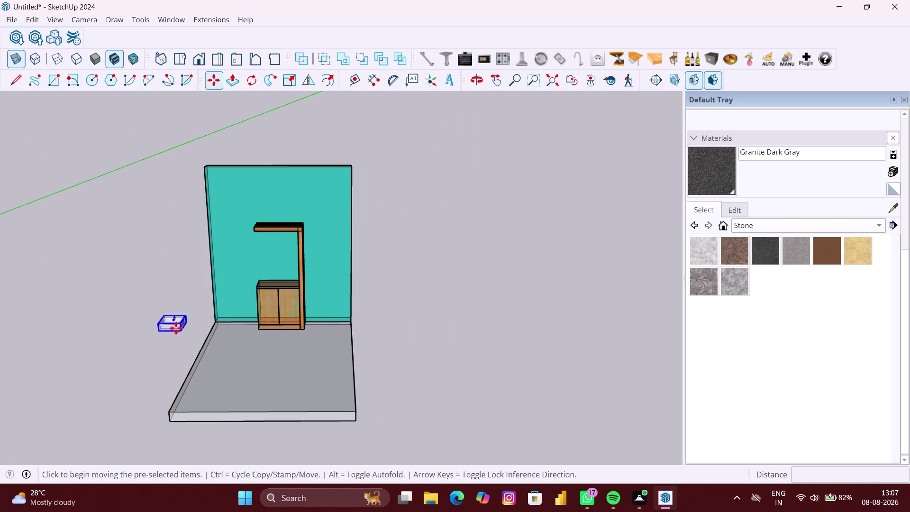
Move the basin up onto the granite countertop.
scroll(up, 3)
scroll(up, 3)
middle_drag(213, 313, 208, 313)
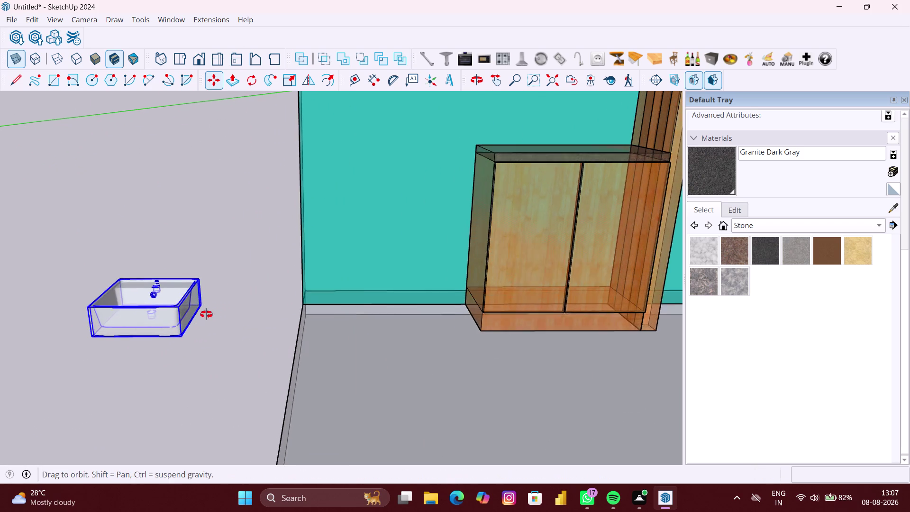
middle_drag(208, 314, 180, 323)
scroll(up, 3)
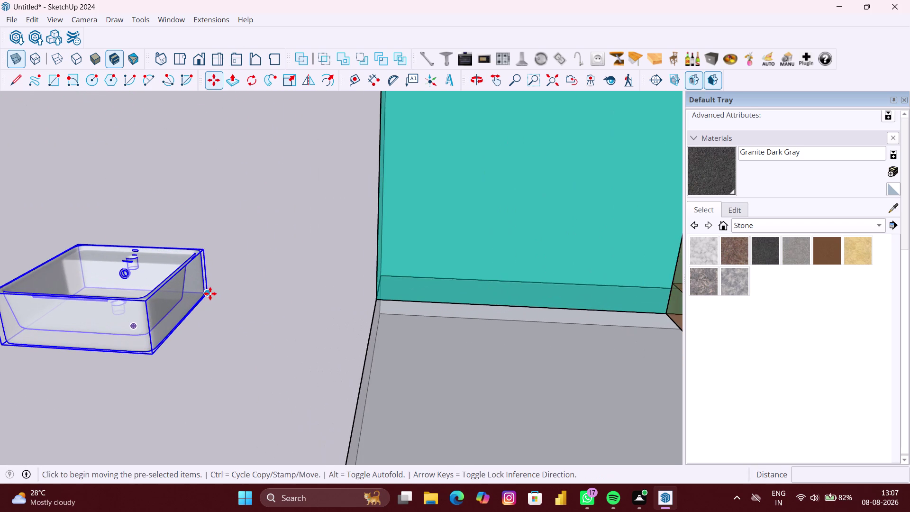
click(210, 293)
scroll(down, 3)
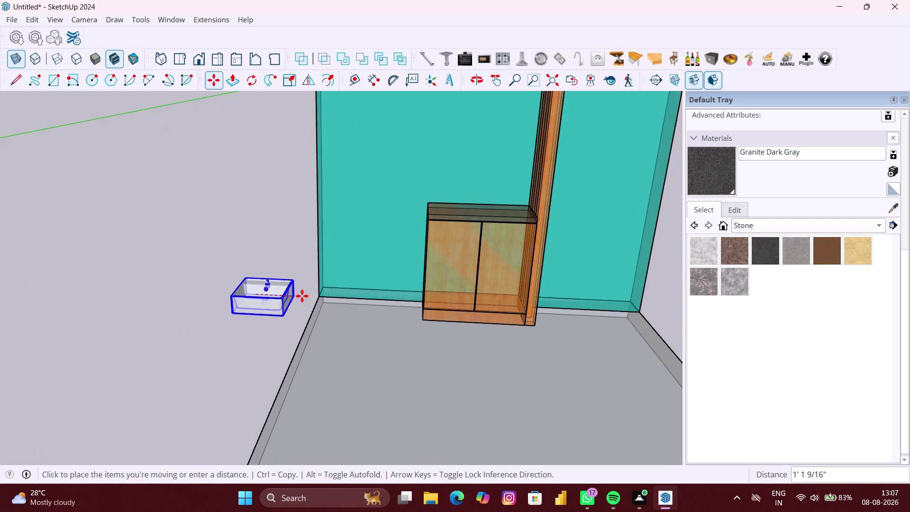
scroll(down, 3)
middle_drag(377, 221, 485, 280)
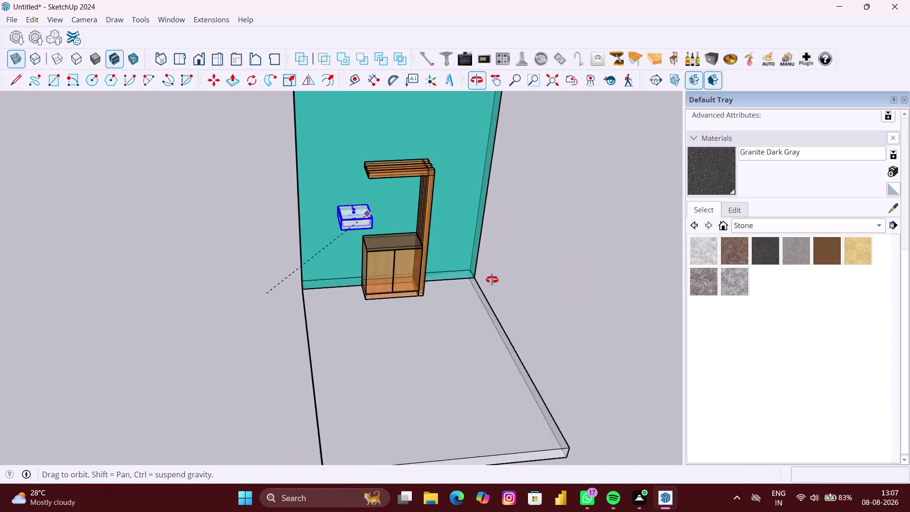
middle_drag(485, 279, 494, 279)
scroll(up, 3)
scroll(up, 3)
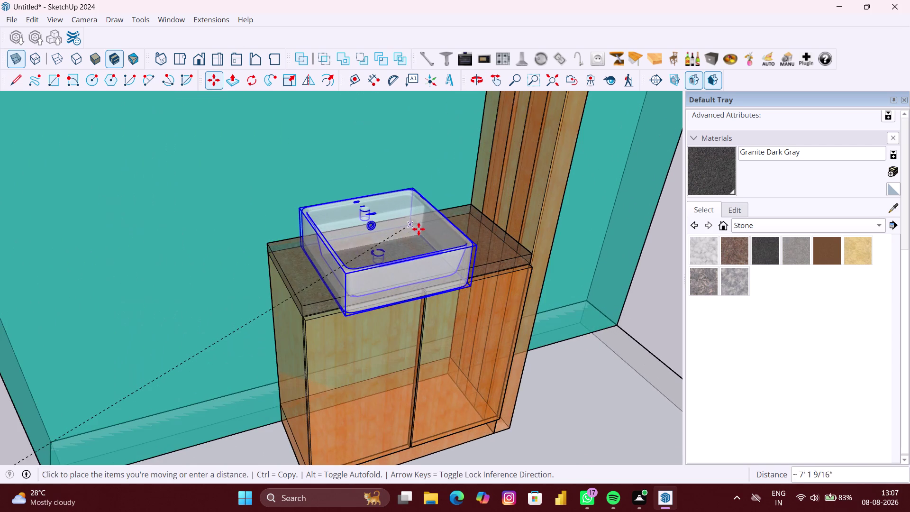
middle_drag(419, 229, 259, 247)
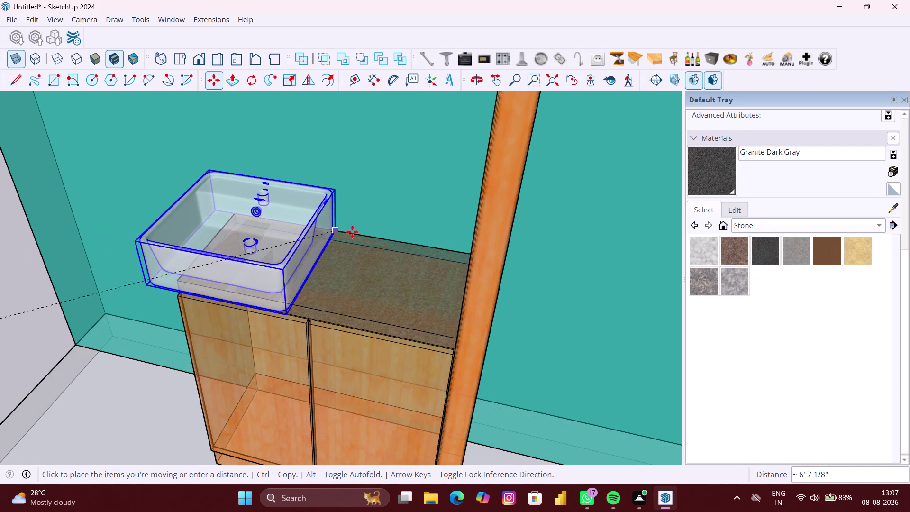
click(361, 232)
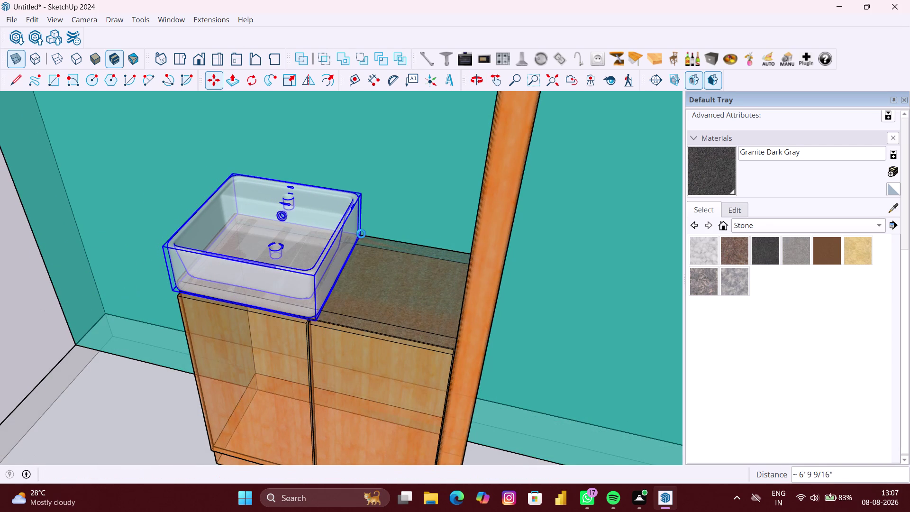
Reposition the basin at the countertop's midpoint.
scroll(down, 3)
middle_drag(259, 275, 291, 238)
scroll(up, 3)
scroll(up, 3)
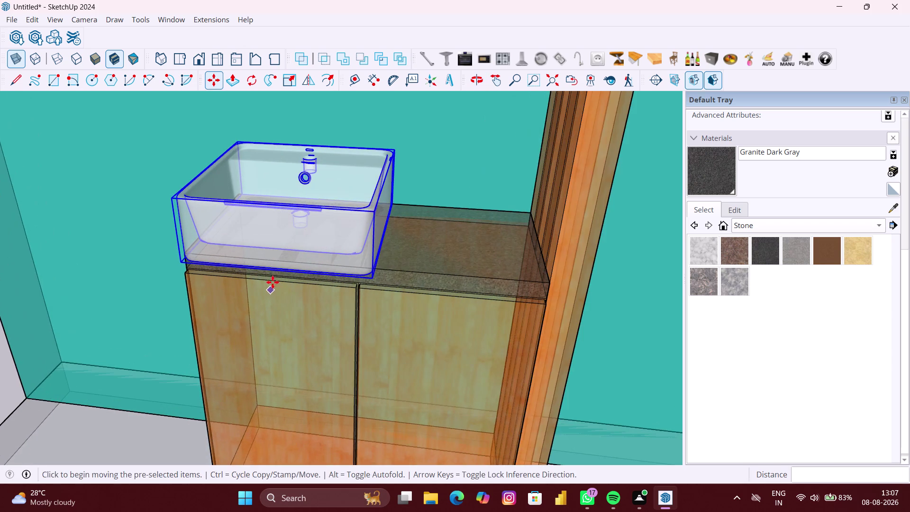
scroll(up, 3)
click(272, 267)
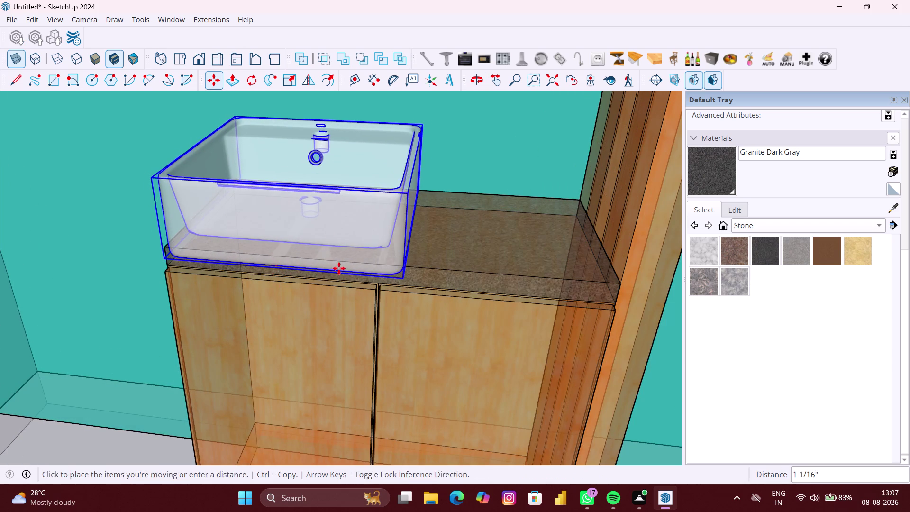
scroll(down, 3)
scroll(down, 3)
scroll(down, 3)
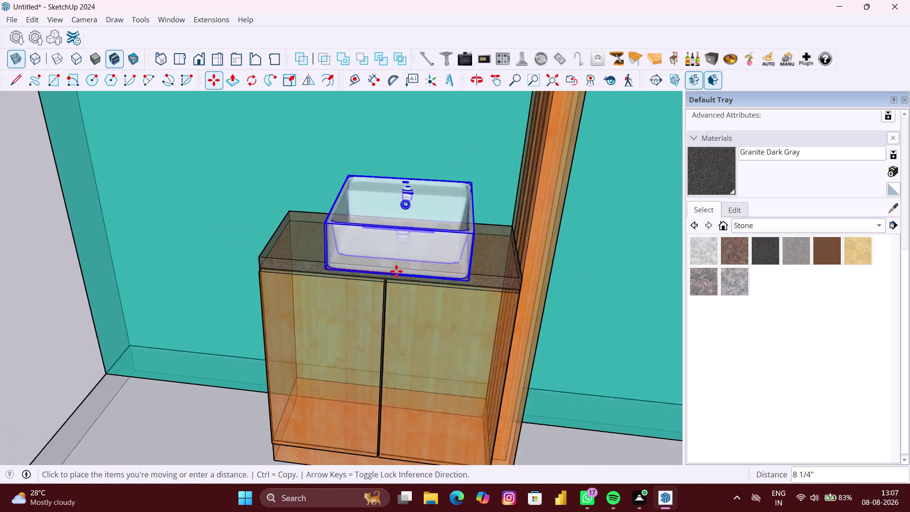
scroll(down, 3)
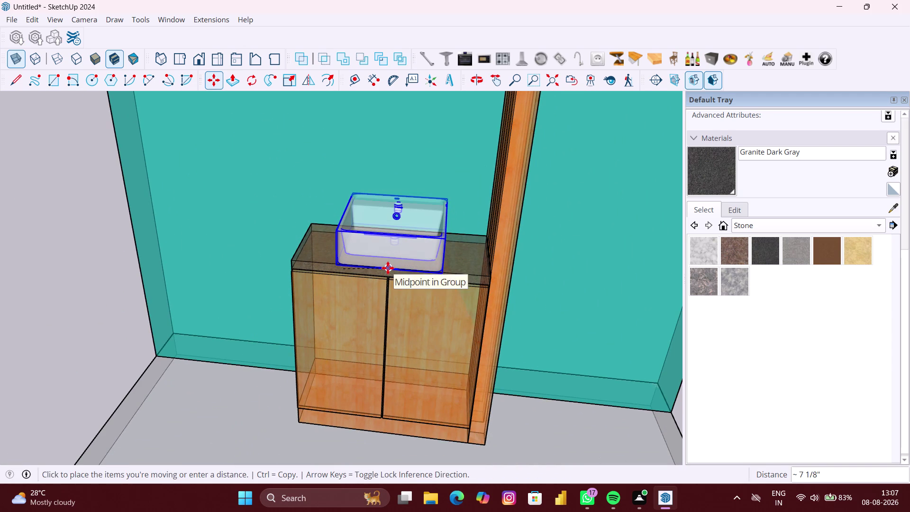
click(388, 267)
scroll(down, 3)
middle_drag(388, 268, 399, 265)
scroll(up, 3)
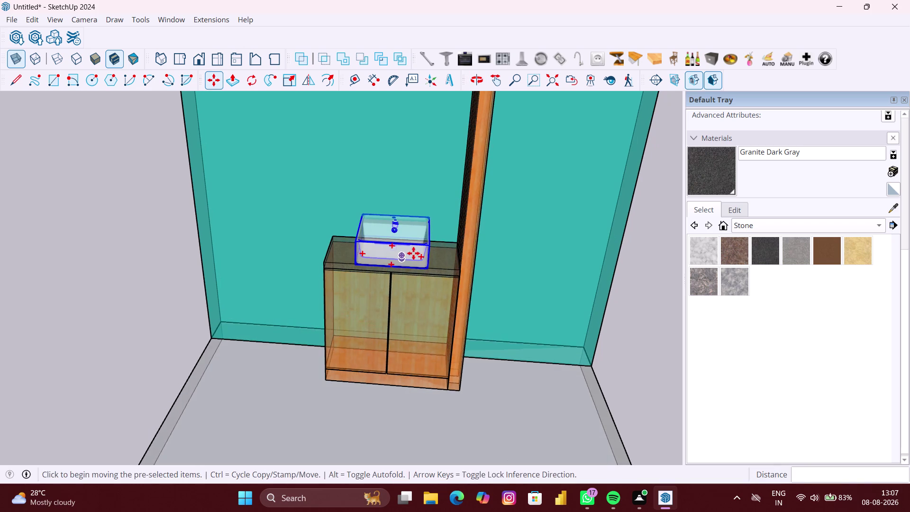
scroll(up, 3)
scroll(up, 3)
scroll(up, 3)
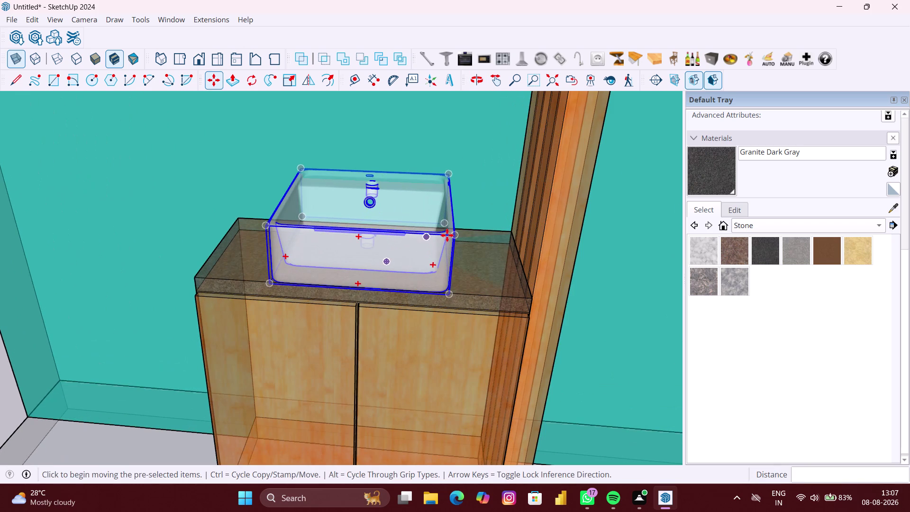
Lower the sink vertically into the countertop with Move (M), then turn X-ray off.
key(m)
click(455, 233)
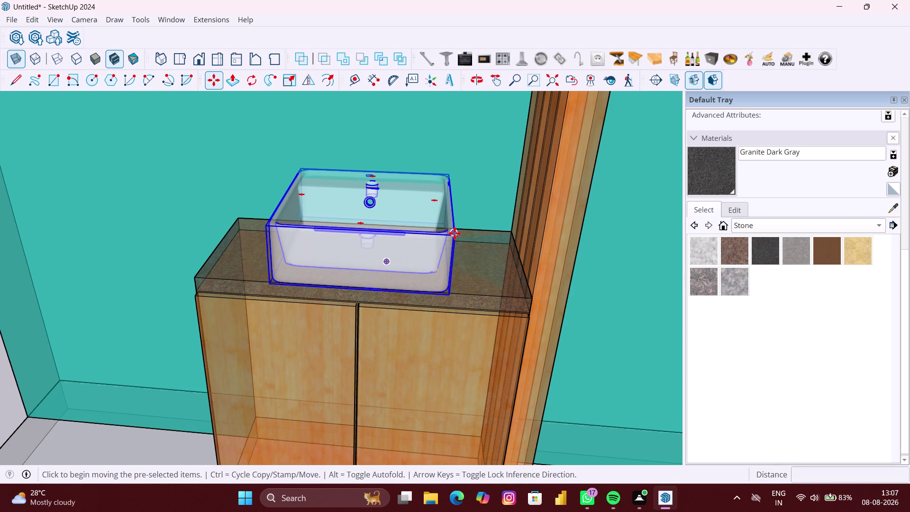
key(Up)
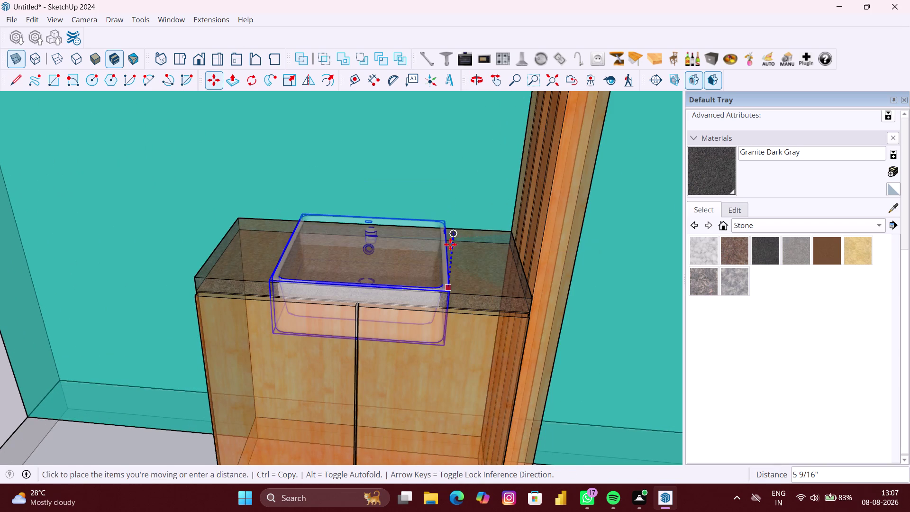
scroll(up, 3)
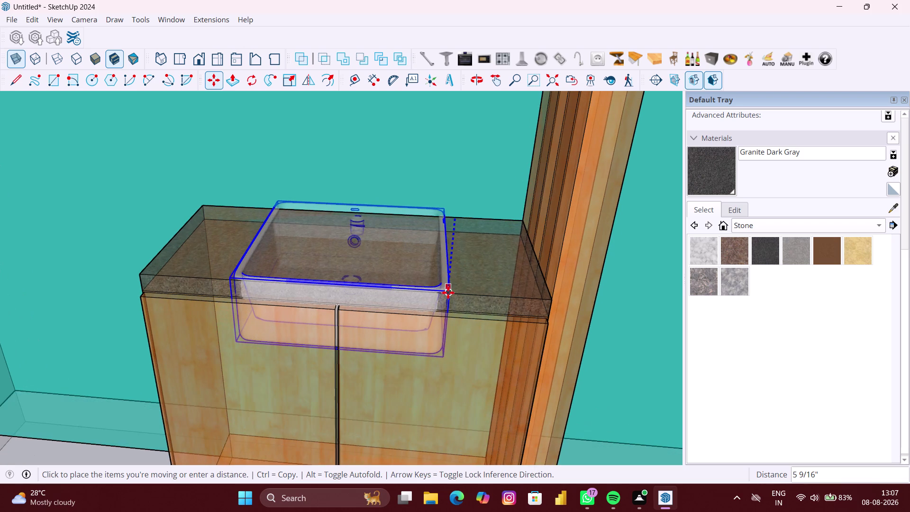
middle_drag(447, 292, 445, 225)
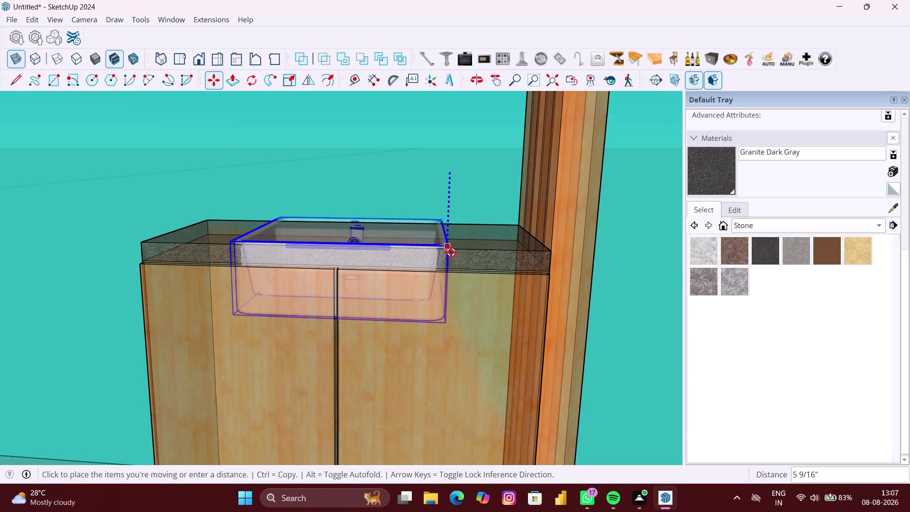
click(449, 248)
key(space)
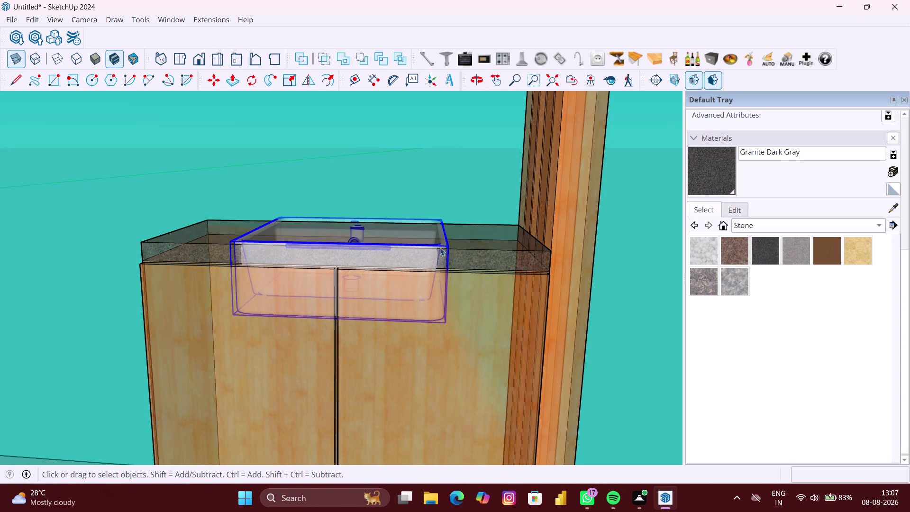
scroll(down, 3)
middle_drag(405, 254, 400, 335)
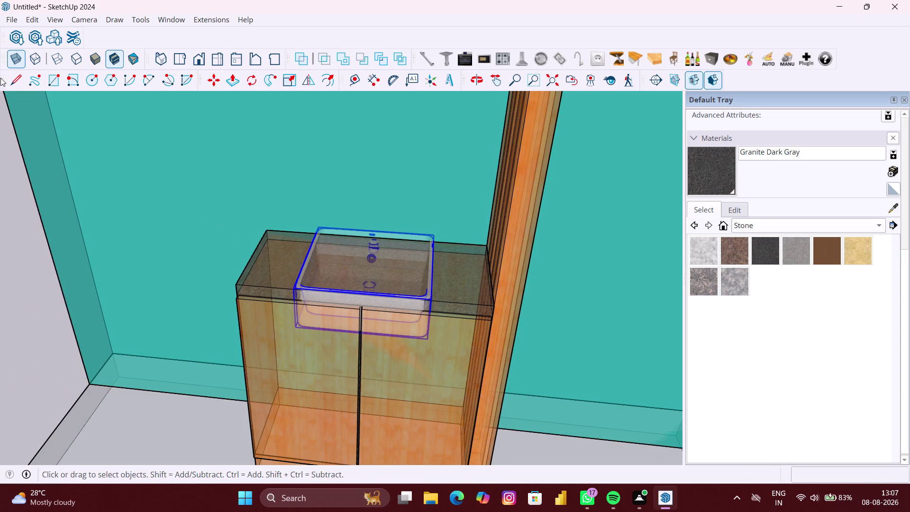
click(13, 56)
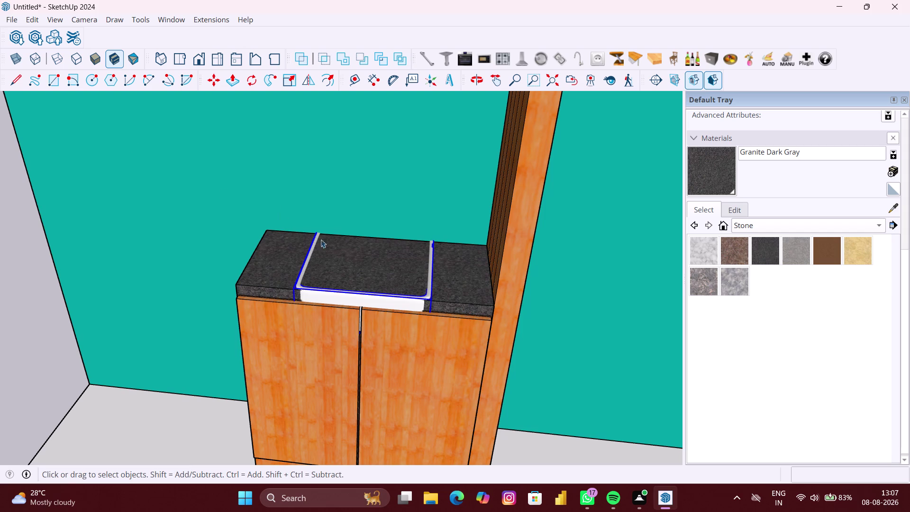
Turn X-ray back on and orbit to a top-down view of the sink.
click(335, 251)
scroll(down, 3)
middle_drag(343, 256, 440, 250)
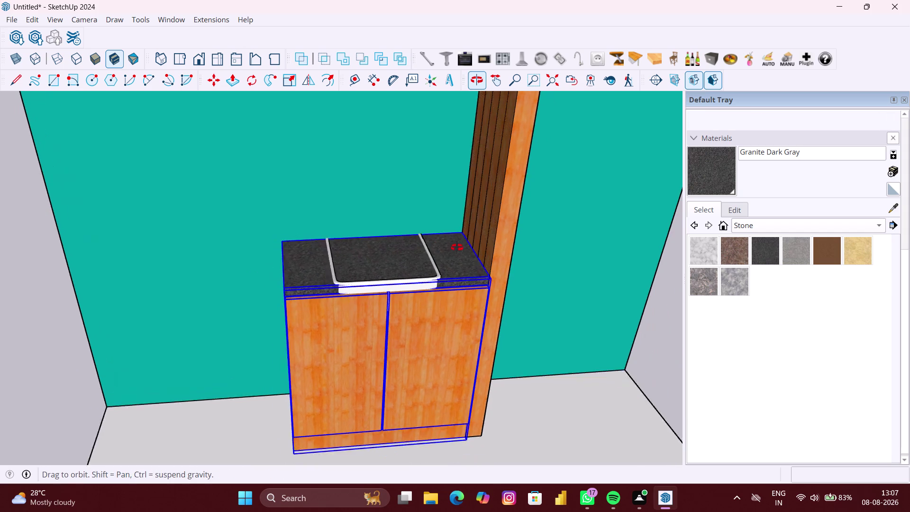
middle_drag(440, 250, 458, 247)
click(10, 54)
middle_drag(160, 147, 459, 233)
scroll(up, 3)
middle_drag(399, 232, 339, 224)
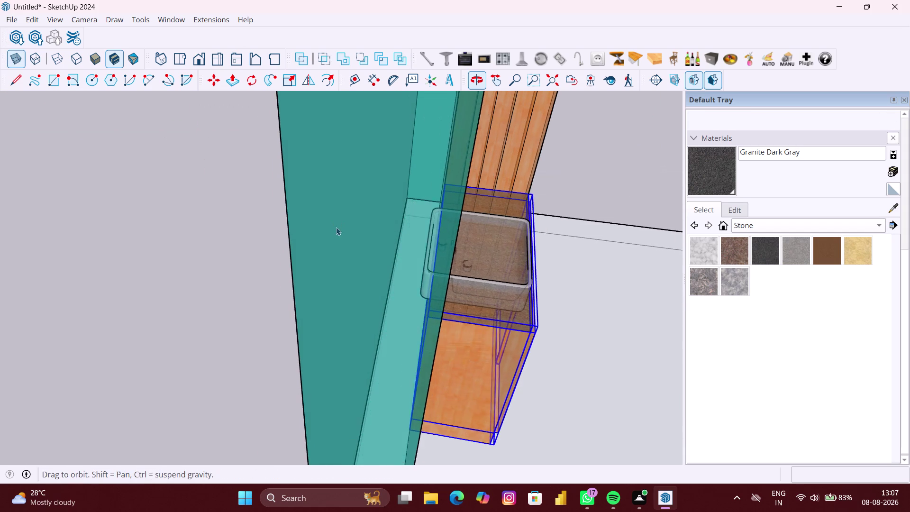
scroll(up, 3)
middle_drag(421, 263, 408, 264)
scroll(down, 3)
middle_drag(474, 305, 454, 294)
scroll(up, 3)
scroll(up, 3)
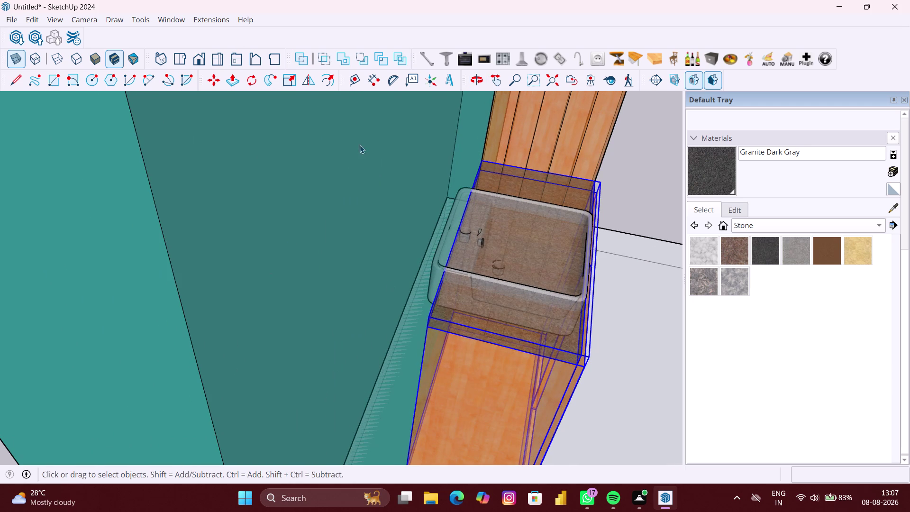
Cancel a premature Scale and select only the sink.
click(298, 80)
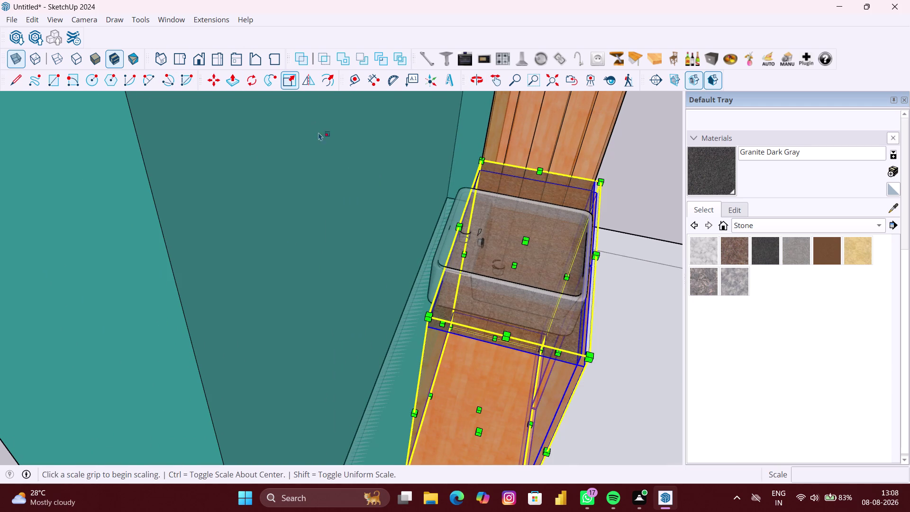
middle_drag(456, 226, 450, 250)
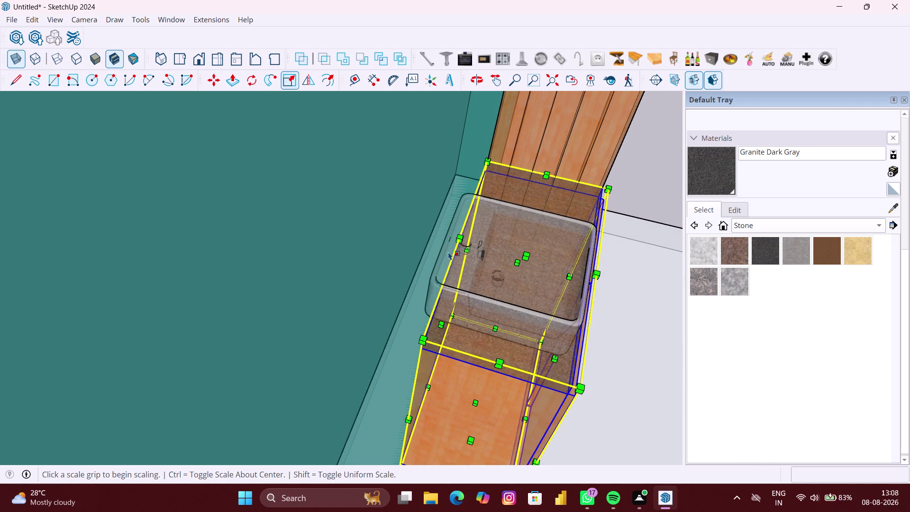
key(space)
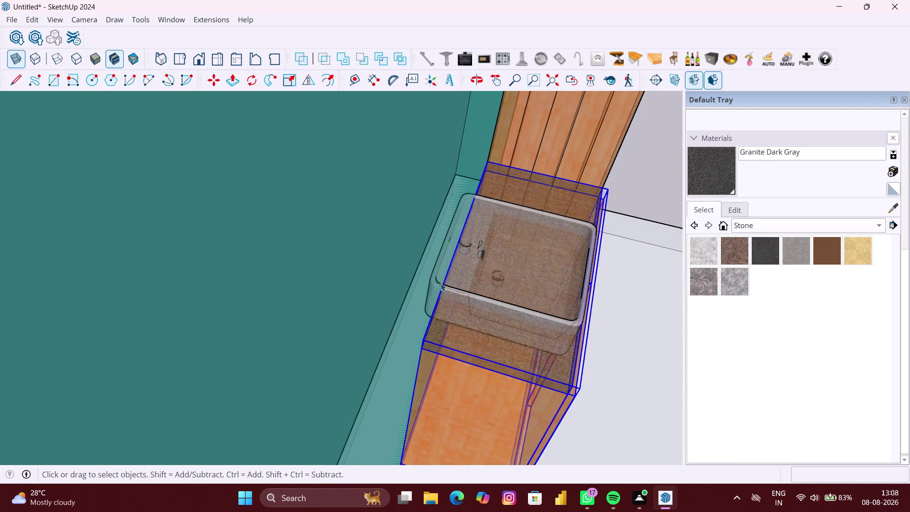
click(432, 280)
scroll(up, 3)
click(491, 302)
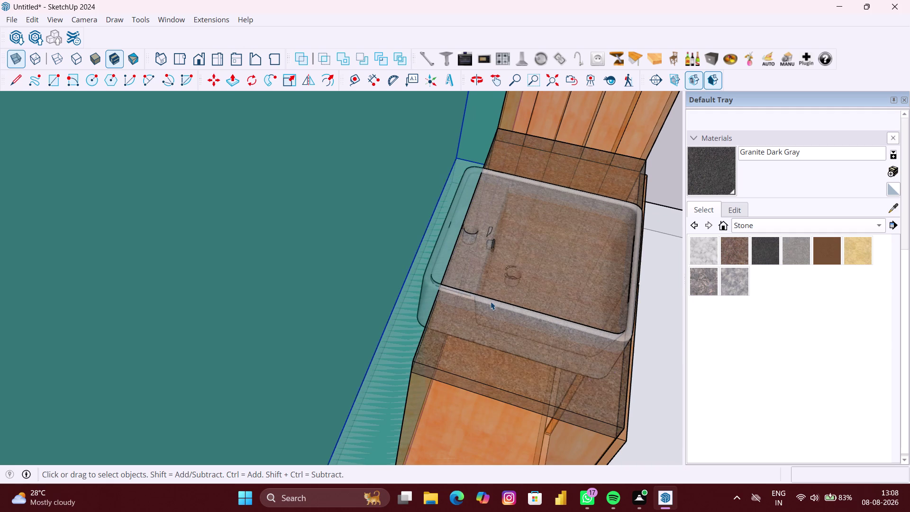
Scale the sink front-to-back only, to about 0.90 of its depth.
click(293, 80)
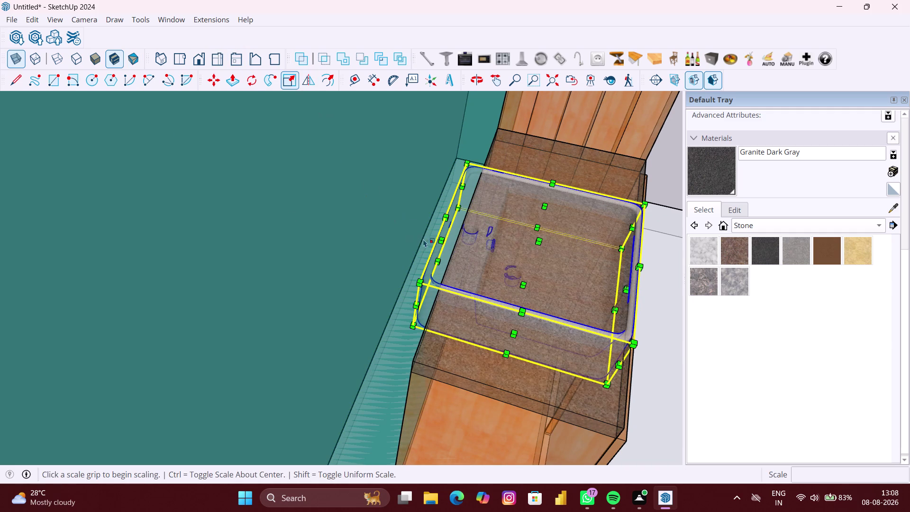
click(447, 216)
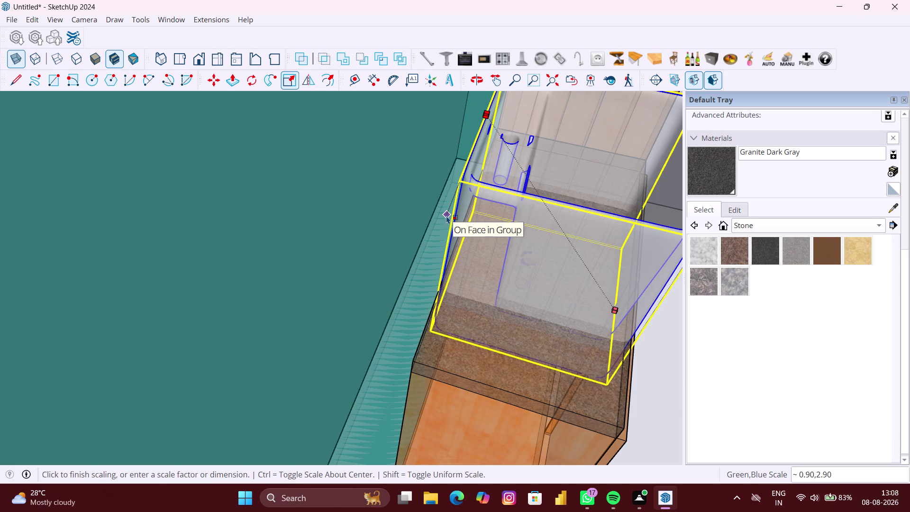
key(Escape)
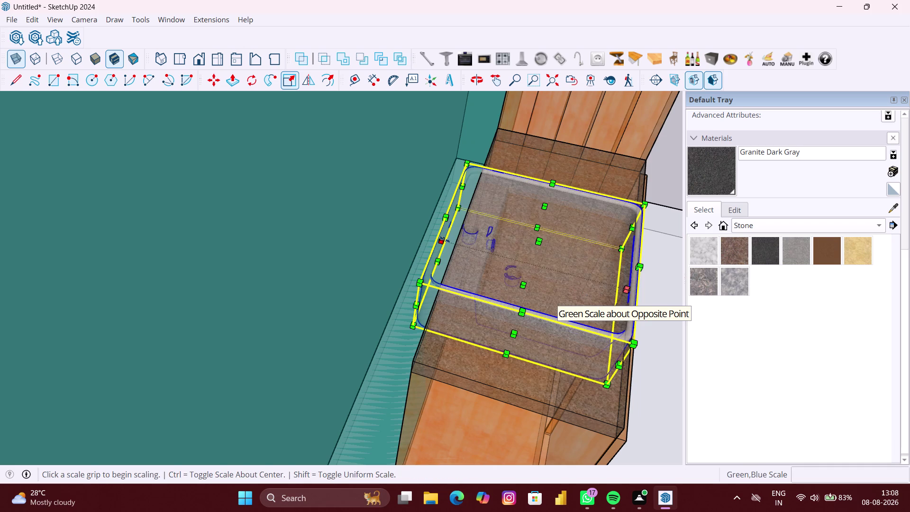
click(444, 239)
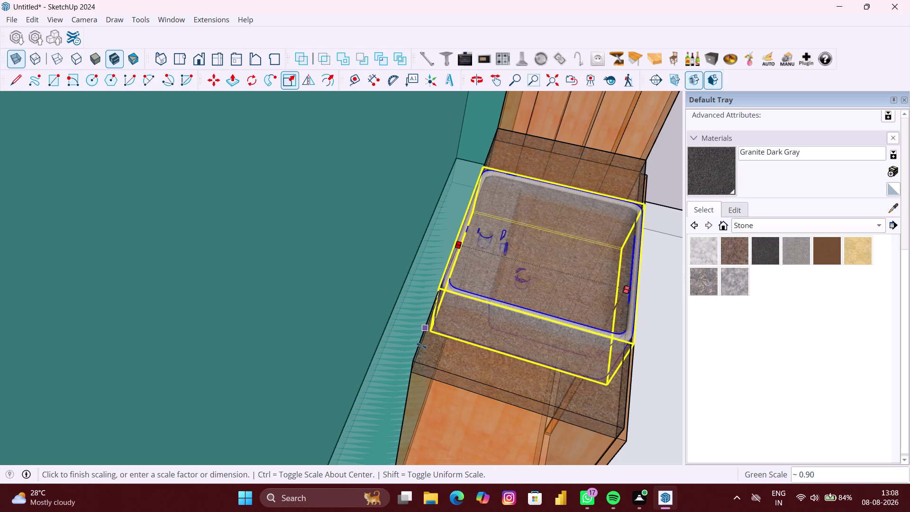
click(418, 363)
scroll(down, 3)
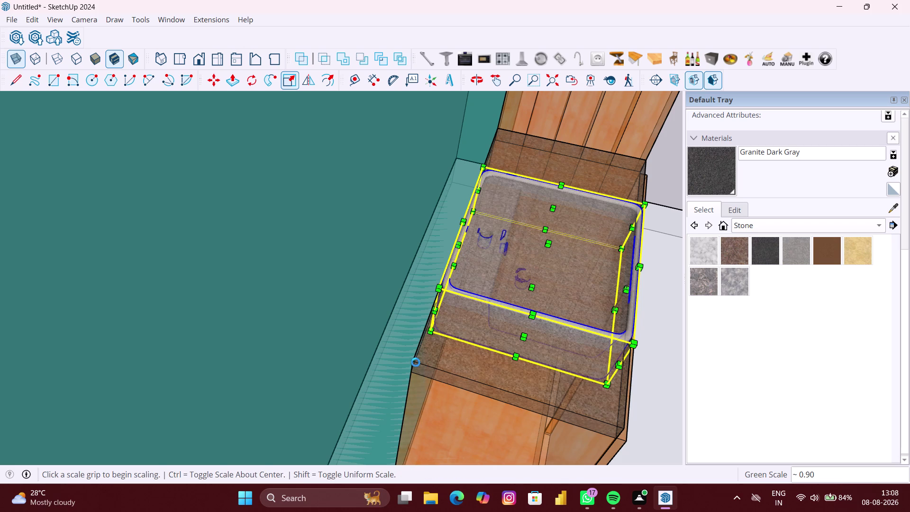
scroll(down, 3)
key(space)
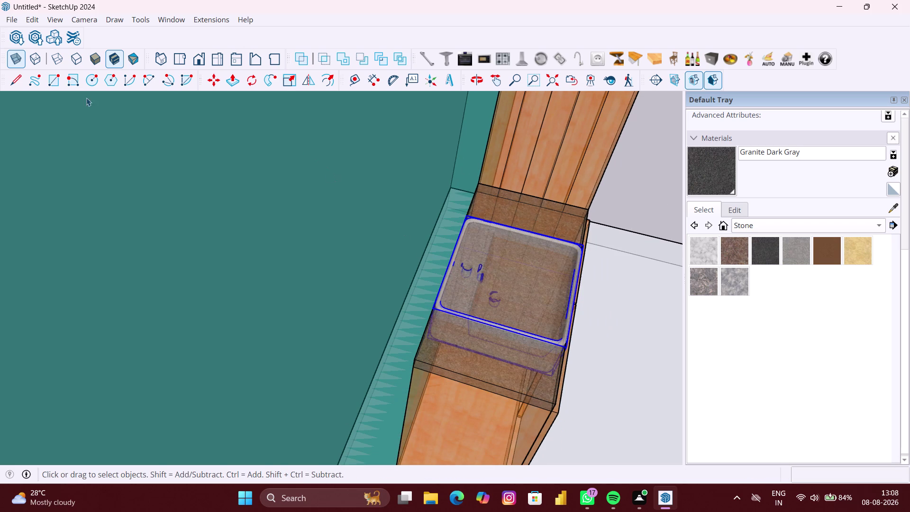
Turn X-ray off and orbit to a front view of the sink.
click(12, 58)
scroll(down, 3)
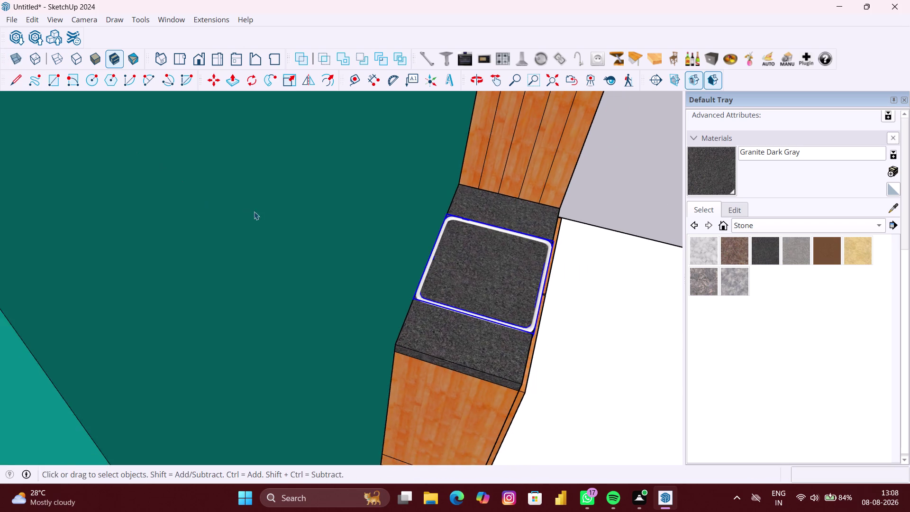
scroll(down, 3)
middle_drag(364, 254, 306, 199)
scroll(down, 3)
middle_drag(454, 314, 342, 268)
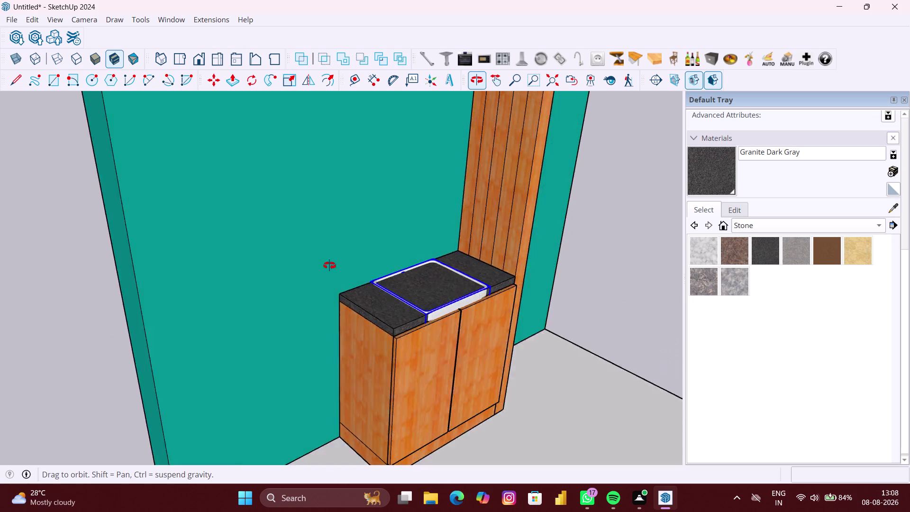
middle_drag(343, 268, 318, 264)
scroll(up, 3)
middle_drag(420, 304, 341, 316)
scroll(up, 3)
middle_drag(368, 315, 385, 292)
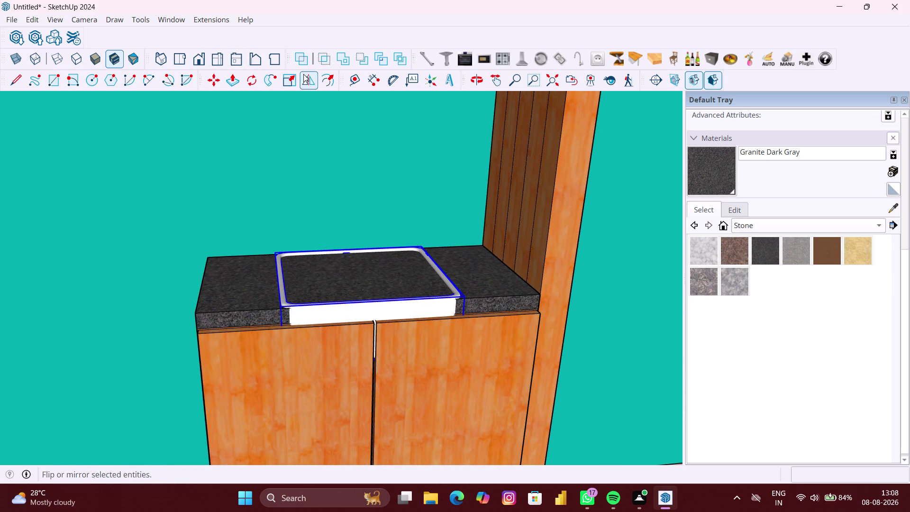
Turn X-ray on and make a small Scale adjustment to the sink's depth.
click(292, 82)
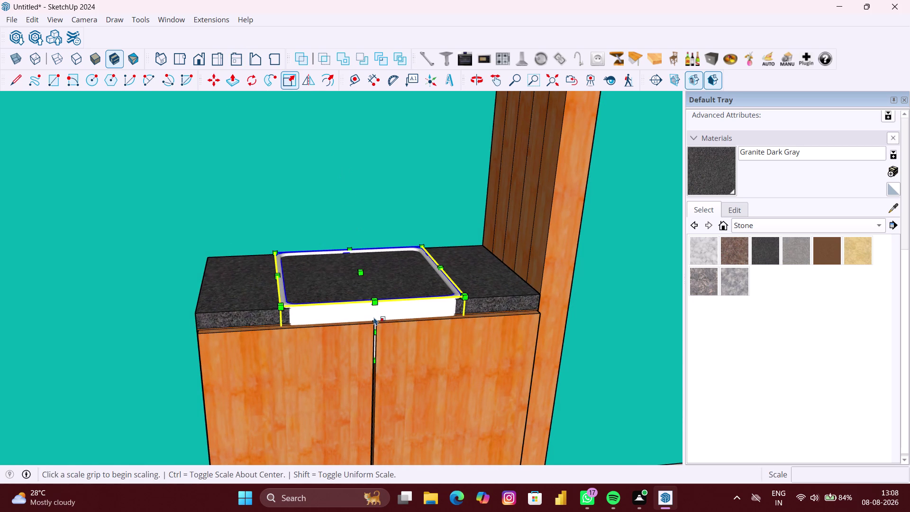
middle_drag(375, 317, 411, 310)
middle_drag(435, 310, 456, 314)
scroll(up, 3)
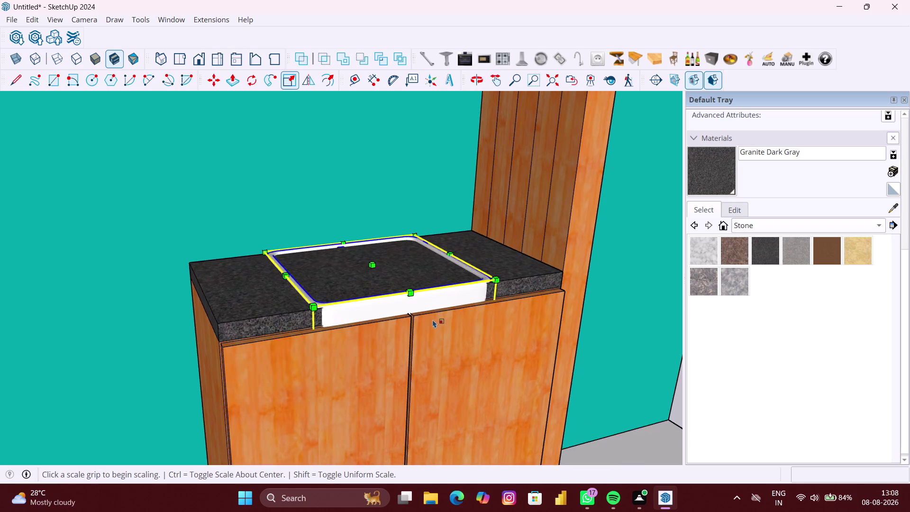
scroll(up, 3)
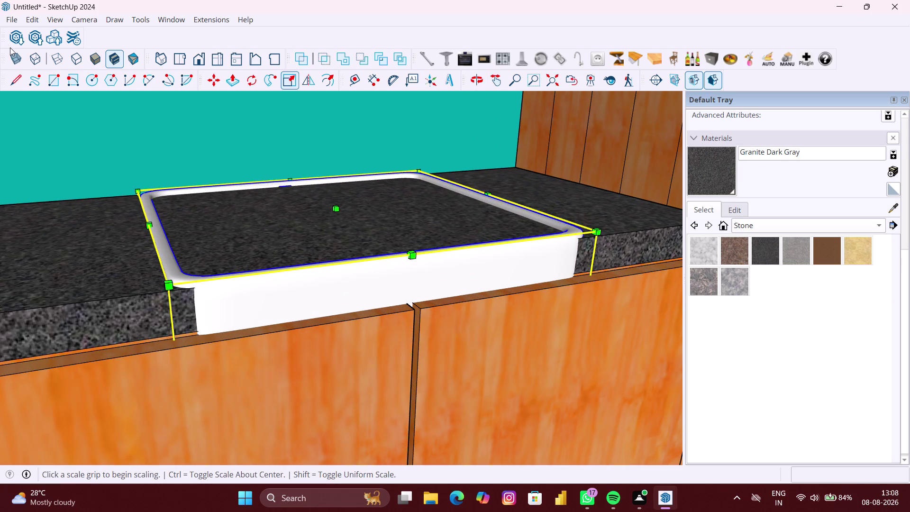
click(10, 48)
click(15, 57)
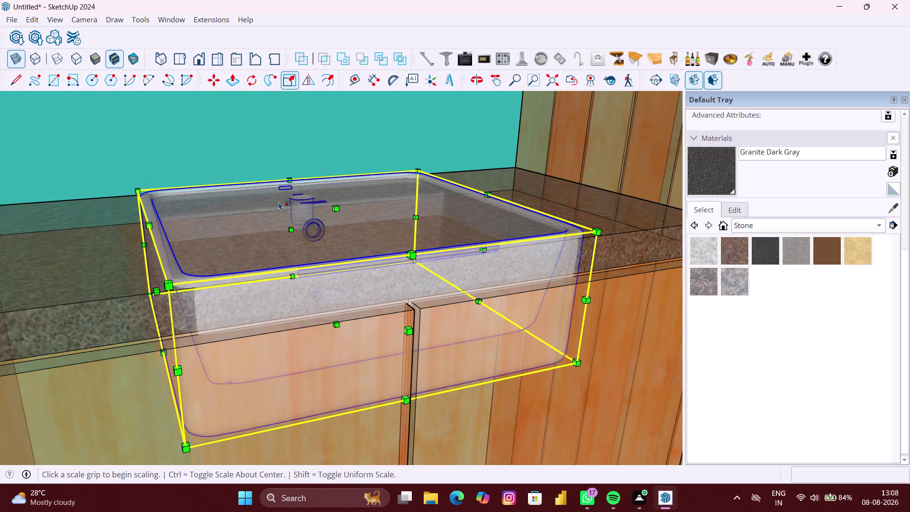
click(409, 333)
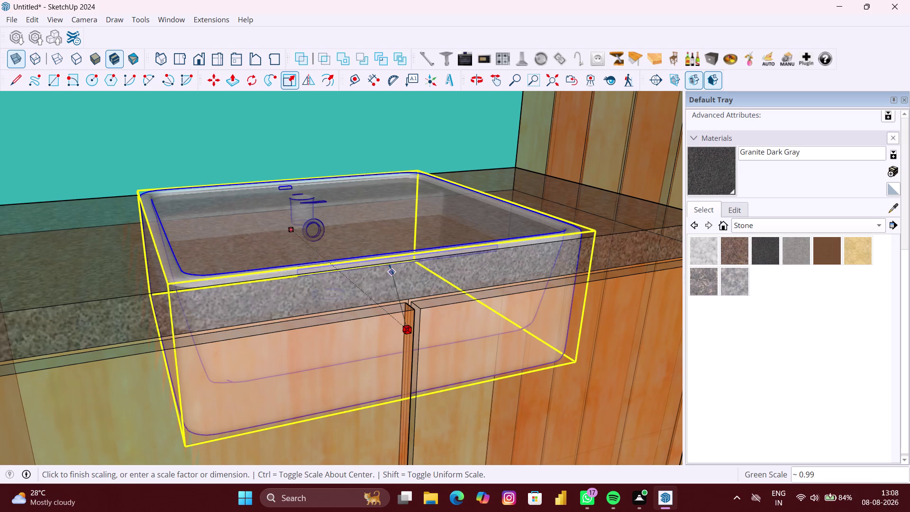
click(129, 294)
Narrow the sink along its side to about 0.96 and check its fit.
scroll(down, 3)
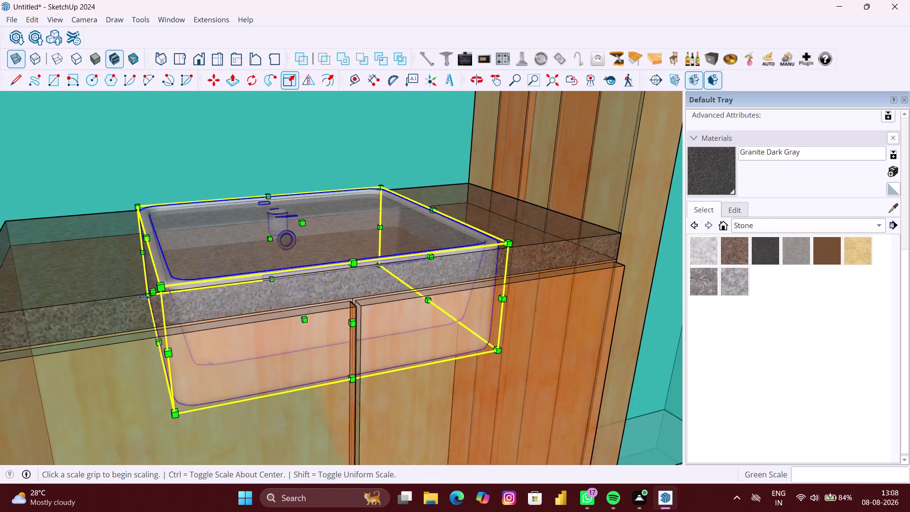
scroll(down, 3)
middle_drag(166, 304, 416, 338)
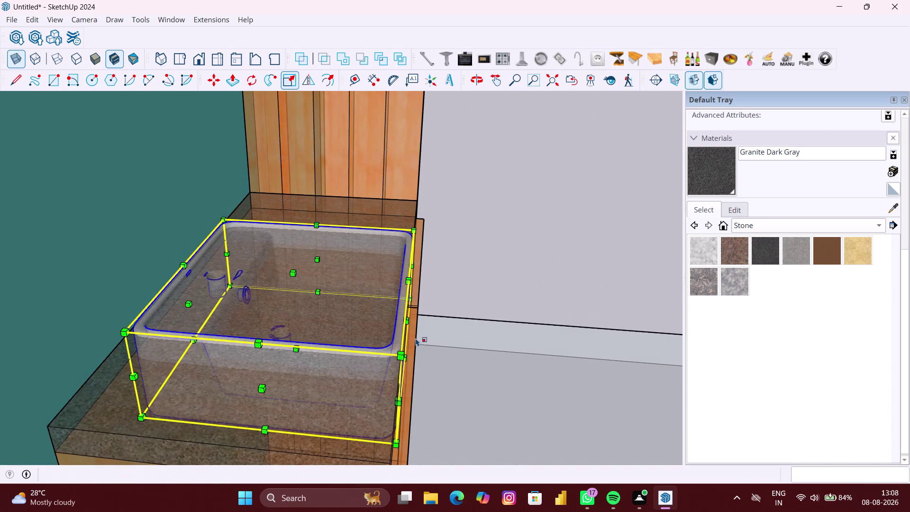
scroll(up, 3)
scroll(up, 3)
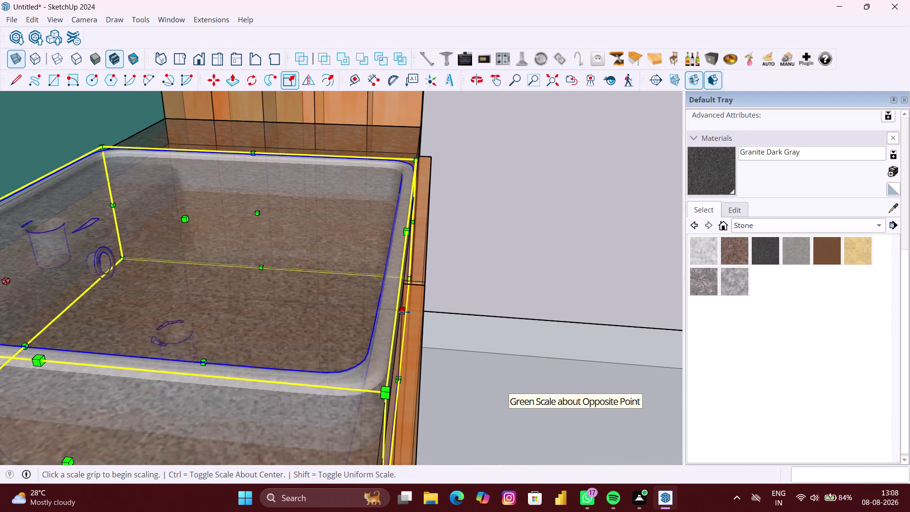
click(405, 312)
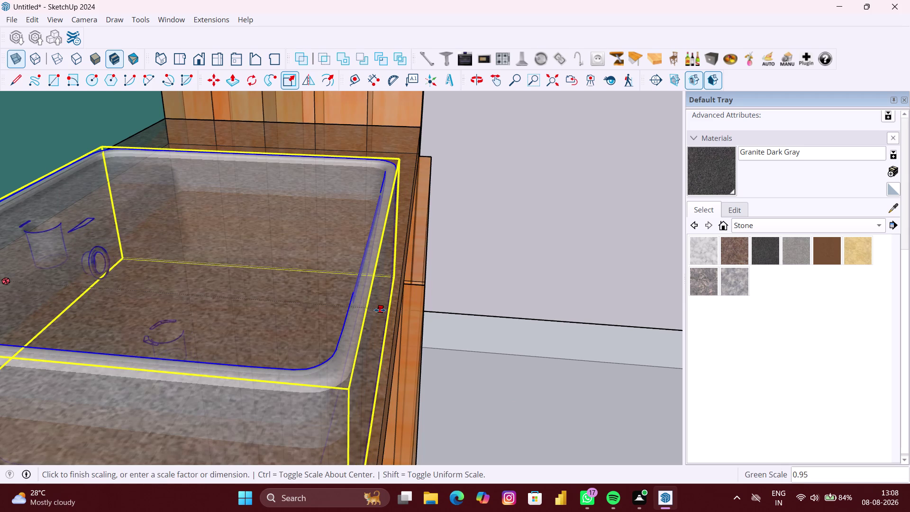
scroll(up, 3)
click(388, 310)
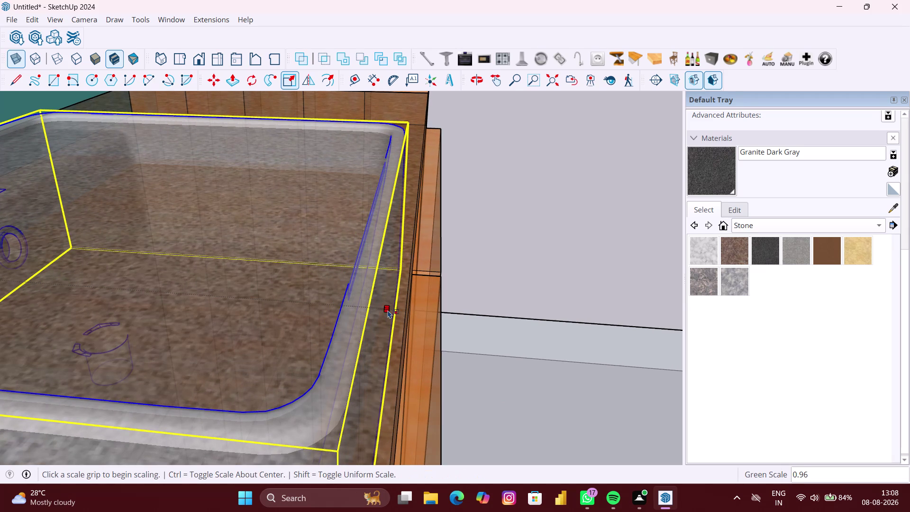
scroll(down, 3)
scroll(down, 3)
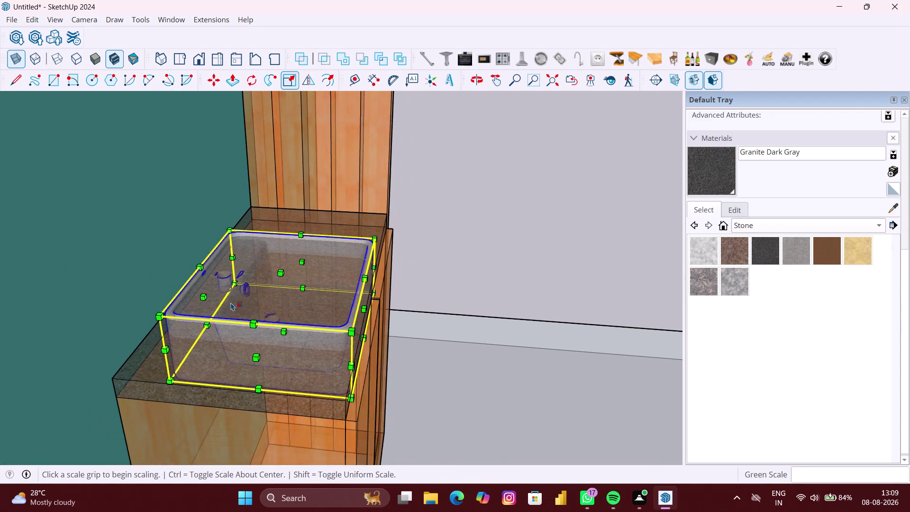
middle_drag(233, 301, 312, 277)
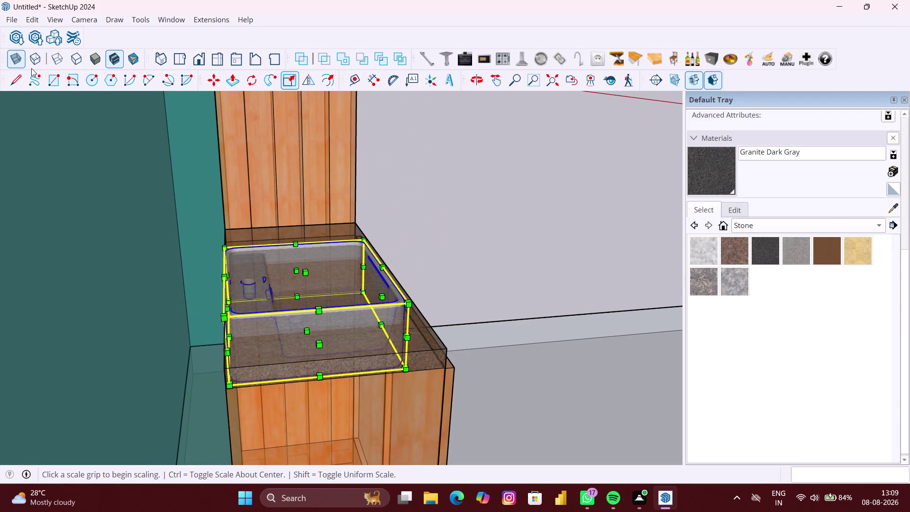
click(17, 60)
scroll(down, 3)
middle_drag(266, 248, 228, 268)
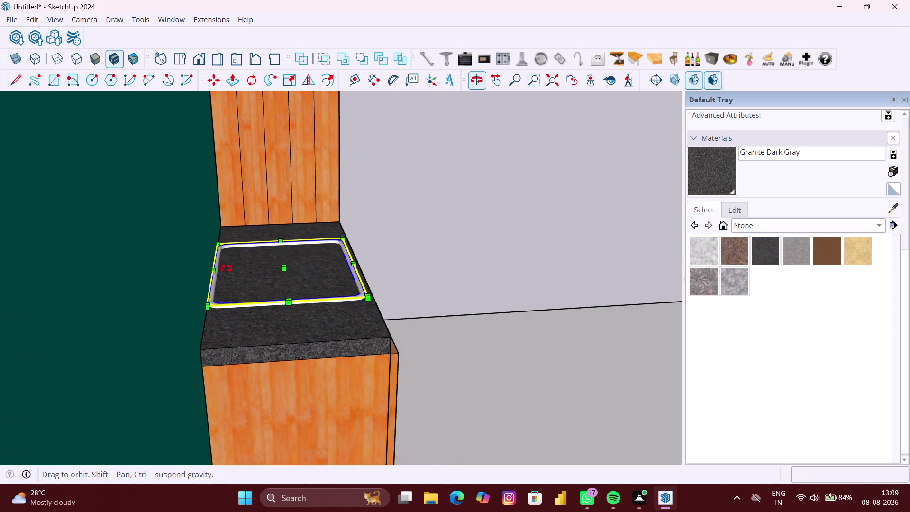
middle_drag(227, 268, 169, 288)
click(302, 314)
click(384, 335)
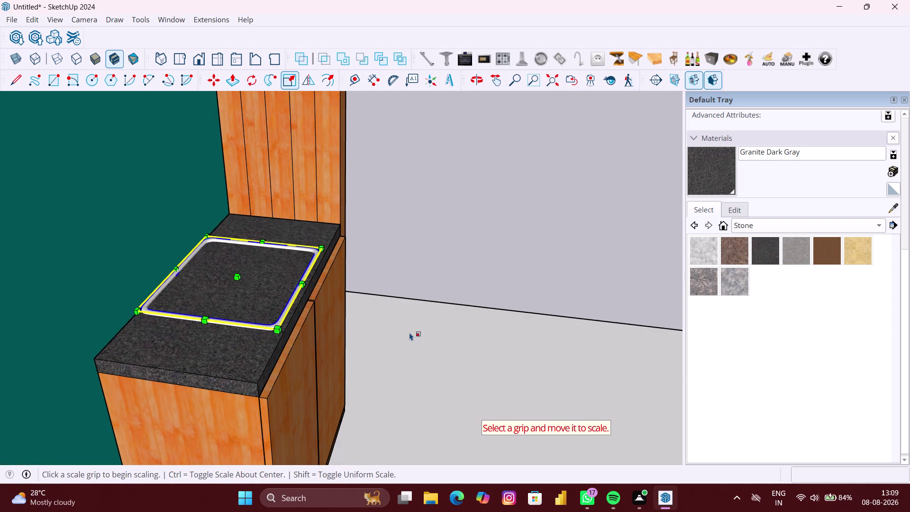
key(space)
key(space)
click(257, 292)
double_click(258, 293)
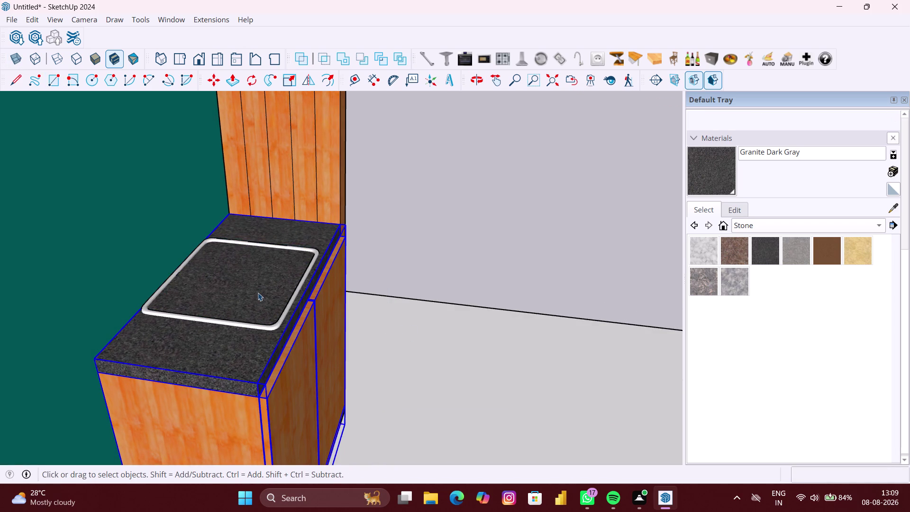
click(249, 289)
middle_drag(269, 288, 160, 291)
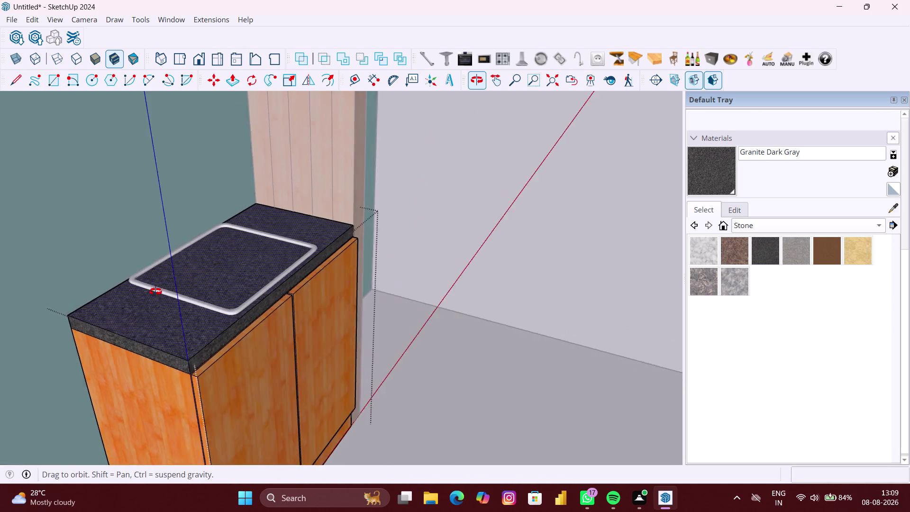
middle_drag(161, 292, 156, 292)
click(221, 253)
double_click(238, 255)
click(238, 255)
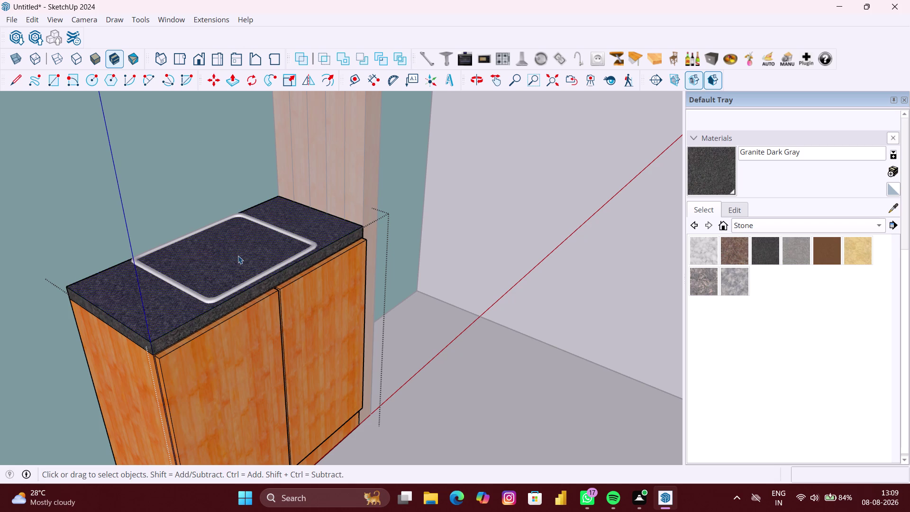
click(238, 256)
click(304, 242)
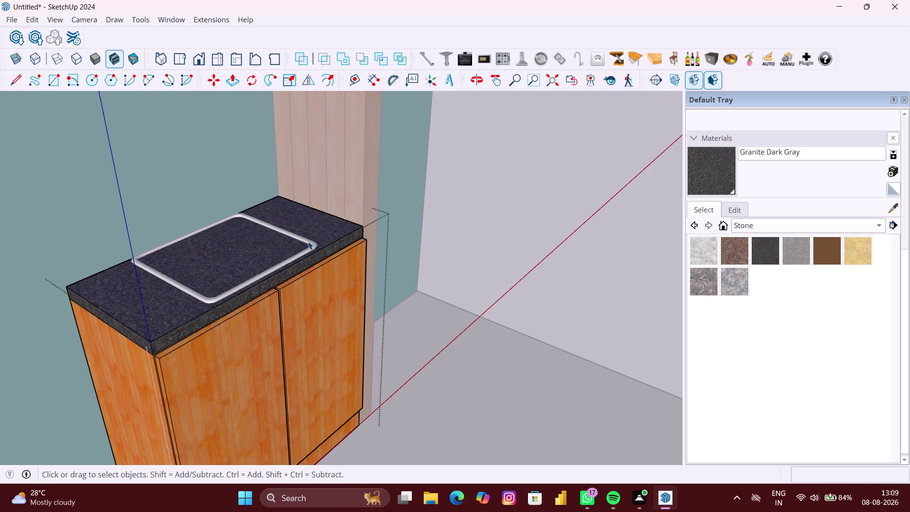
double_click(309, 241)
click(310, 240)
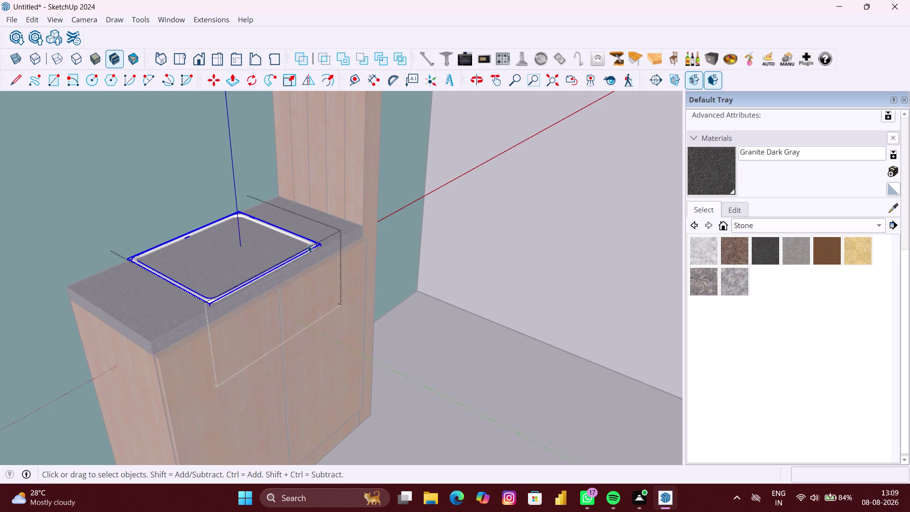
right_click(308, 244)
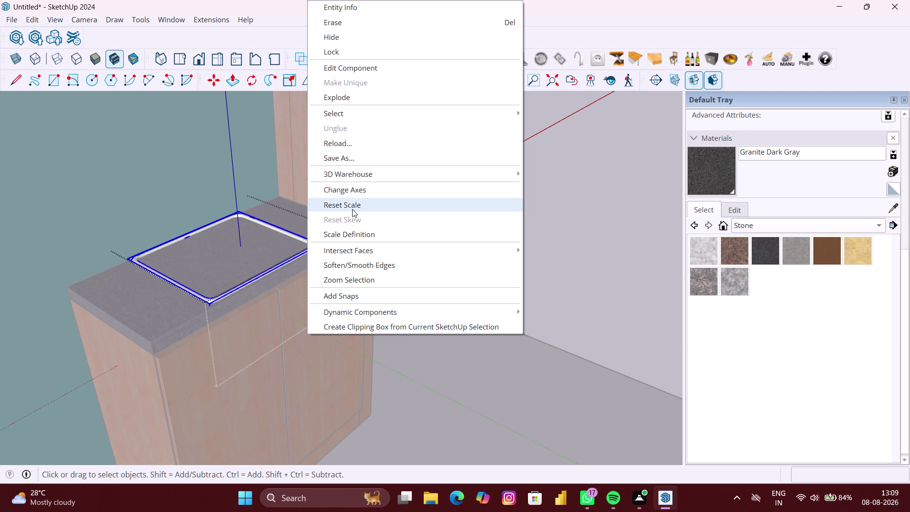
click(268, 254)
click(263, 255)
click(314, 231)
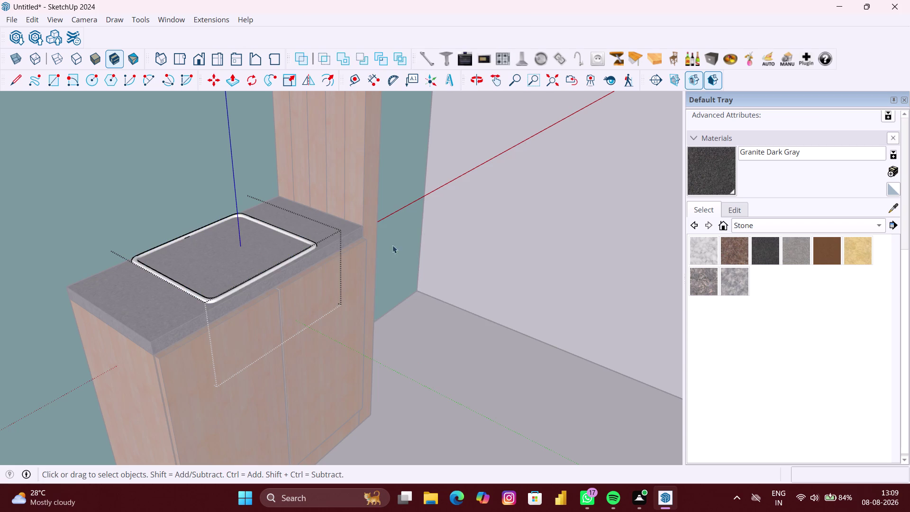
click(417, 247)
scroll(down, 3)
Intersect the sink surface with the model and delete the selected basin face.
middle_drag(383, 255, 303, 270)
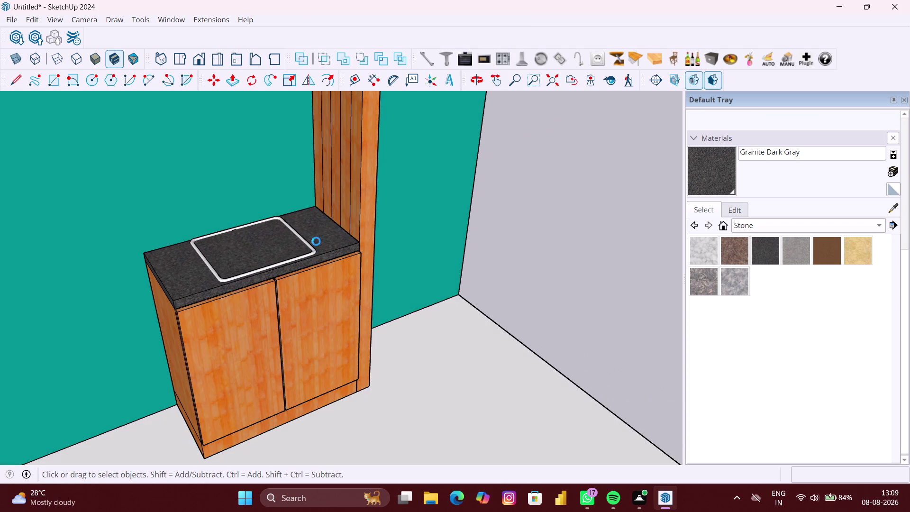
click(316, 242)
scroll(up, 3)
scroll(up, 3)
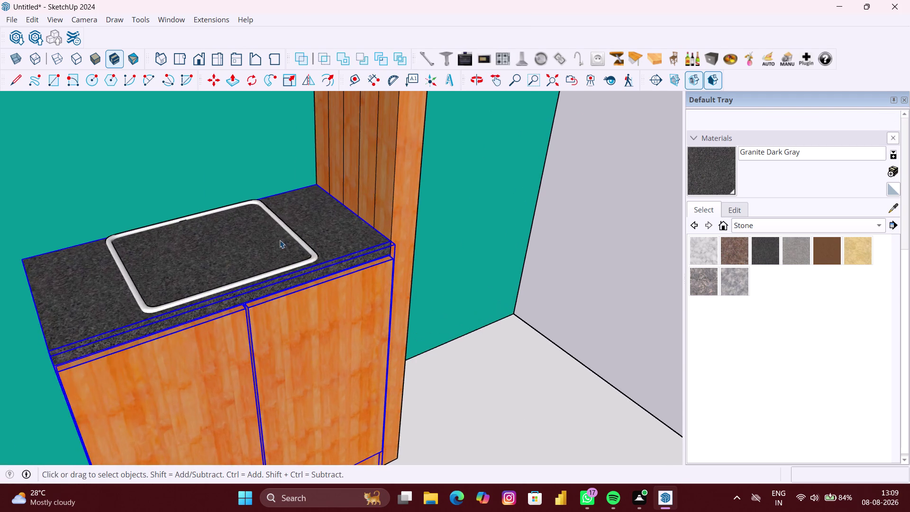
scroll(up, 3)
double_click(319, 227)
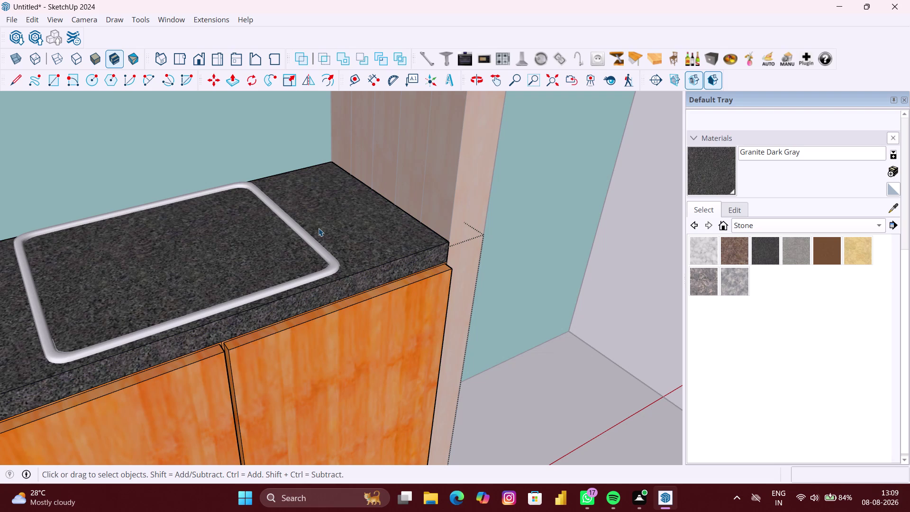
click(319, 228)
right_click(309, 236)
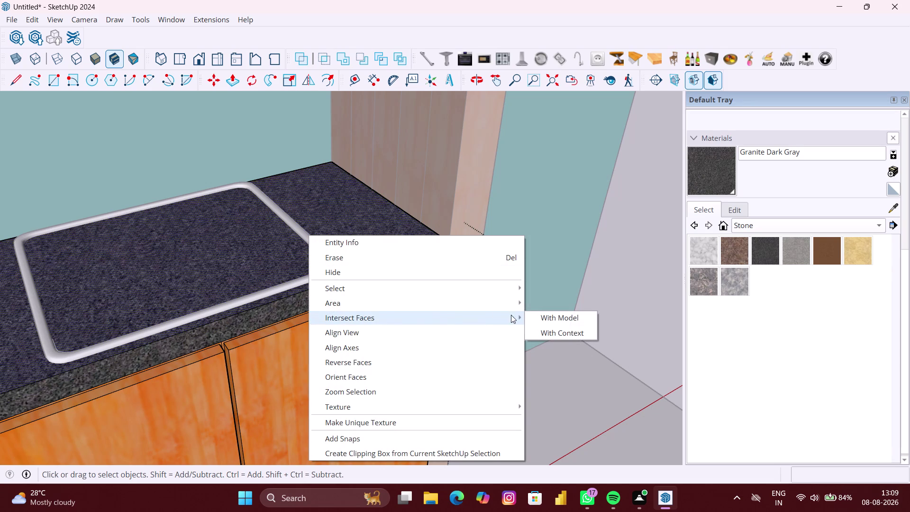
click(542, 317)
click(247, 260)
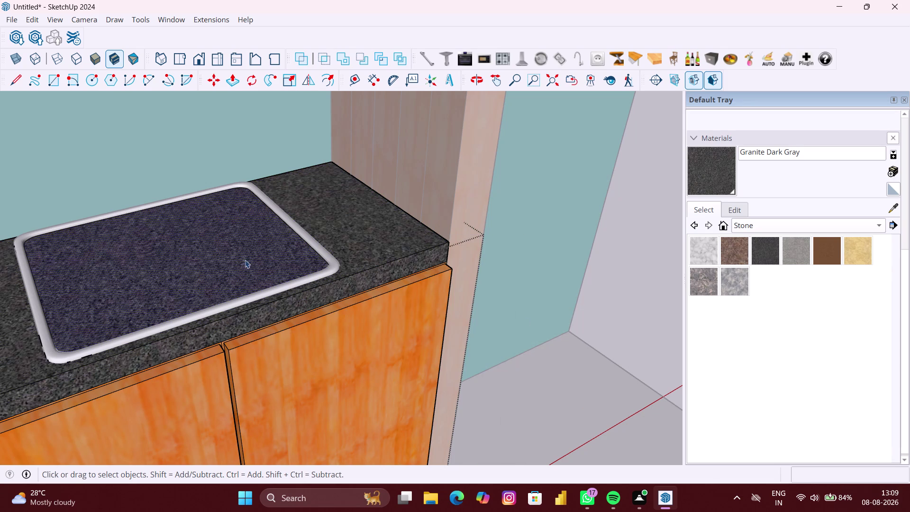
scroll(down, 3)
double_click(218, 261)
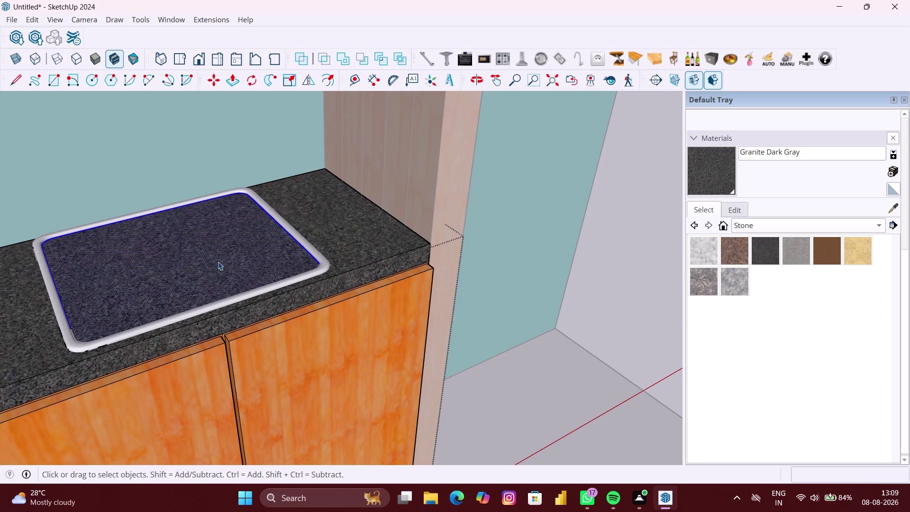
key(Delete)
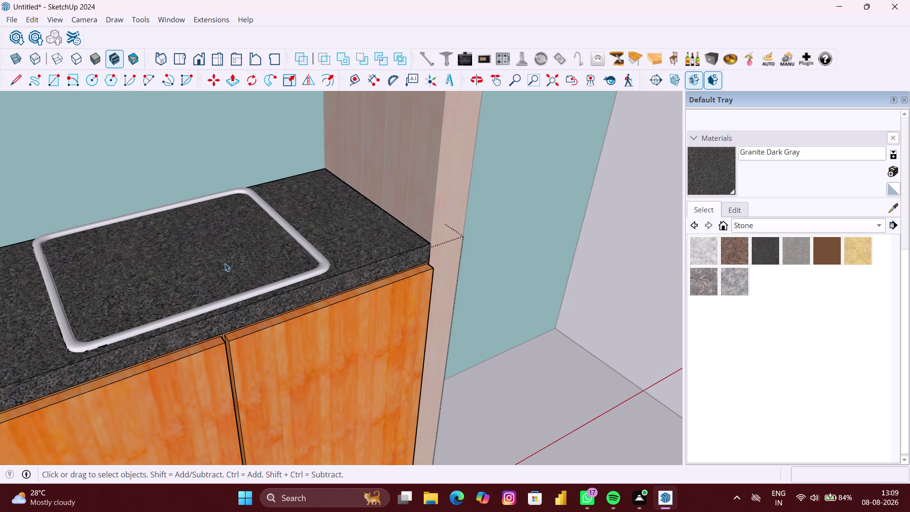
Intersect the countertop's top surface with the sink and delete the basin face again.
click(223, 263)
double_click(221, 263)
click(215, 262)
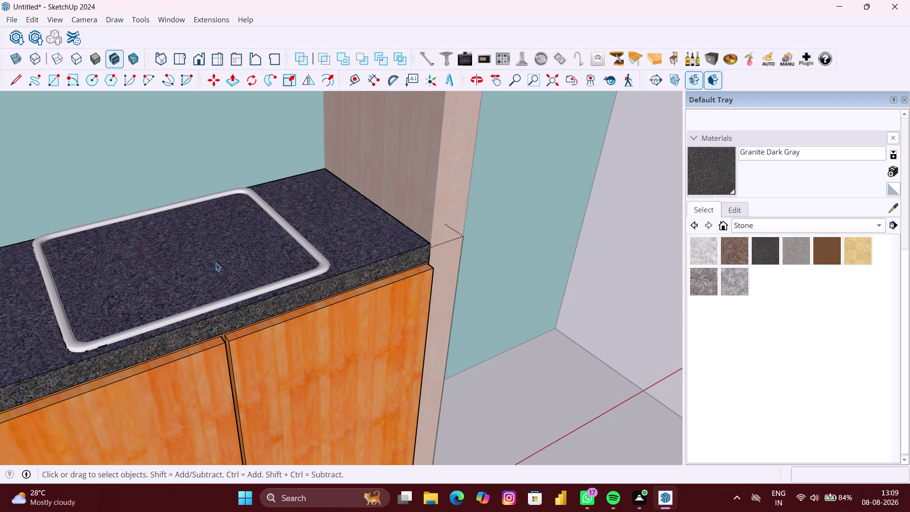
click(215, 263)
click(215, 262)
click(215, 262)
click(216, 263)
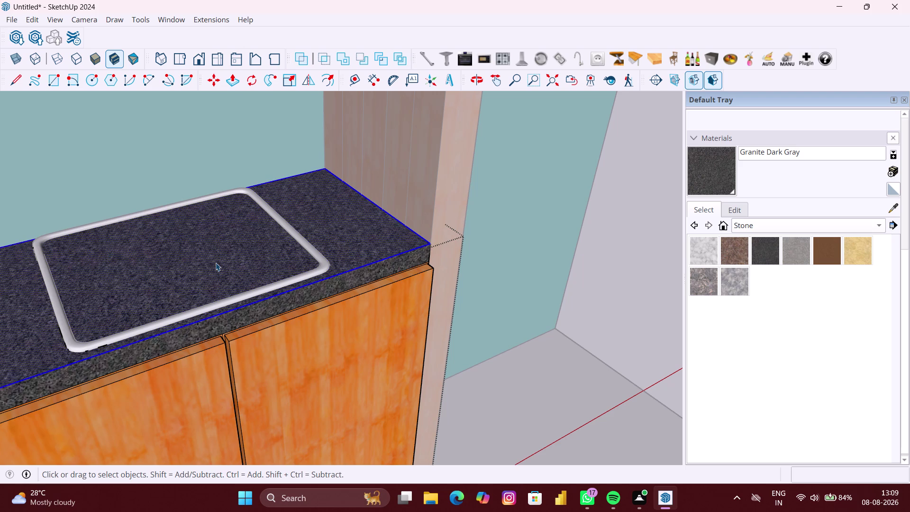
double_click(216, 262)
right_click(215, 262)
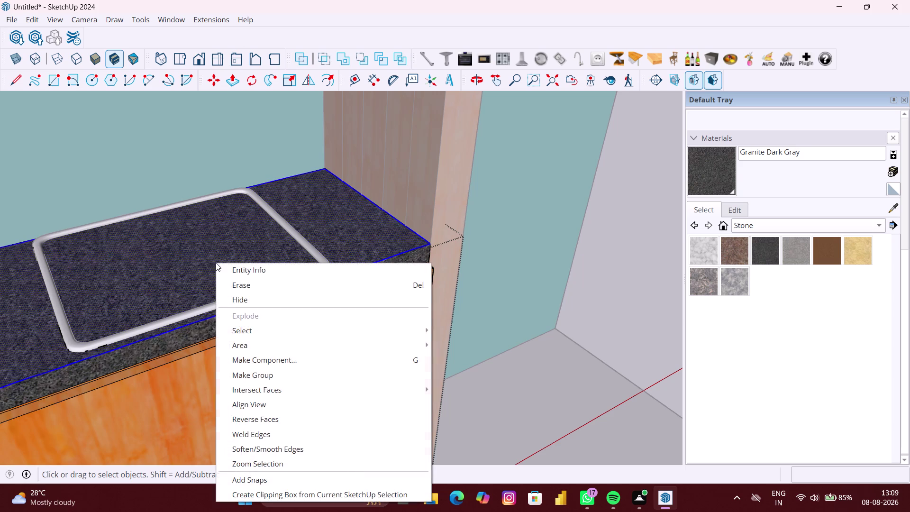
click(250, 387)
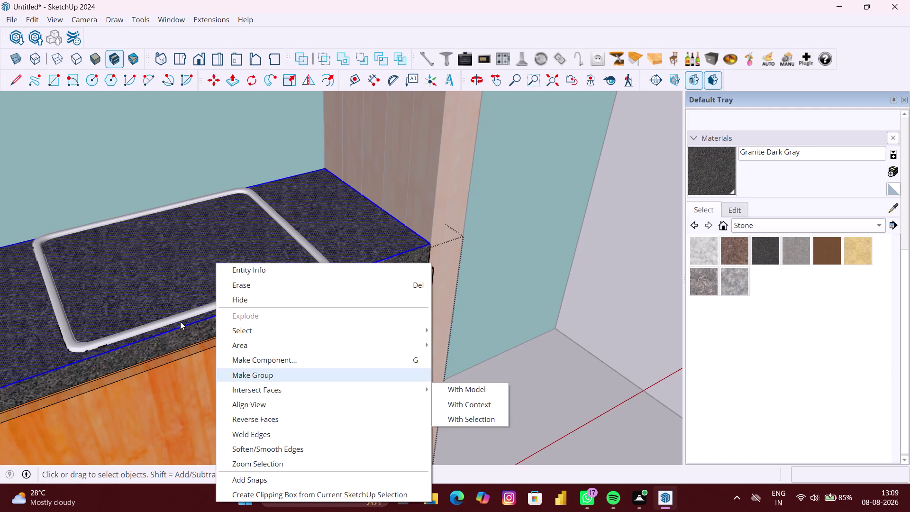
click(466, 393)
double_click(269, 251)
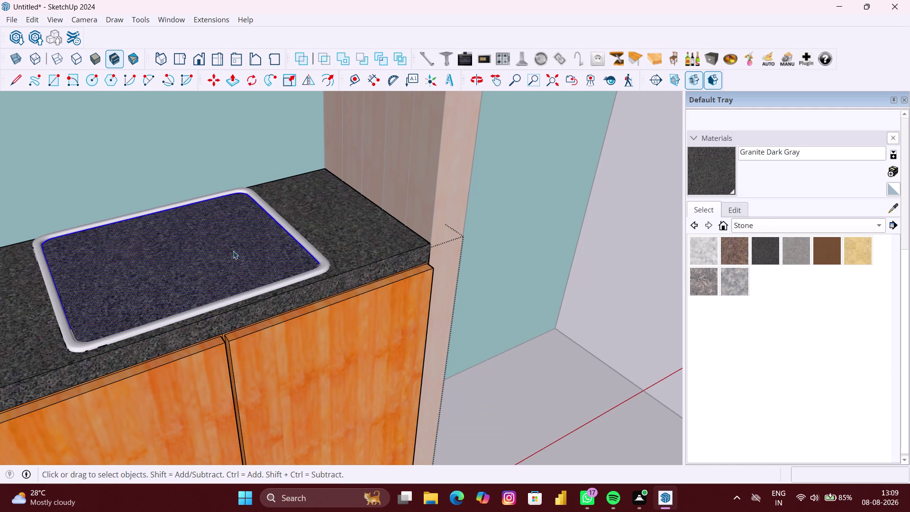
key(Delete)
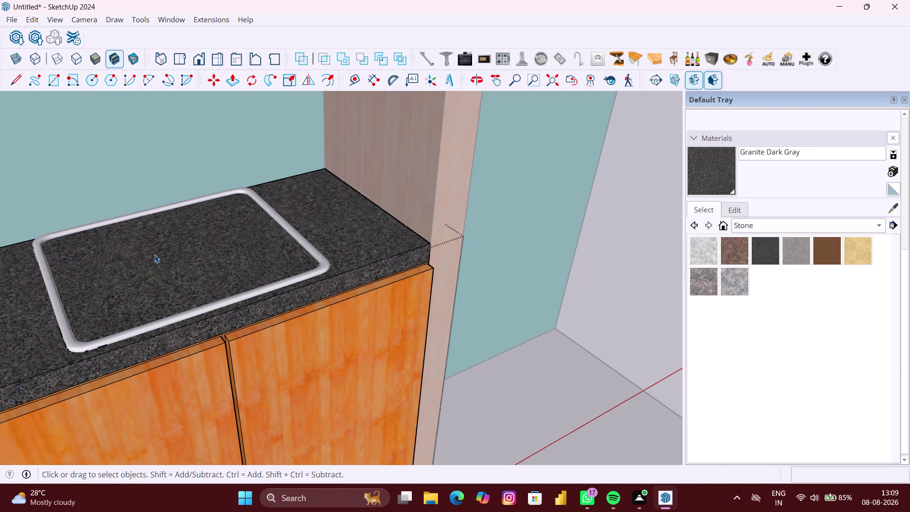
Pick out the granite countertop's top surface and intersect it with the surrounding model.
triple_click(160, 265)
double_click(160, 266)
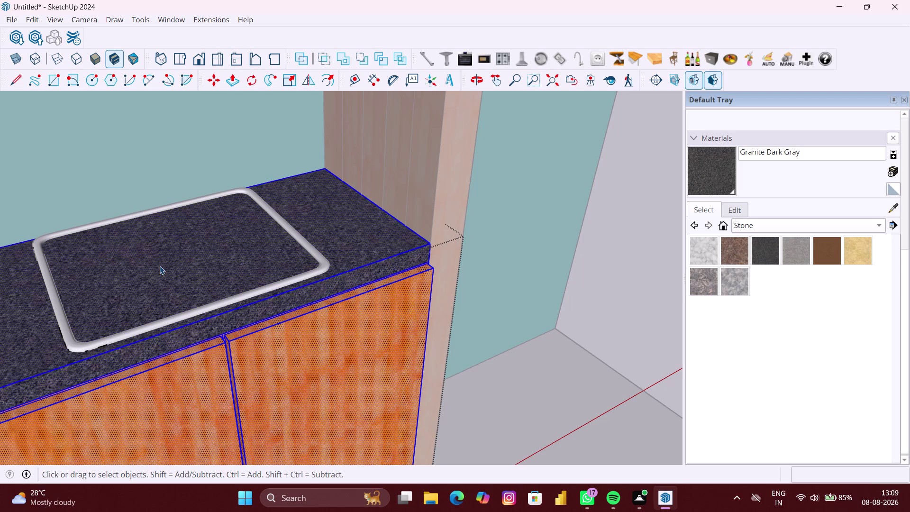
double_click(160, 266)
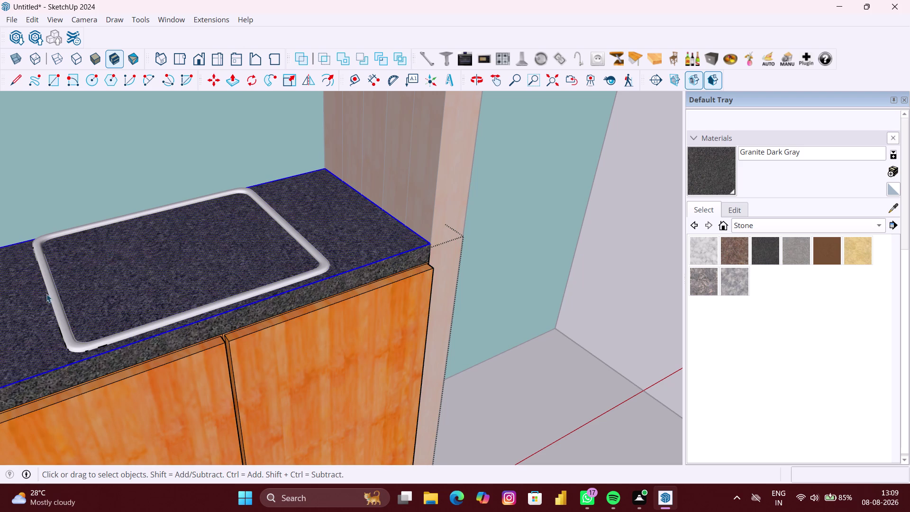
click(55, 298)
click(56, 298)
click(56, 298)
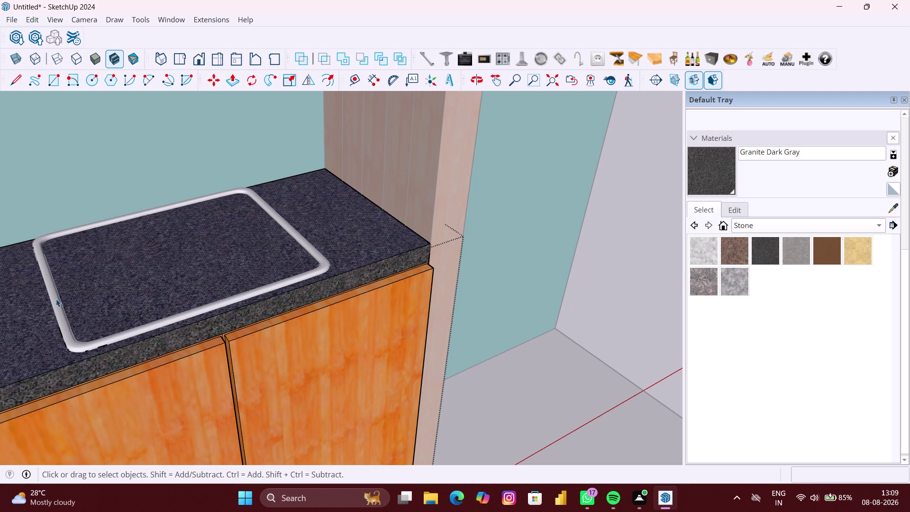
click(55, 300)
double_click(42, 309)
double_click(123, 301)
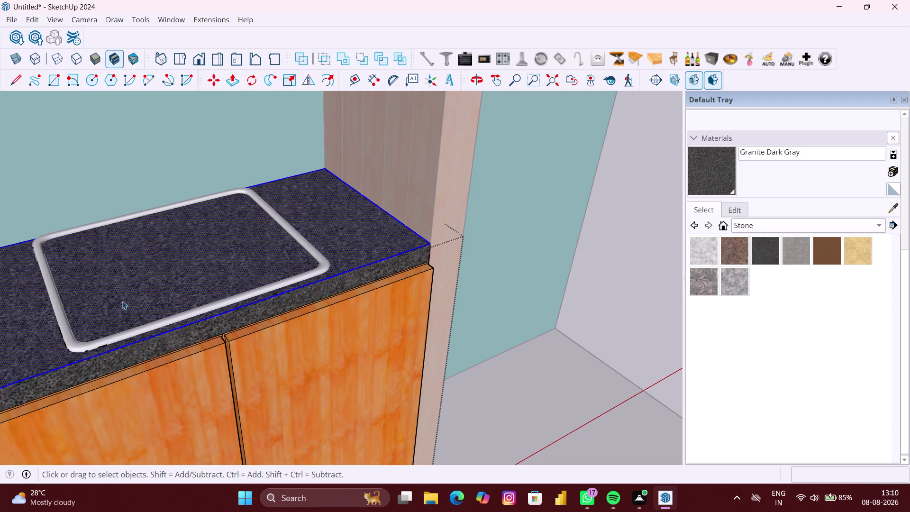
click(122, 301)
double_click(122, 301)
right_click(104, 288)
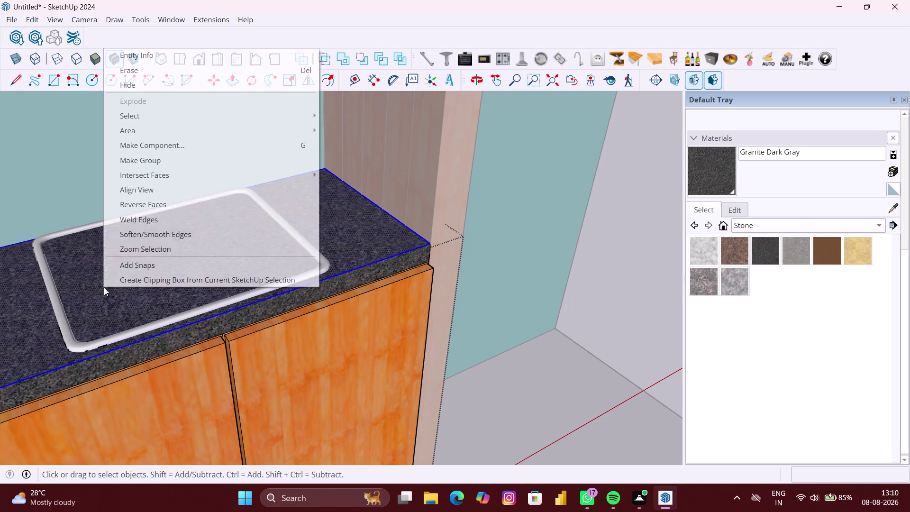
click(142, 175)
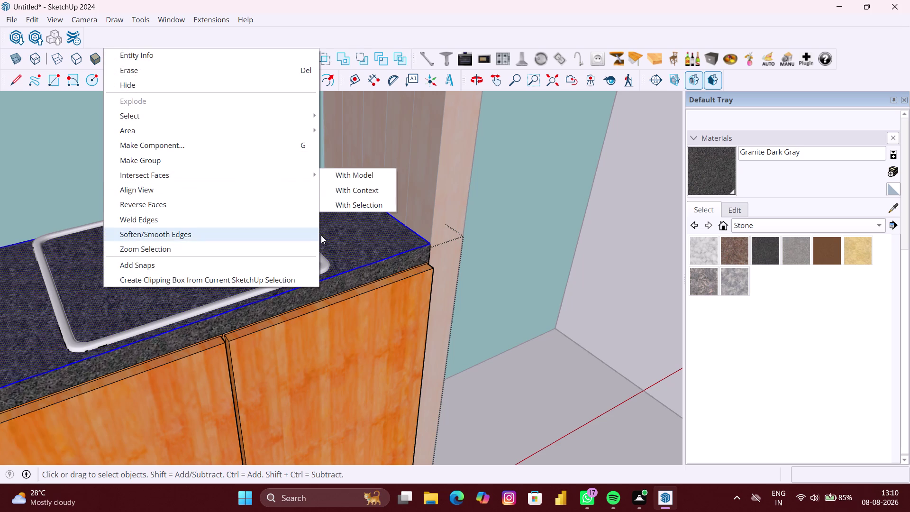
click(346, 176)
Intersect the sink basin face with the countertop and orbit around to check the fit.
double_click(209, 272)
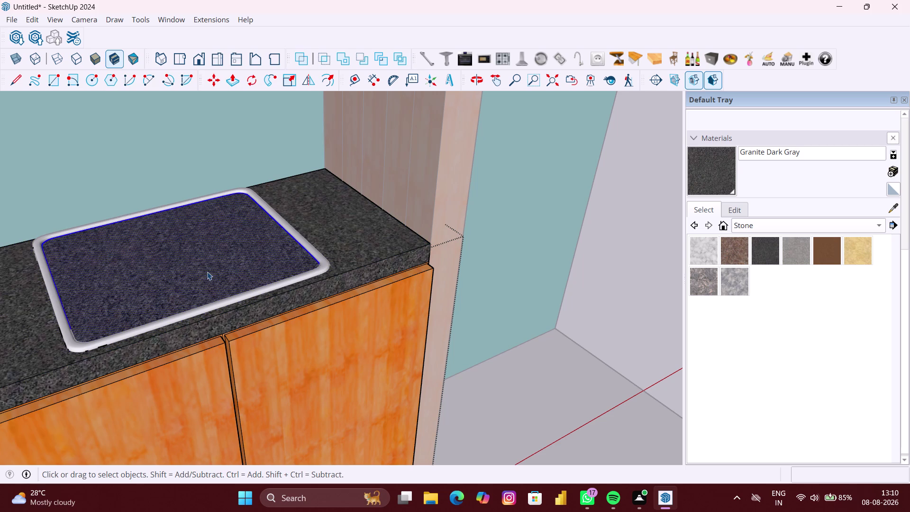
right_click(206, 269)
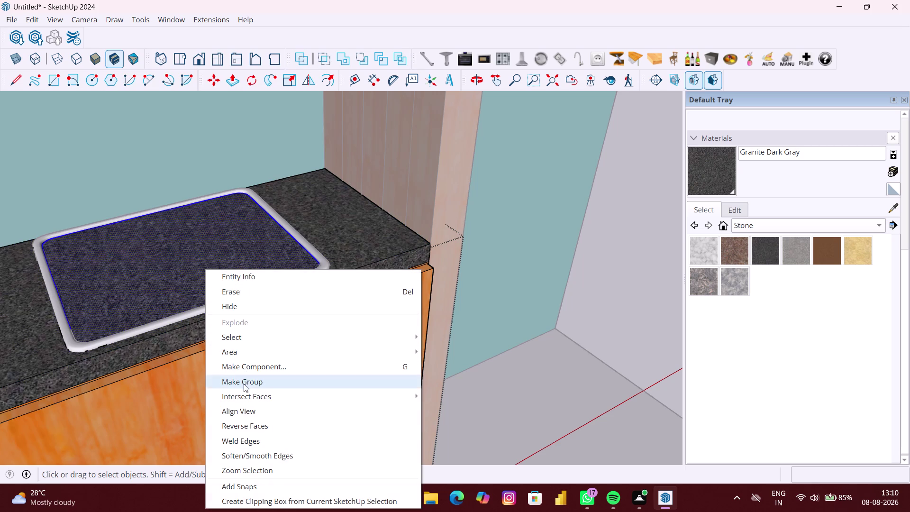
click(245, 395)
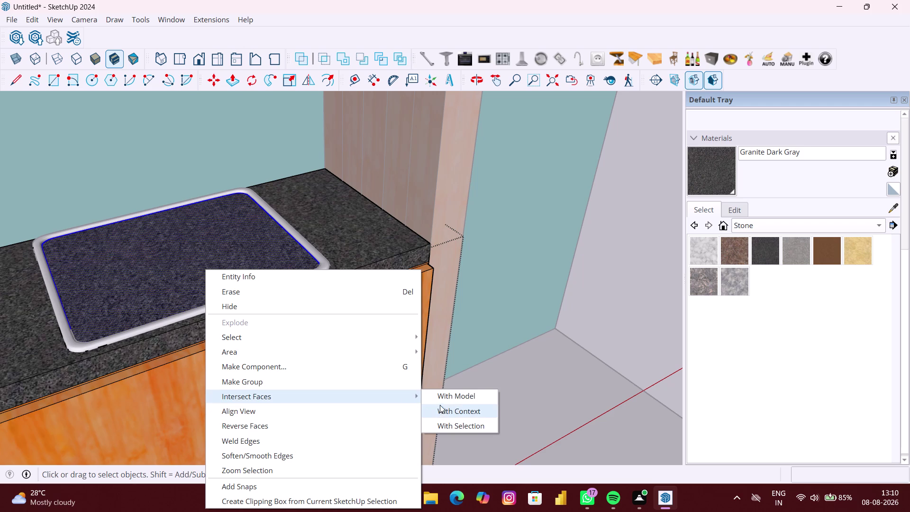
click(443, 397)
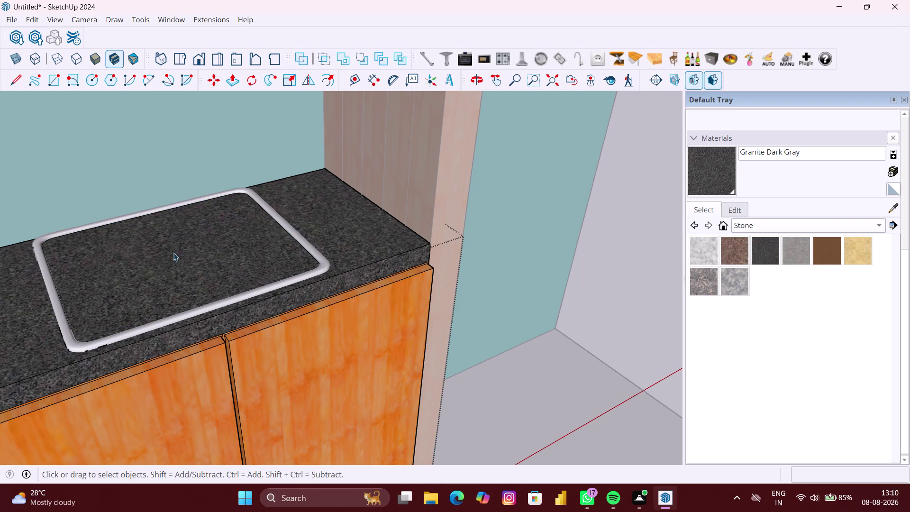
click(177, 261)
scroll(down, 3)
middle_drag(182, 263, 143, 272)
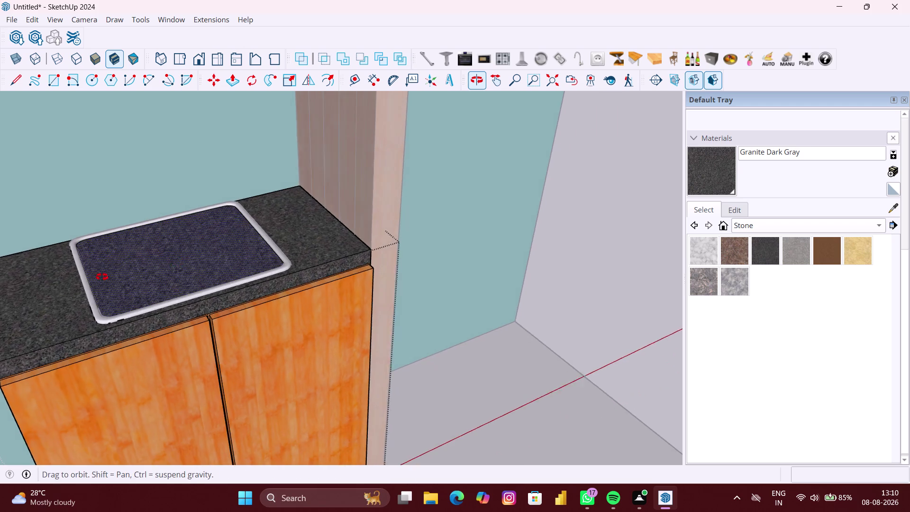
middle_drag(143, 272, 22, 290)
scroll(up, 3)
click(182, 207)
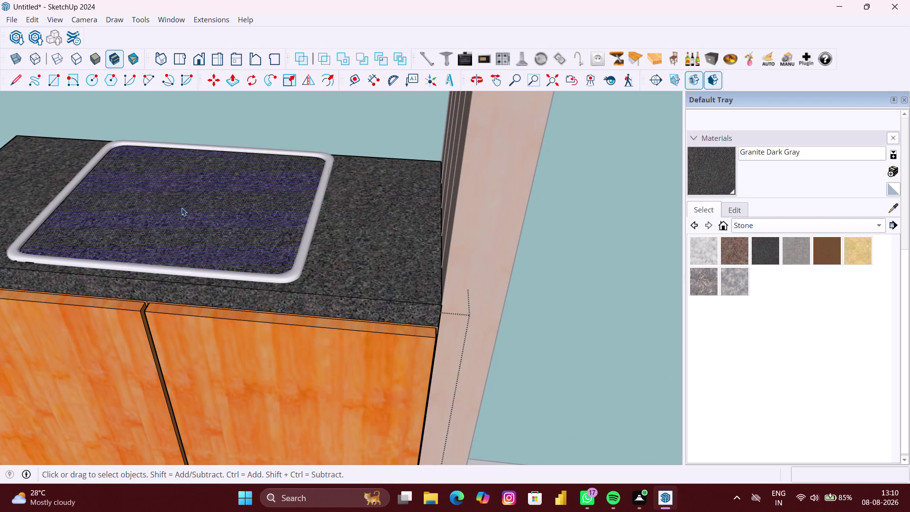
Intersect the granite face inside the sink and delete the leftover face in the basin.
key(Delete)
scroll(down, 3)
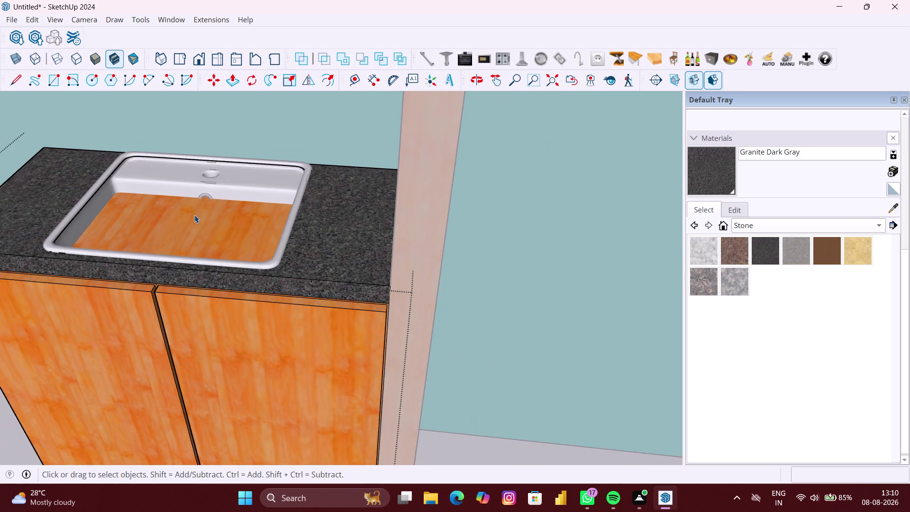
scroll(down, 3)
middle_drag(194, 214, 228, 177)
scroll(up, 3)
middle_drag(212, 232, 206, 299)
double_click(233, 261)
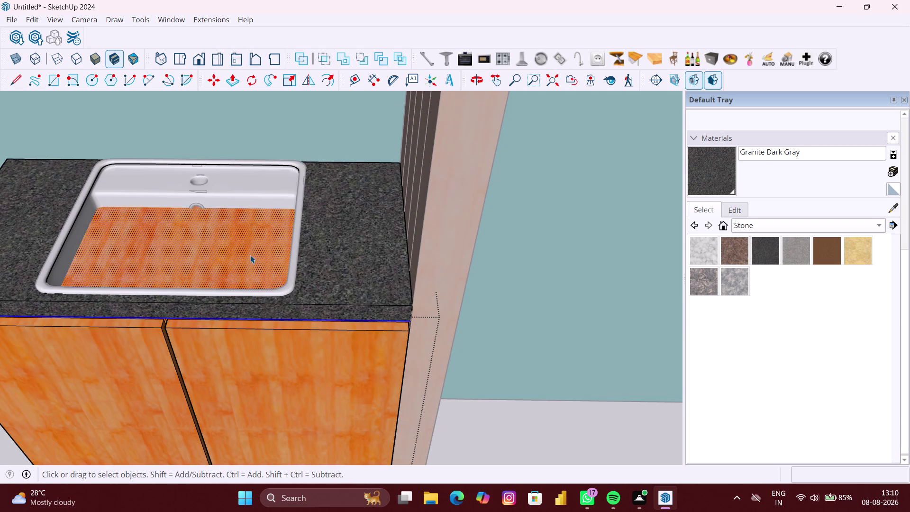
right_click(251, 255)
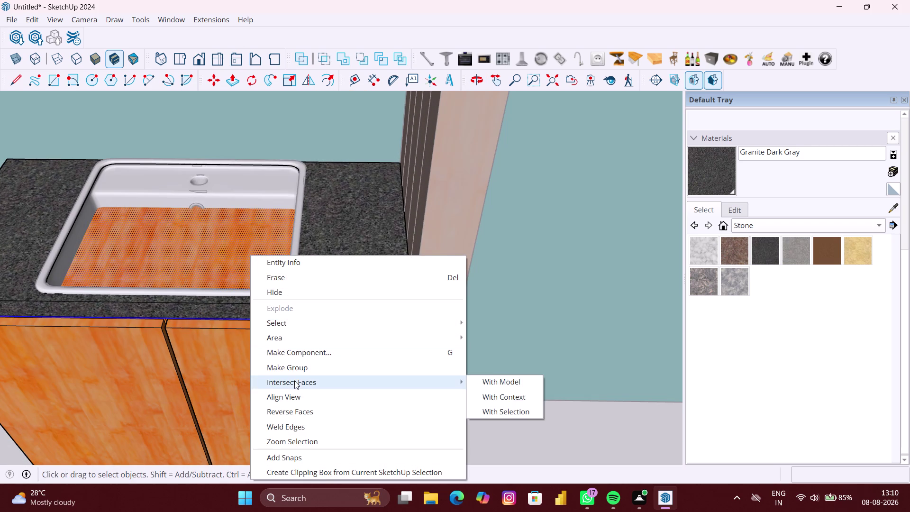
click(488, 383)
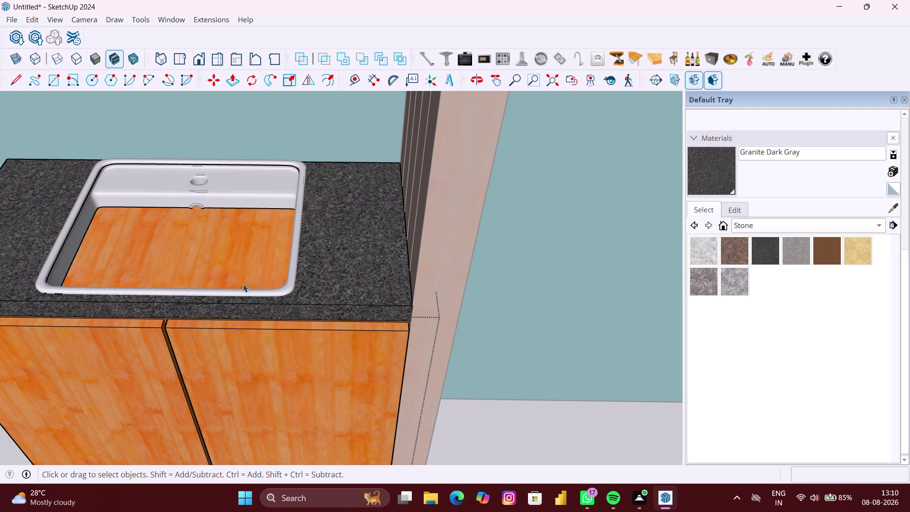
click(233, 276)
key(Delete)
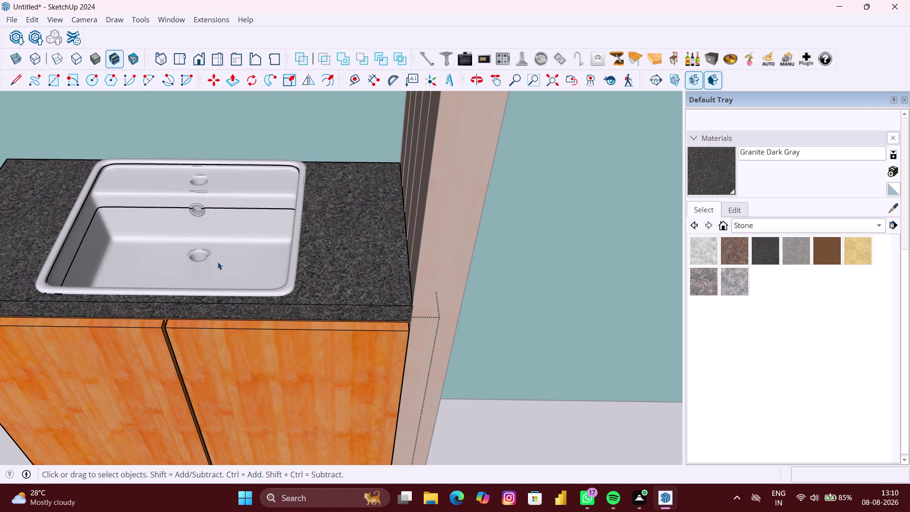
Delete the stray edges and edge pieces lying across the basin.
scroll(down, 3)
middle_drag(214, 255, 239, 215)
scroll(up, 3)
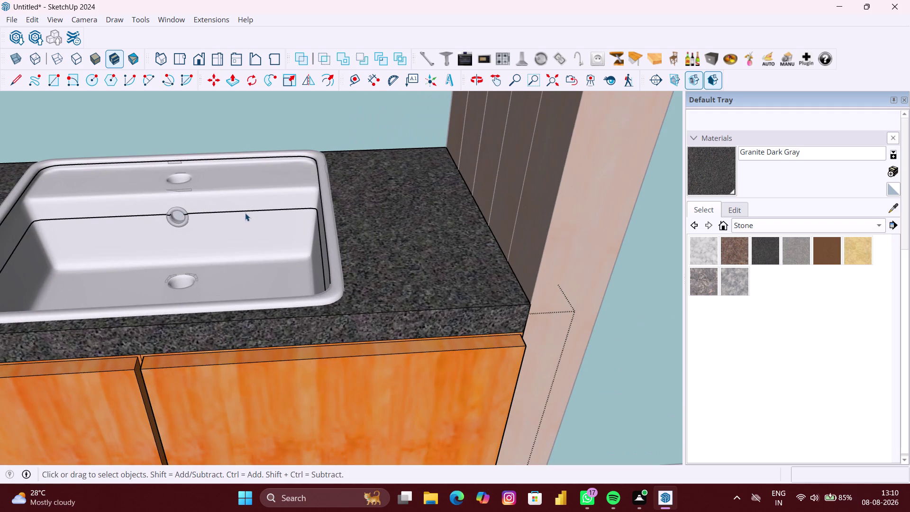
click(250, 214)
click(254, 211)
scroll(up, 3)
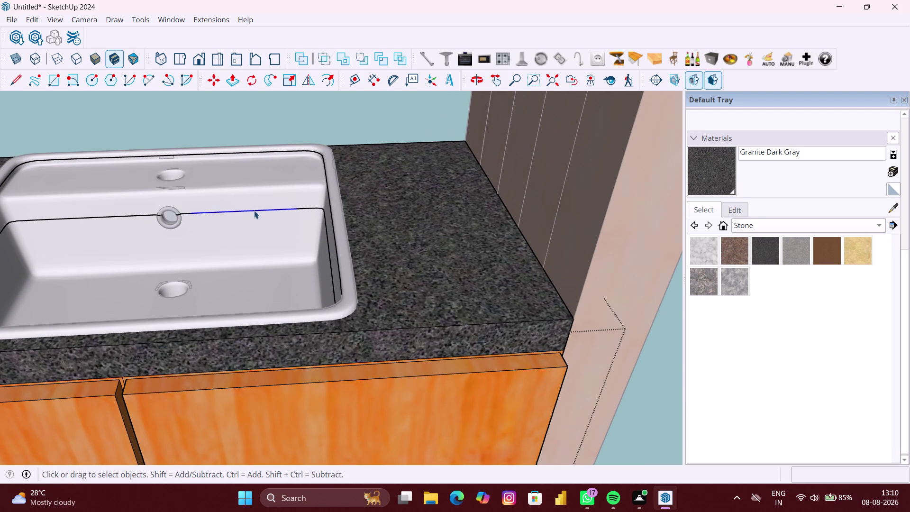
key(Delete)
double_click(303, 209)
key(Delete)
drag(146, 223, 120, 208)
key(Delete)
drag(201, 220, 140, 208)
key(Delete)
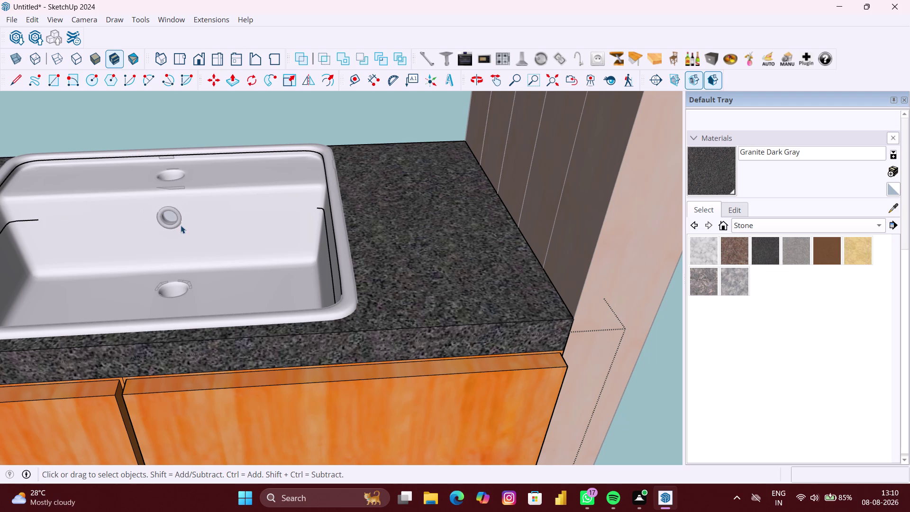
Remove the stray edges on the basin's far wall and back.
scroll(down, 3)
middle_drag(181, 228, 476, 241)
drag(425, 287, 389, 260)
key(Delete)
drag(396, 276, 333, 261)
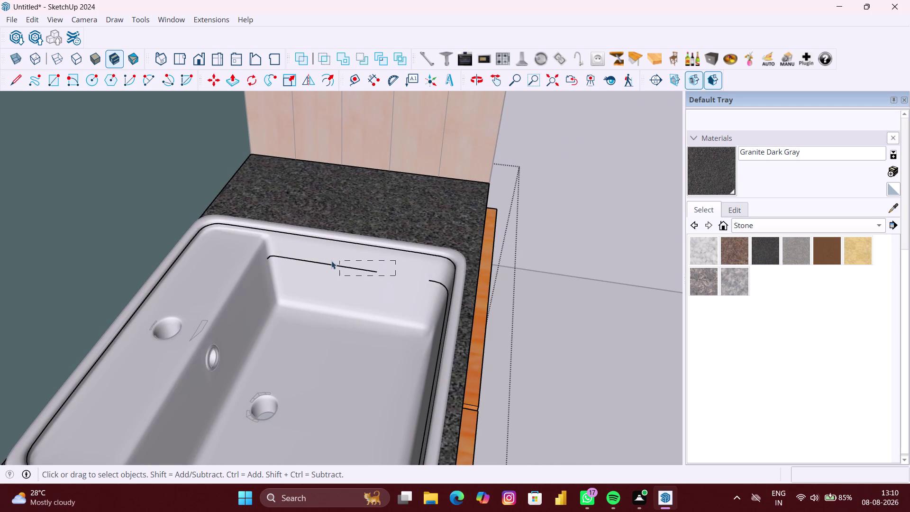
drag(333, 261, 257, 252)
key(Delete)
Delete the leftover edge stub near the basin front.
scroll(down, 3)
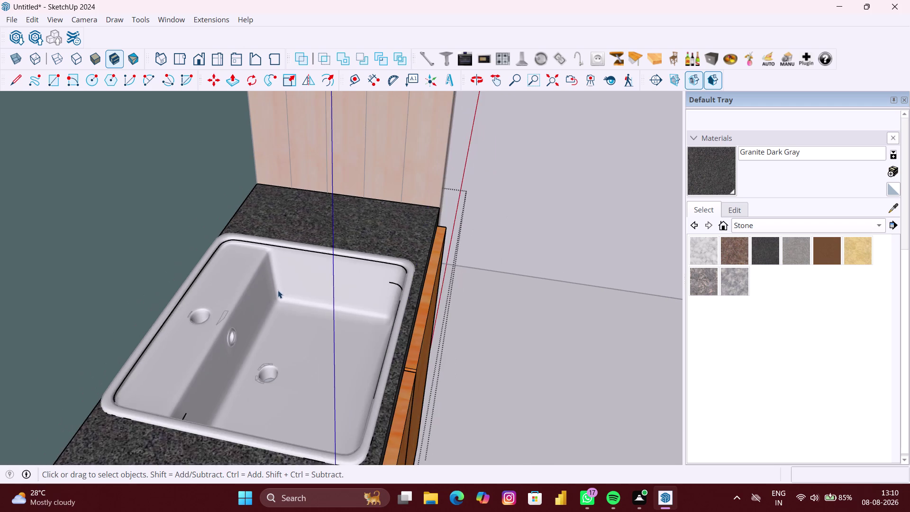
middle_drag(278, 290, 322, 297)
scroll(down, 3)
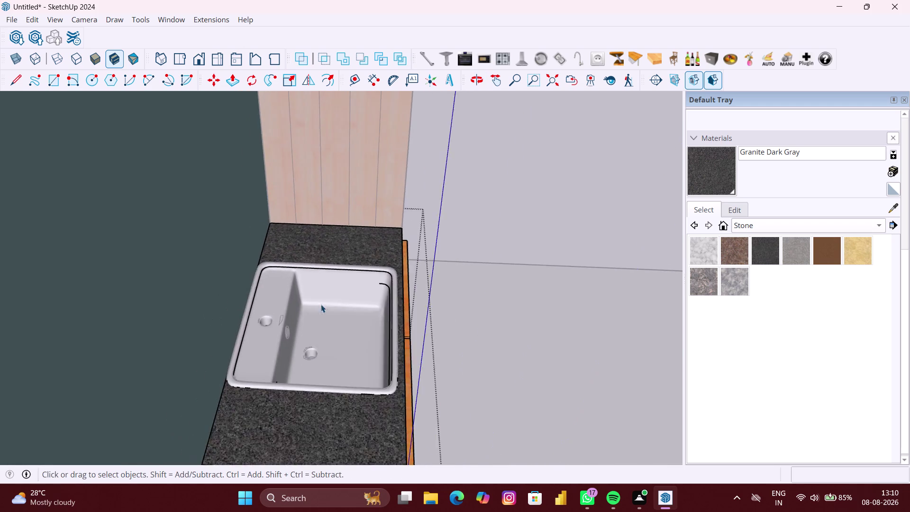
scroll(down, 3)
middle_drag(314, 332, 194, 362)
scroll(up, 3)
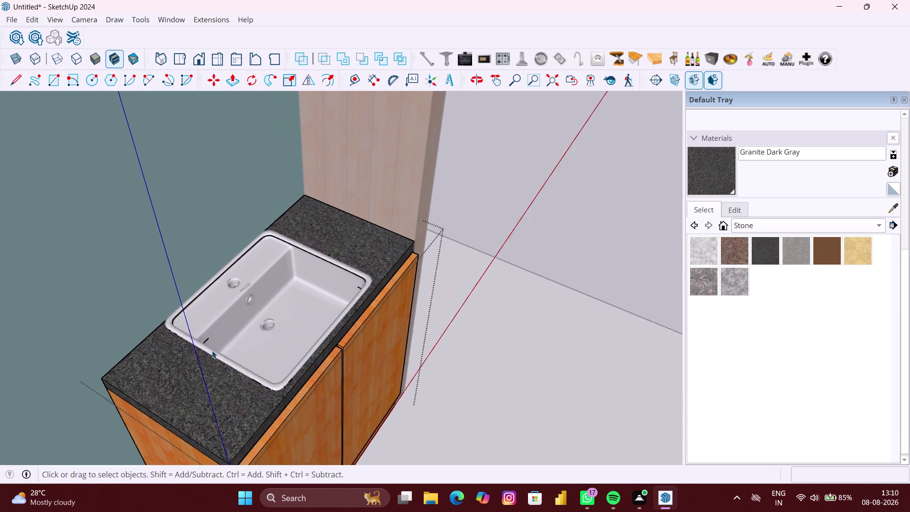
scroll(up, 3)
middle_drag(231, 348, 175, 352)
scroll(up, 3)
drag(149, 315, 144, 313)
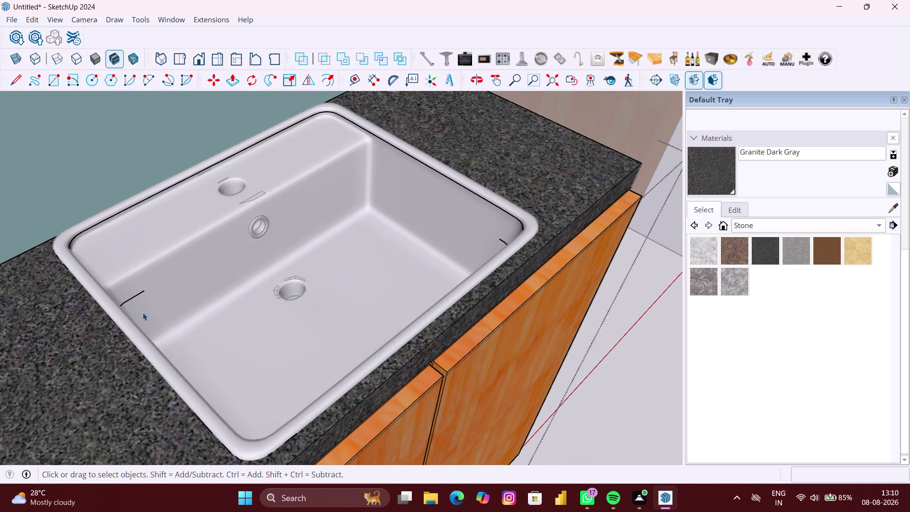
drag(144, 313, 123, 289)
key(Delete)
Undo the last deletion, then delete more stray edge stubs inside the sink.
scroll(down, 3)
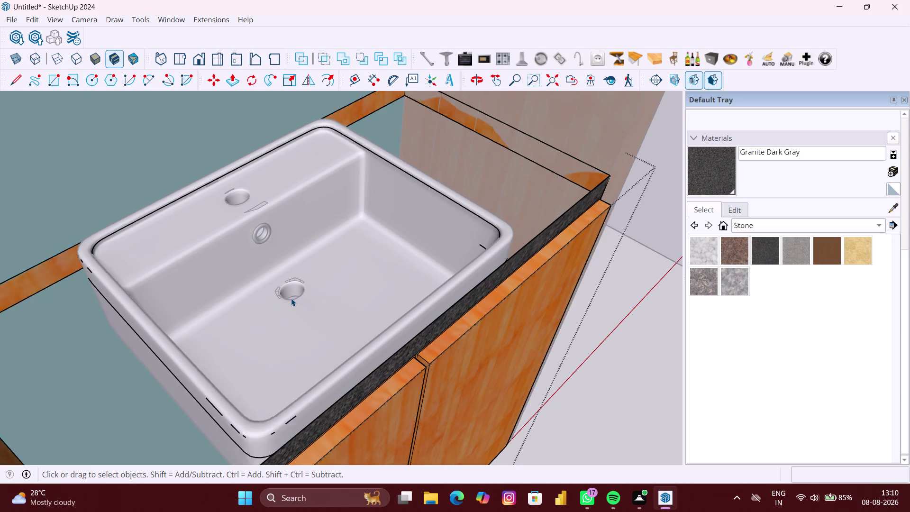
scroll(down, 3)
key(ctrl+z)
middle_drag(298, 308, 184, 304)
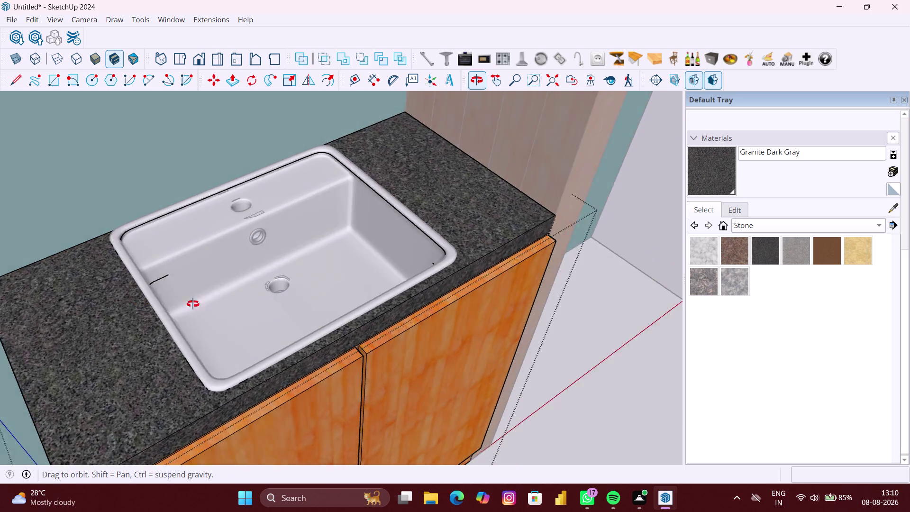
middle_drag(183, 304, 45, 300)
scroll(up, 3)
click(148, 175)
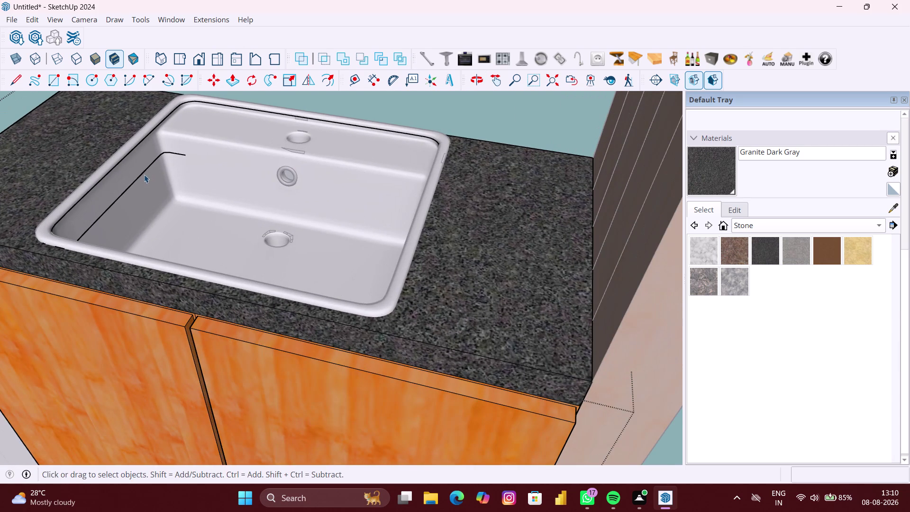
click(138, 174)
key(Delete)
click(165, 157)
click(166, 154)
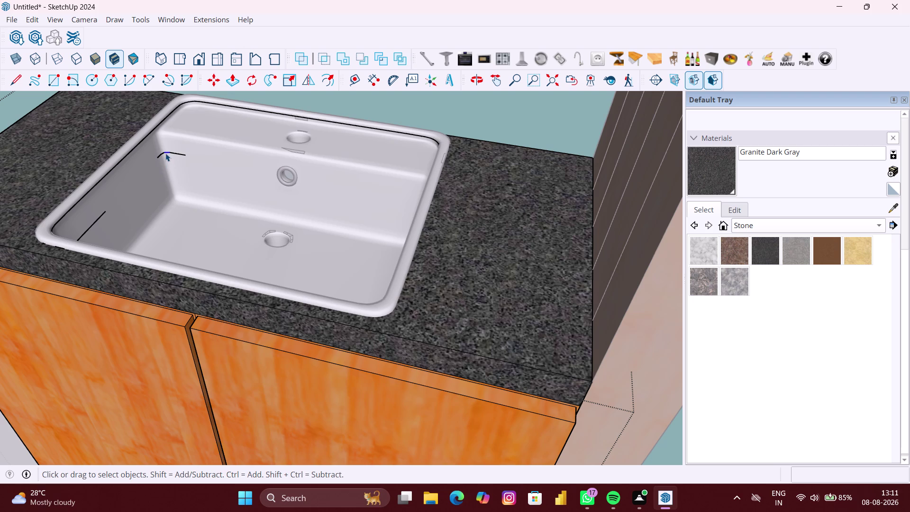
key(Delete)
Delete the last remaining edge stubs in the basin one by one.
click(161, 153)
key(Delete)
click(179, 153)
key(Delete)
click(160, 159)
key(Delete)
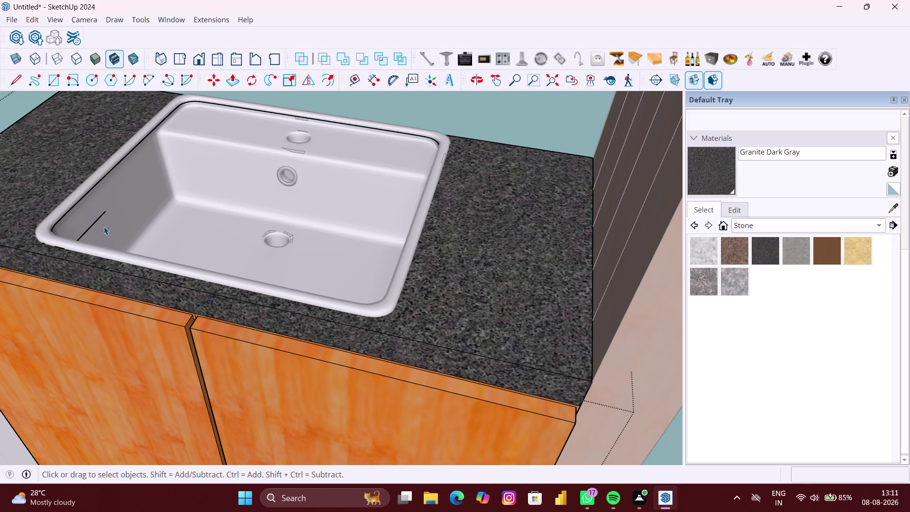
click(93, 227)
key(Delete)
Orbit out to view the whole cabinet from the front.
scroll(down, 3)
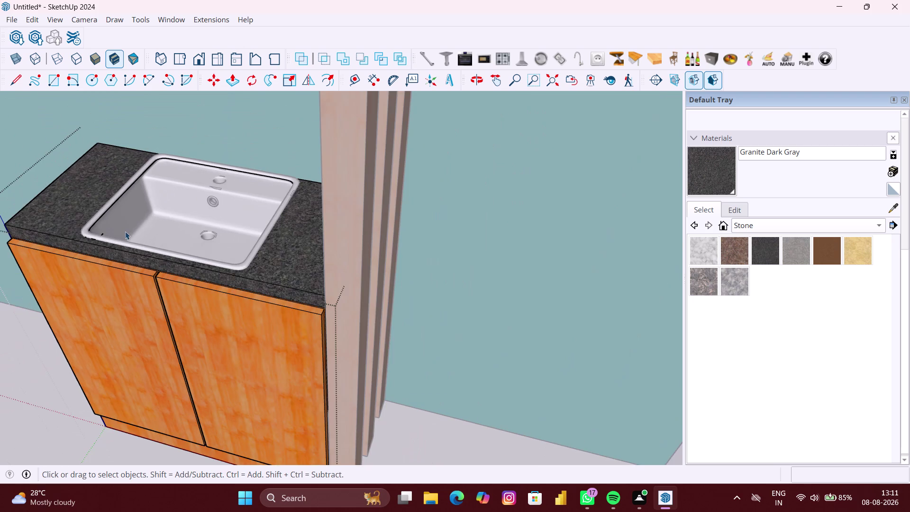
middle_drag(125, 232, 184, 208)
scroll(down, 3)
middle_drag(212, 235, 223, 181)
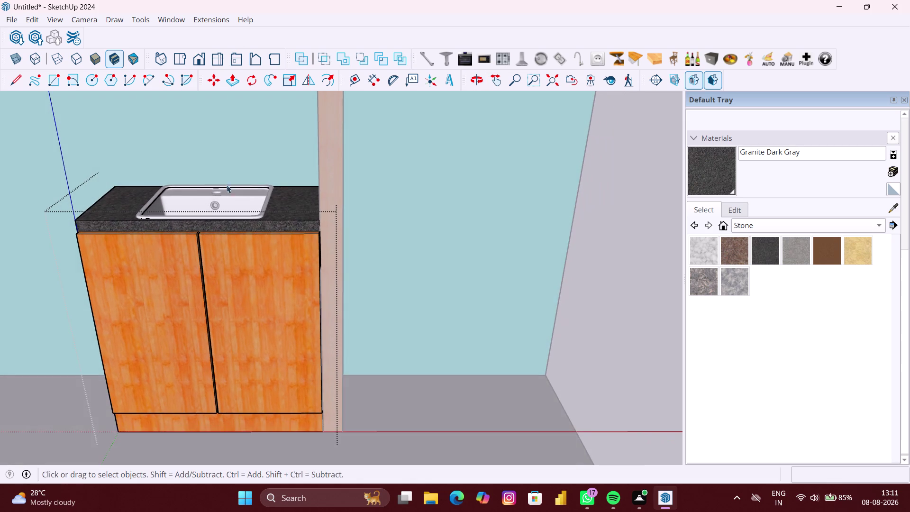
click(435, 261)
scroll(down, 3)
middle_drag(238, 220, 247, 205)
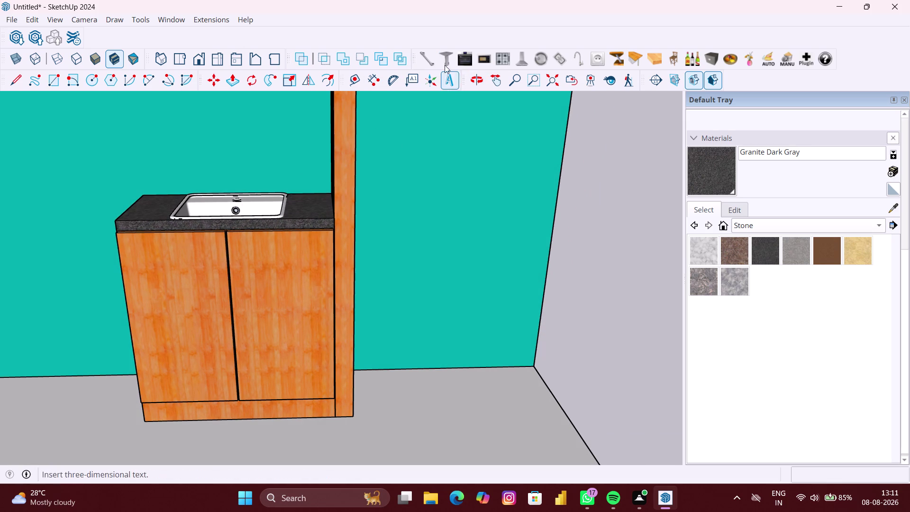
click(583, 58)
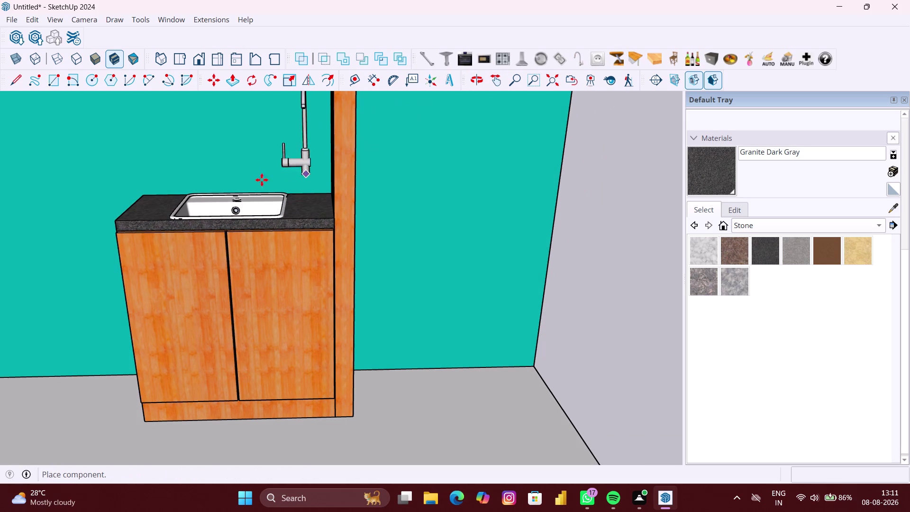
scroll(up, 3)
scroll(up, 3)
scroll(up, 3)
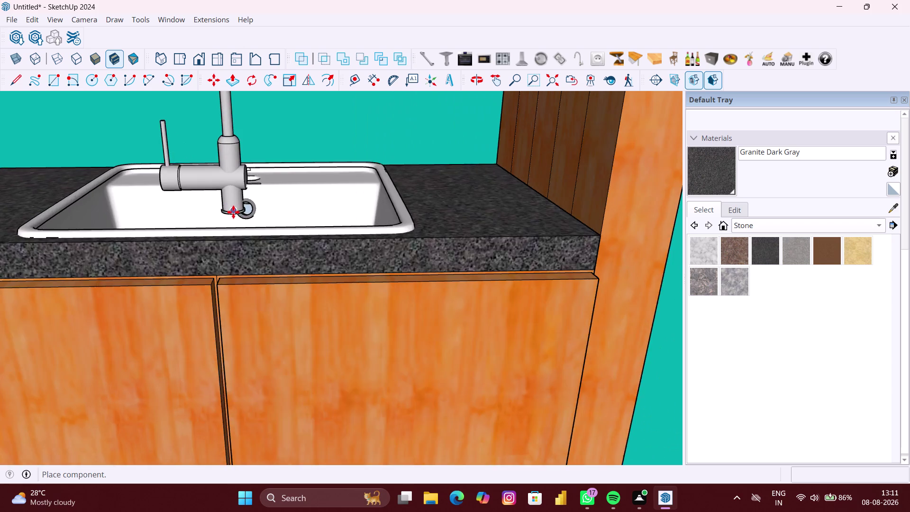
scroll(up, 3)
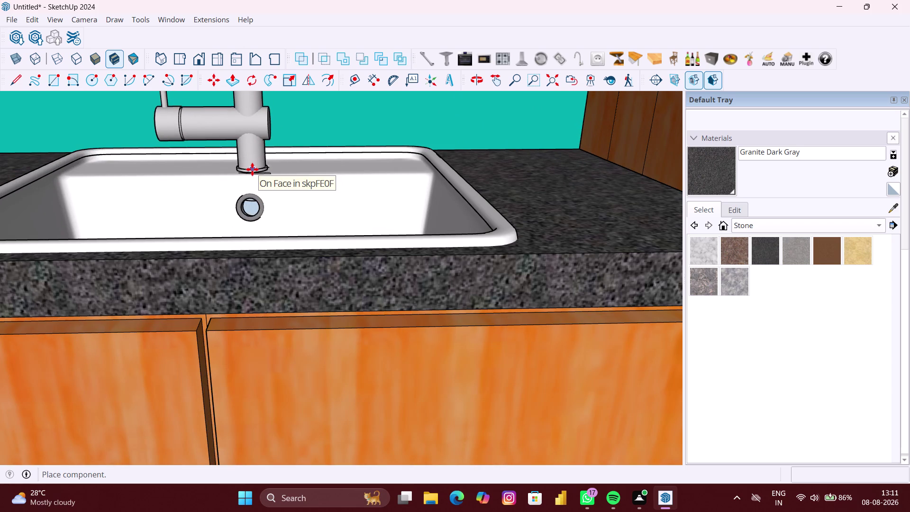
scroll(up, 3)
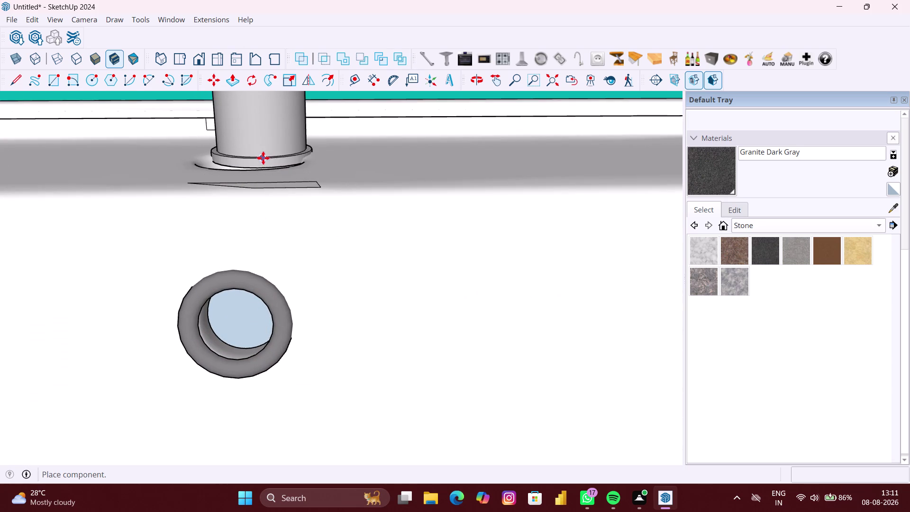
click(252, 165)
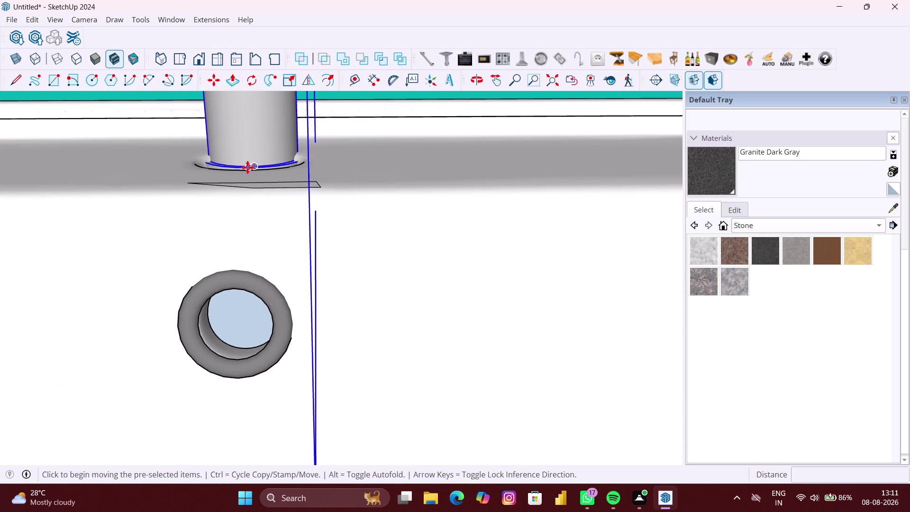
scroll(down, 3)
scroll(down, 3)
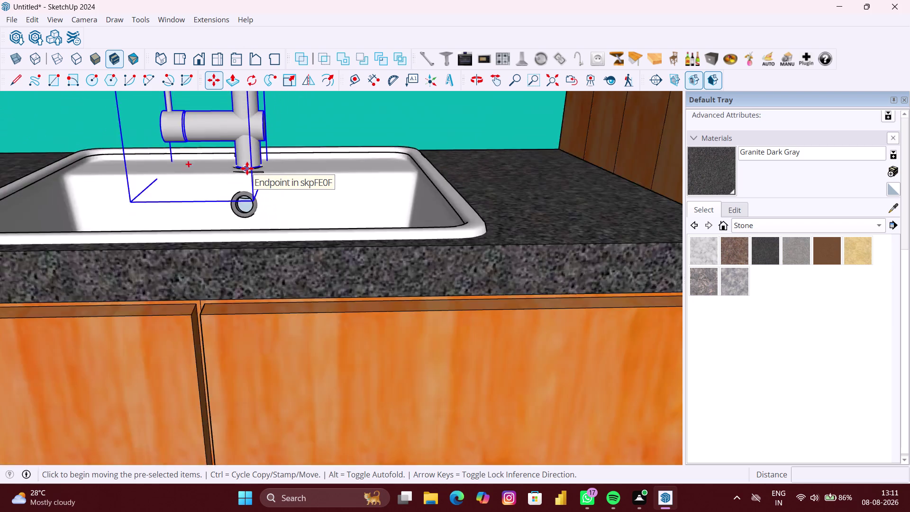
scroll(down, 3)
key(space)
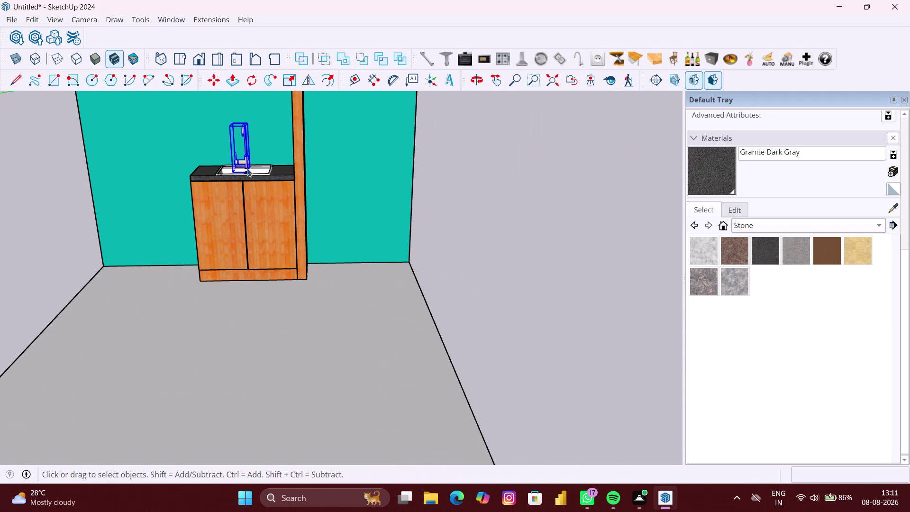
scroll(down, 3)
click(611, 281)
scroll(up, 3)
middle_drag(365, 219, 452, 210)
scroll(up, 3)
middle_drag(202, 193, 350, 189)
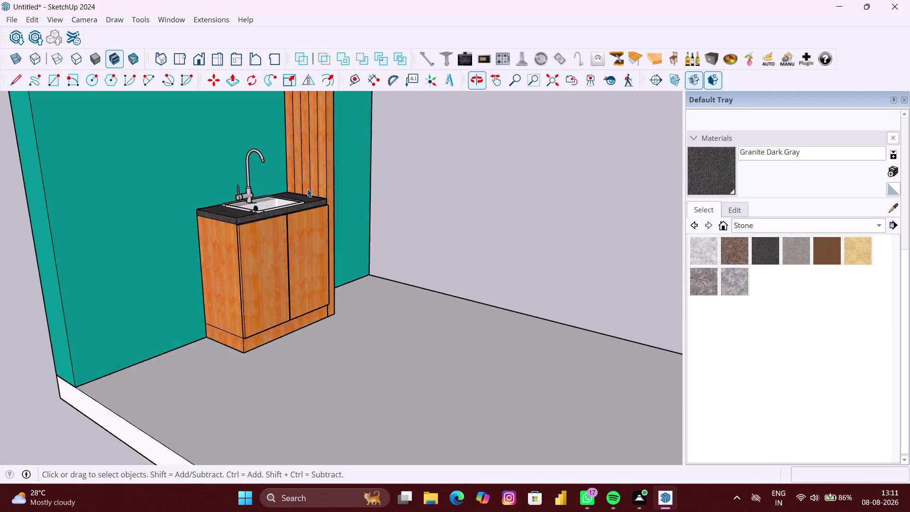
scroll(up, 3)
scroll(down, 3)
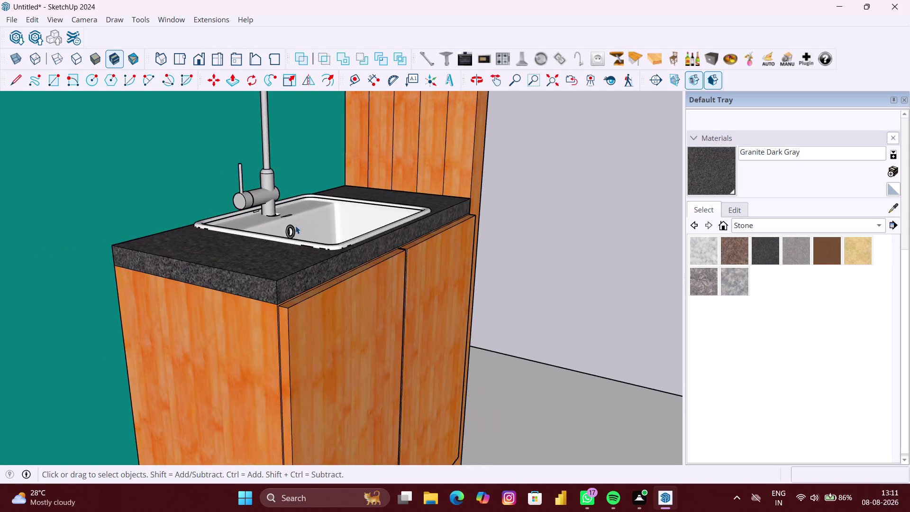
scroll(down, 3)
middle_drag(349, 231, 299, 215)
scroll(down, 3)
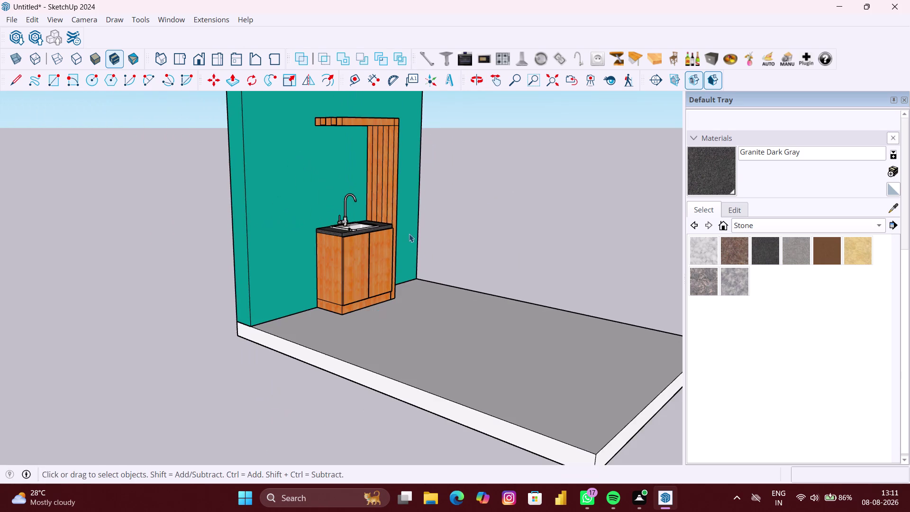
middle_drag(415, 234, 268, 212)
middle_drag(448, 228, 416, 231)
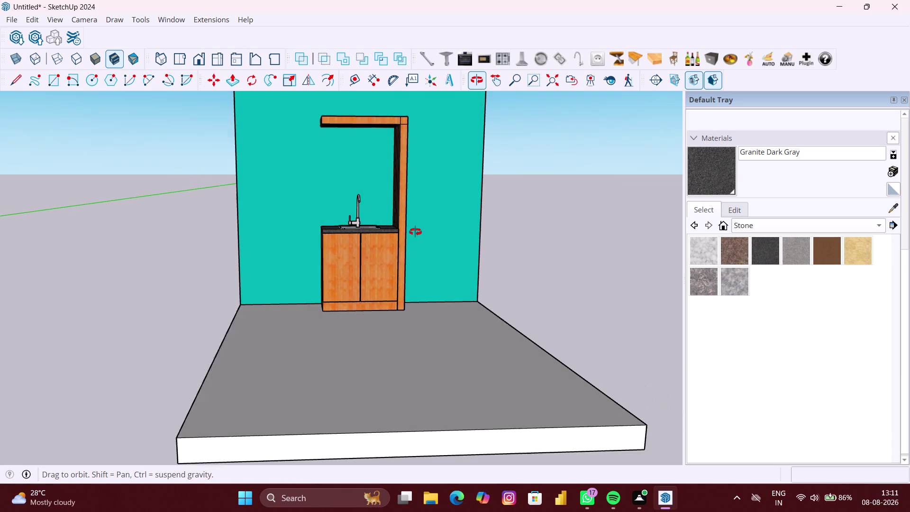
middle_drag(415, 231, 415, 232)
scroll(down, 3)
middle_drag(509, 255, 501, 342)
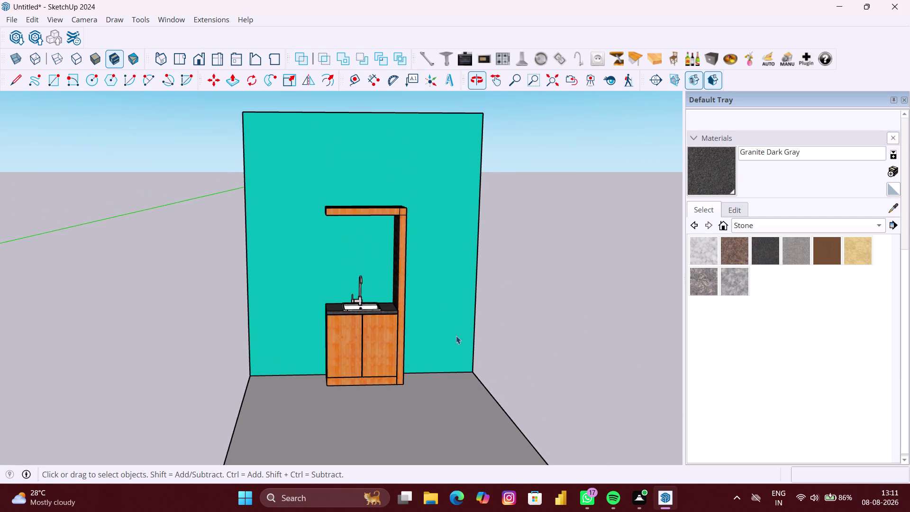
scroll(up, 3)
scroll(up, 3)
middle_drag(456, 327, 456, 299)
scroll(up, 3)
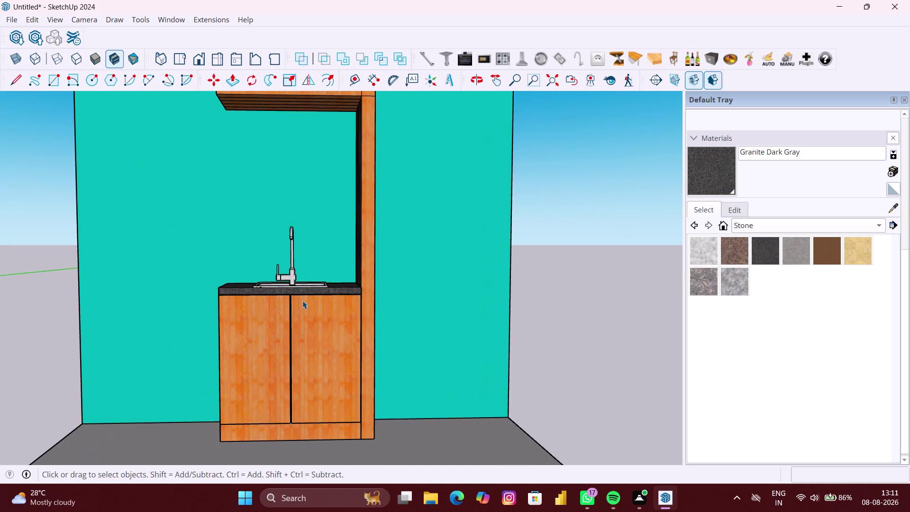
scroll(up, 3)
middle_drag(243, 273, 249, 316)
scroll(up, 3)
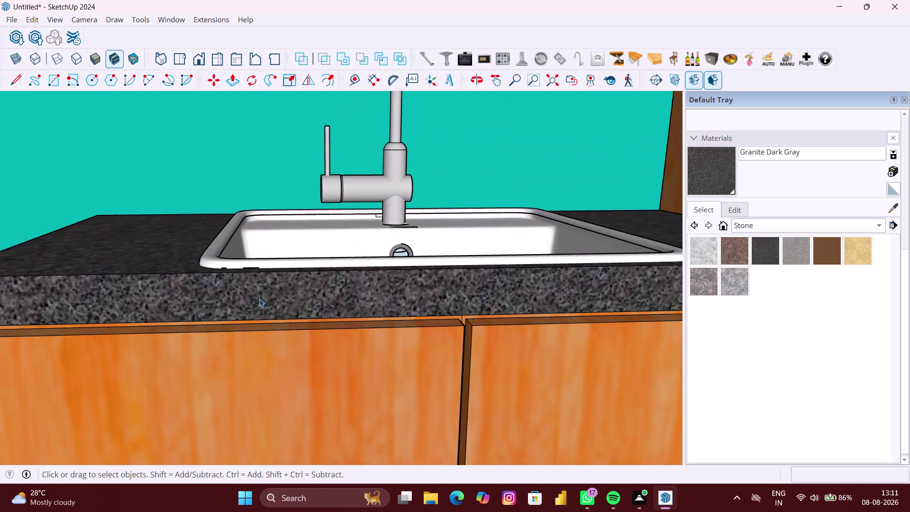
Select edges around and under the sink rim and delete them.
scroll(up, 3)
click(245, 252)
scroll(up, 3)
double_click(247, 256)
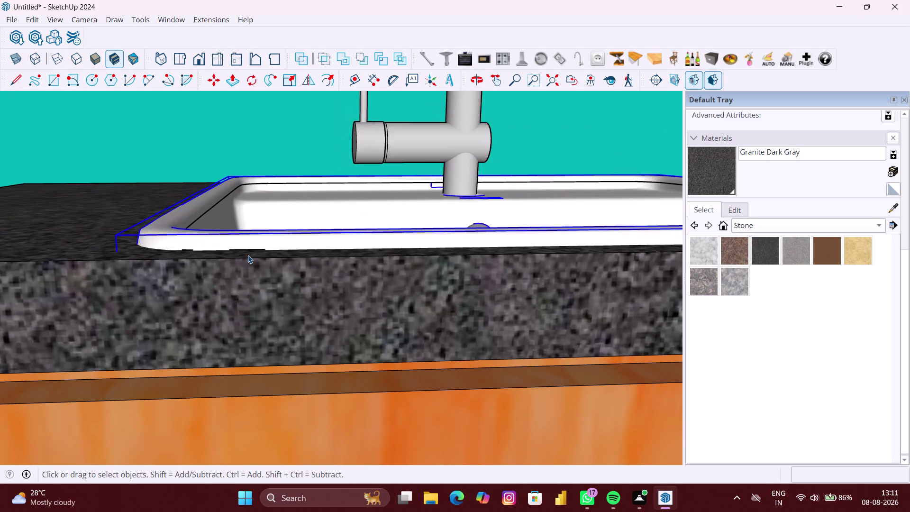
scroll(up, 3)
click(253, 249)
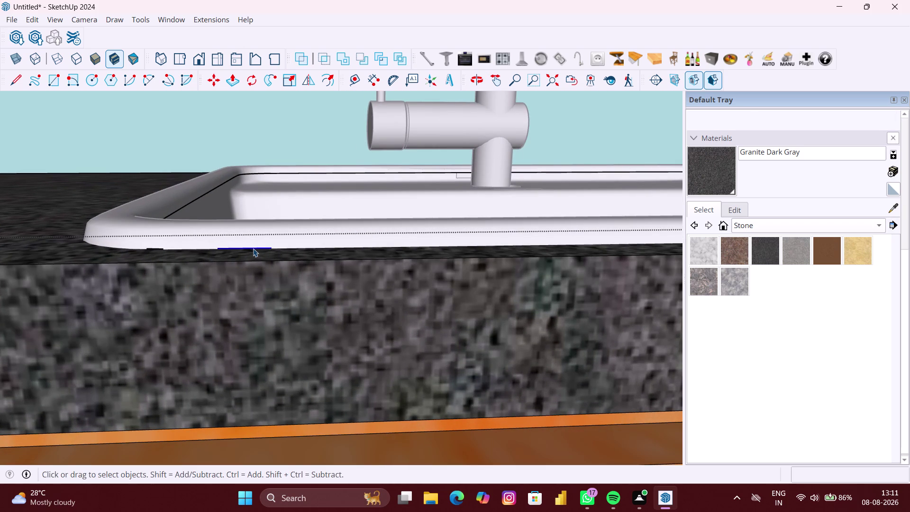
key(Delete)
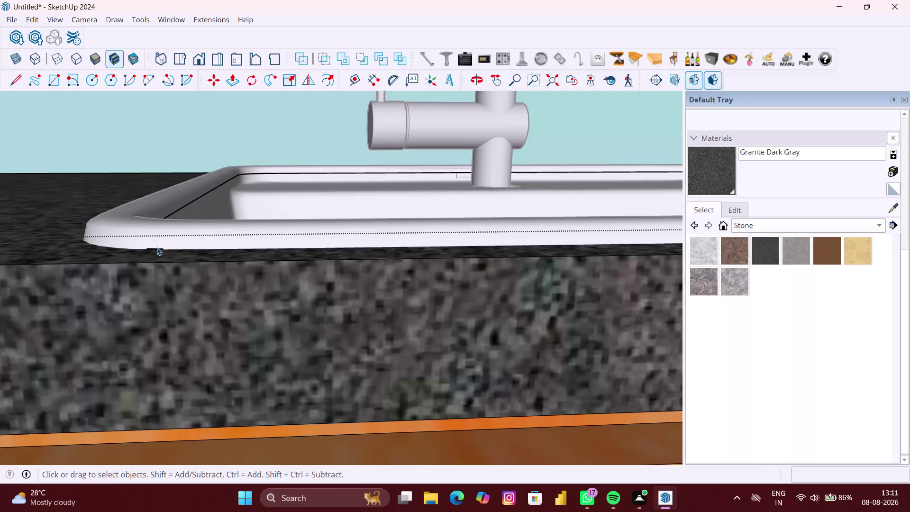
click(157, 247)
double_click(158, 249)
key(Delete)
From the sink's front edge, hide the sink bowl to check the countertop, then undo.
scroll(down, 3)
scroll(down, 3)
middle_drag(517, 259, 438, 265)
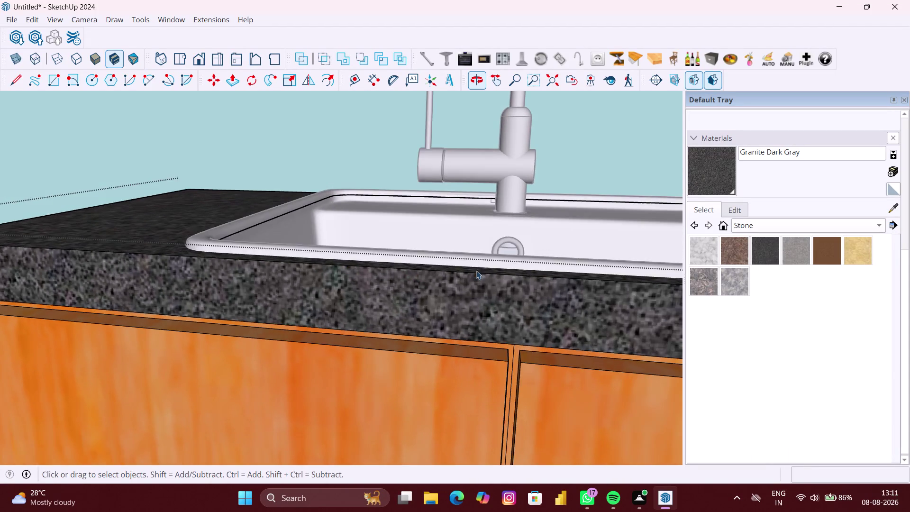
scroll(down, 3)
scroll(up, 3)
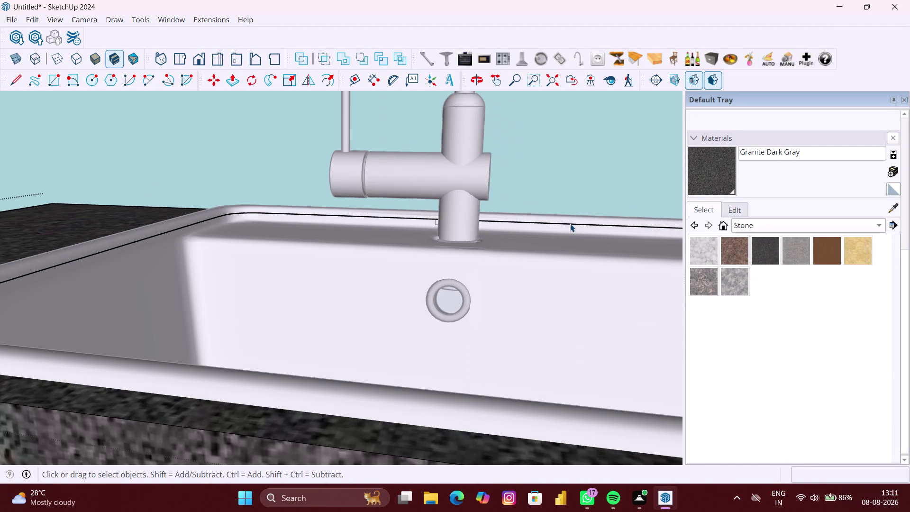
click(570, 224)
key(Delete)
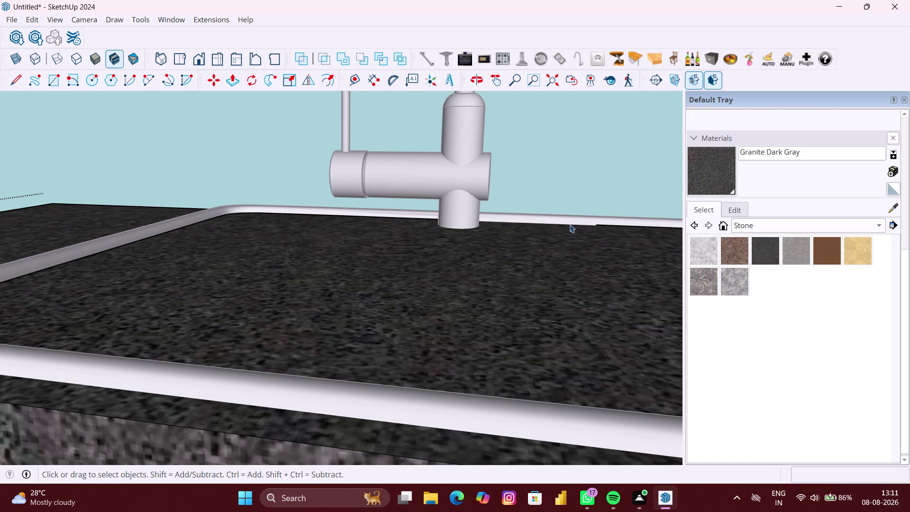
key(ctrl+z)
From the sink corner, hide the sink bowl again and restore it with undo.
scroll(down, 3)
middle_drag(333, 238, 326, 299)
scroll(up, 3)
click(274, 248)
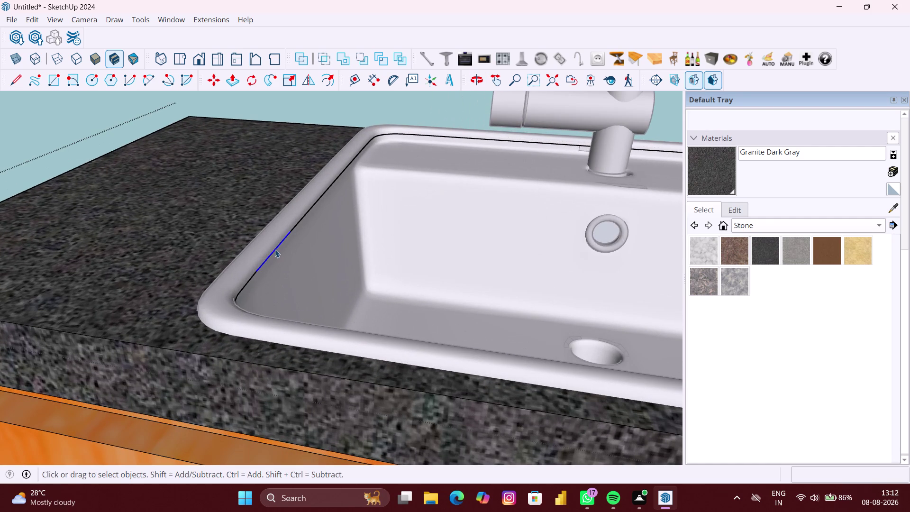
key(Delete)
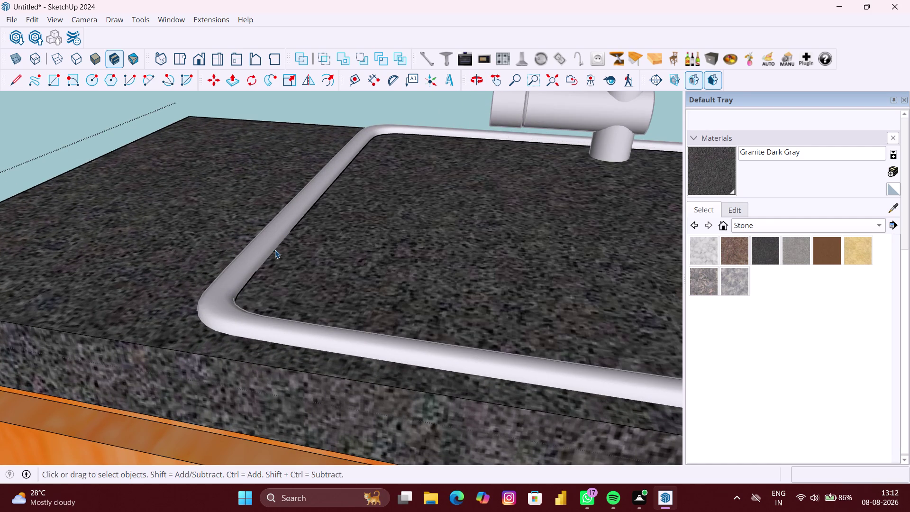
key(ctrl+z)
Look down on the sink, zoom out to the whole wall, and close the group.
scroll(down, 3)
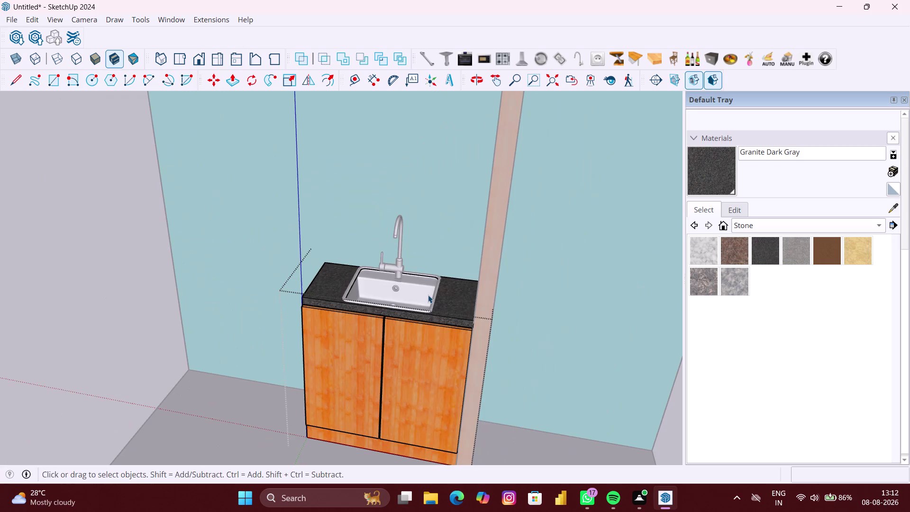
middle_drag(429, 294, 445, 411)
scroll(up, 3)
click(405, 329)
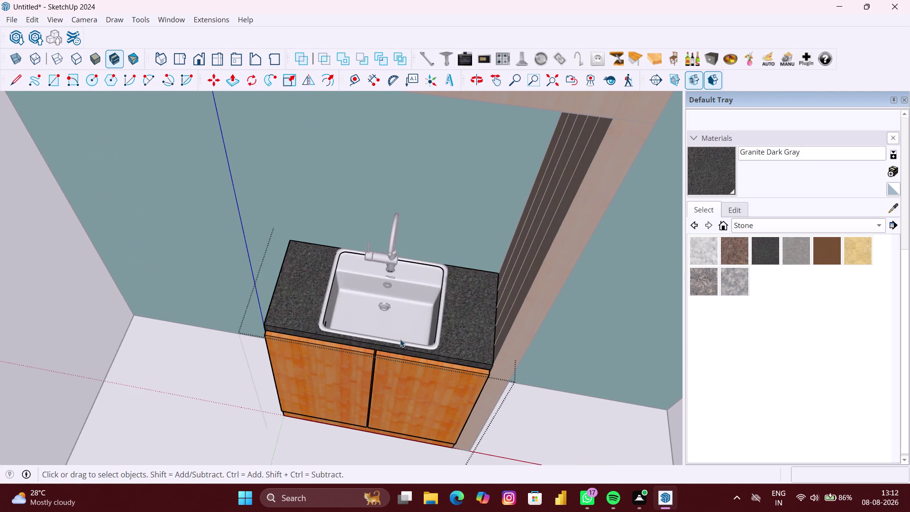
scroll(down, 3)
middle_drag(401, 348, 417, 263)
scroll(down, 3)
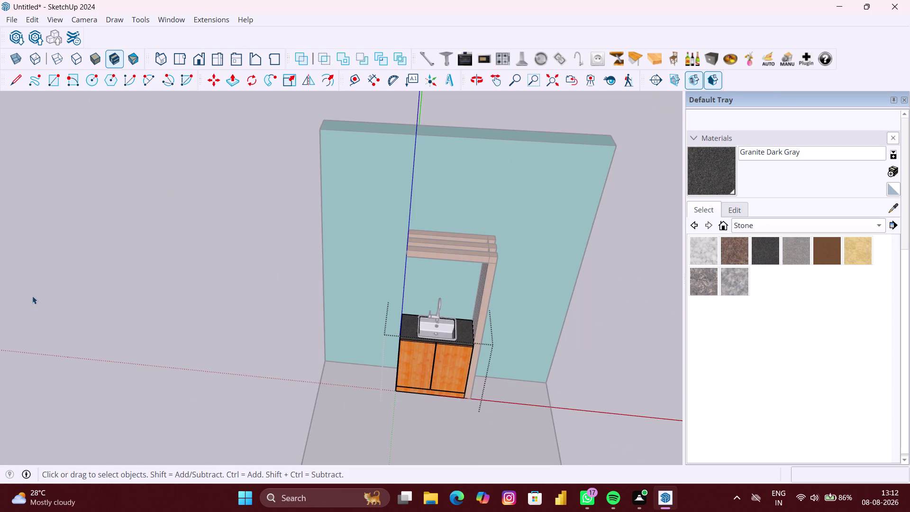
click(32, 296)
Reopen the countertop and sink group and select the sink's inner rim edge.
scroll(down, 3)
middle_drag(411, 342, 409, 307)
scroll(up, 3)
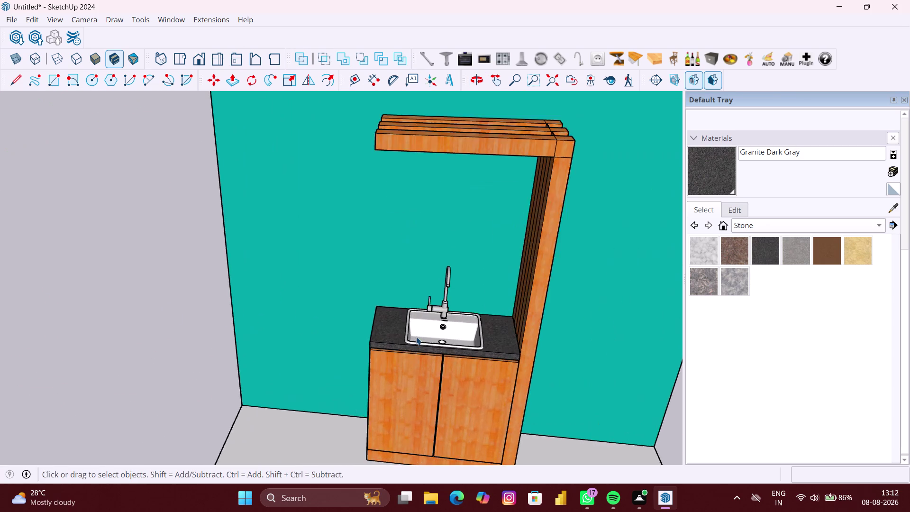
scroll(up, 3)
middle_drag(404, 332, 396, 332)
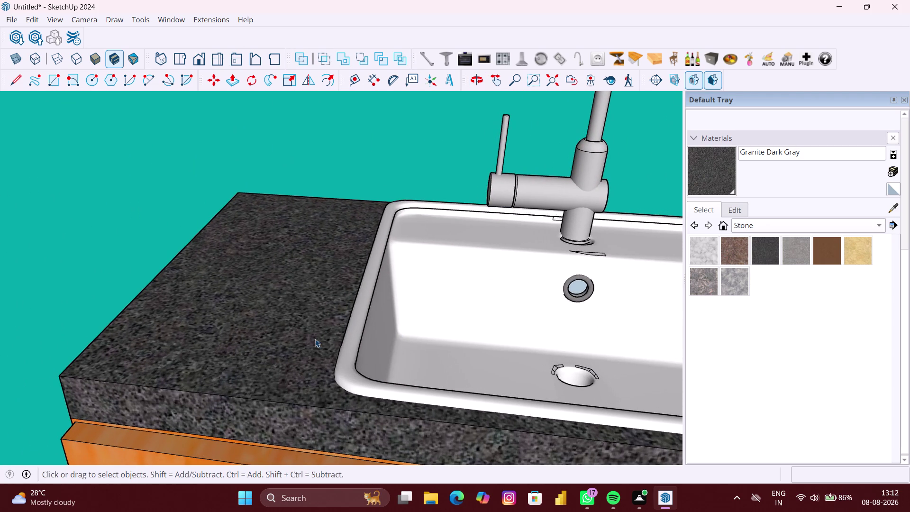
double_click(315, 337)
scroll(up, 3)
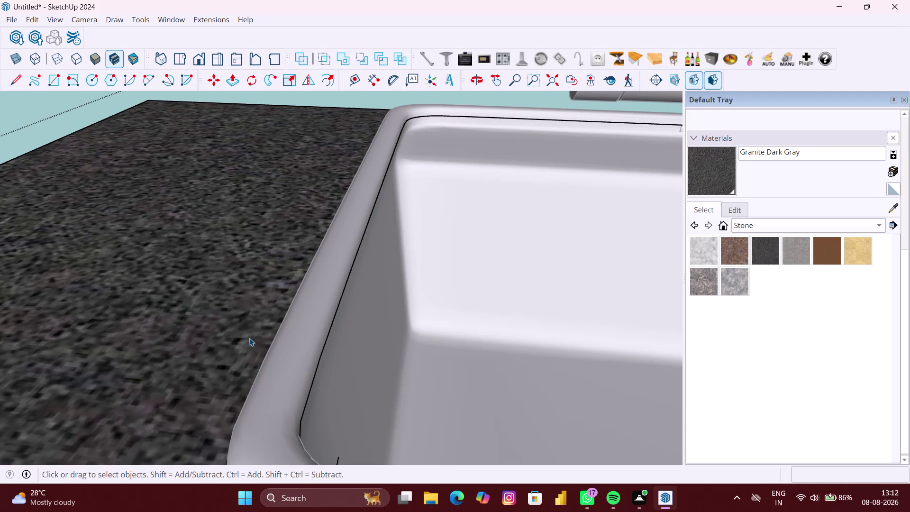
double_click(250, 338)
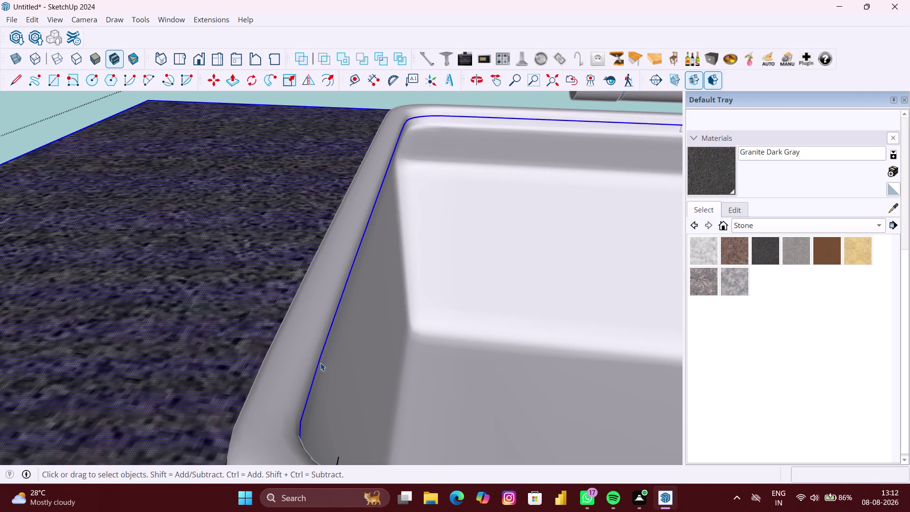
click(317, 365)
scroll(down, 3)
scroll(down, 3)
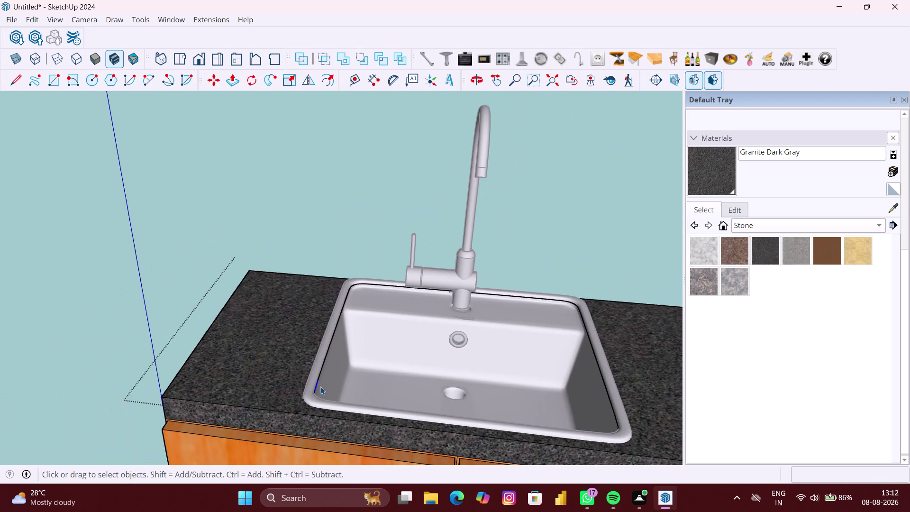
Hide the sink bowl with the Eraser to expose the countertop, then undo to restore it.
key(e)
drag(319, 385, 315, 385)
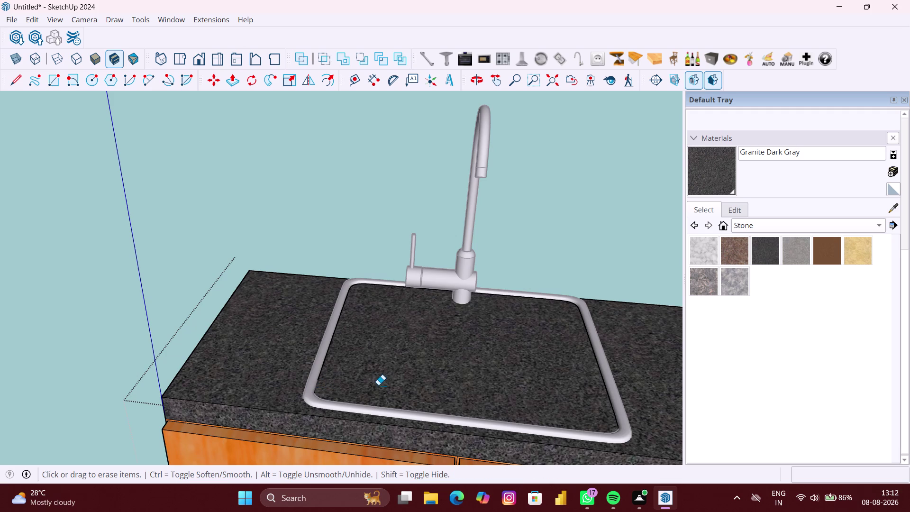
key(ctrl+z)
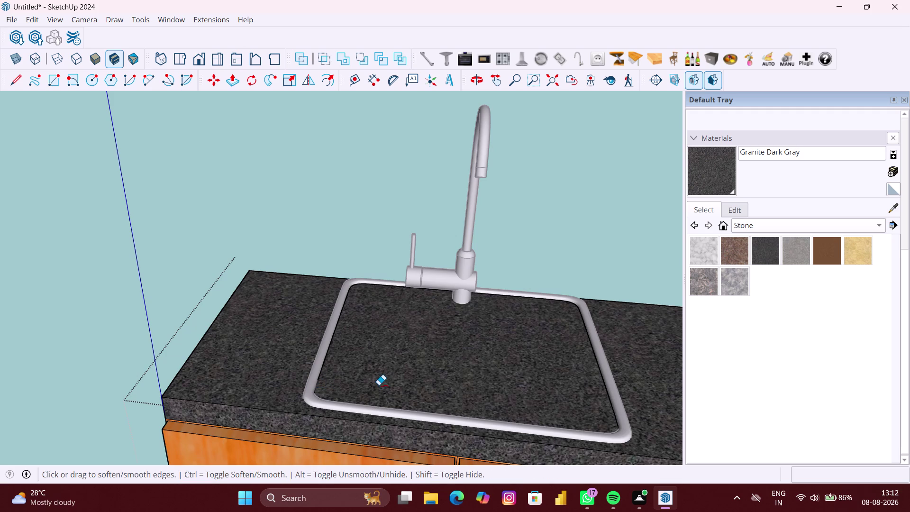
key(ctrl+z)
scroll(down, 3)
key(space)
scroll(down, 3)
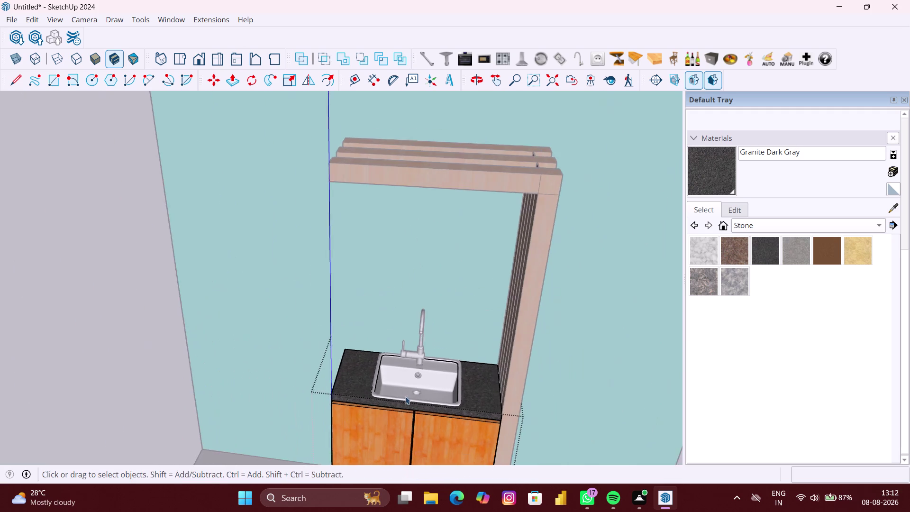
Close the edited group and orbit out to face the teal wall.
click(558, 393)
middle_drag(545, 398, 555, 321)
scroll(up, 3)
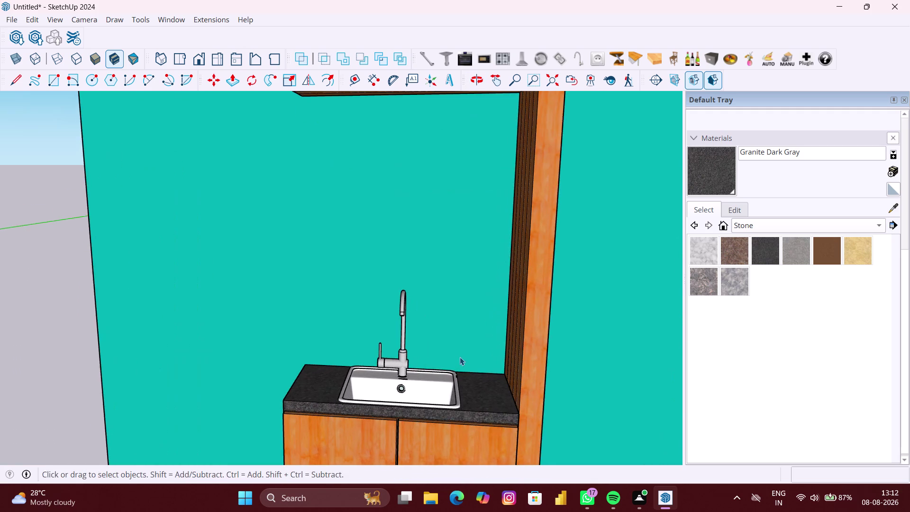
middle_drag(458, 360, 461, 326)
scroll(down, 3)
middle_drag(417, 382, 326, 381)
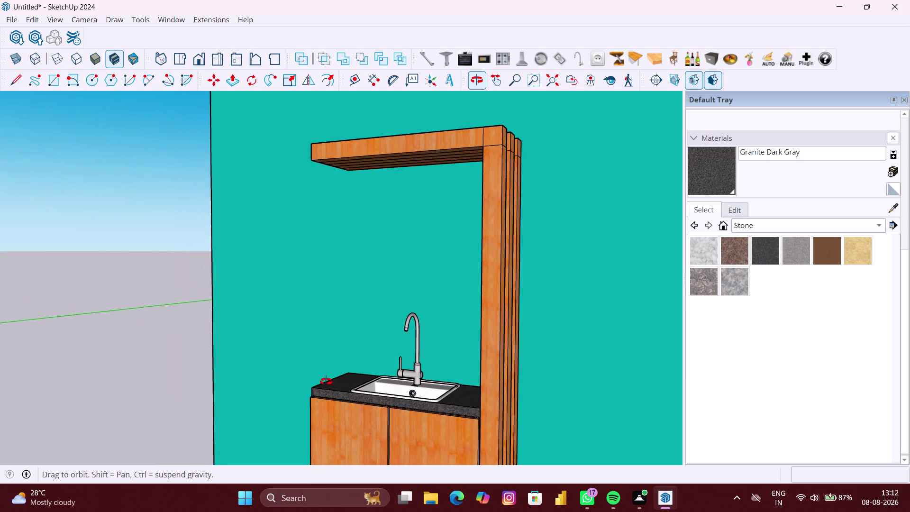
middle_drag(326, 381, 441, 386)
scroll(down, 3)
scroll(down, 3)
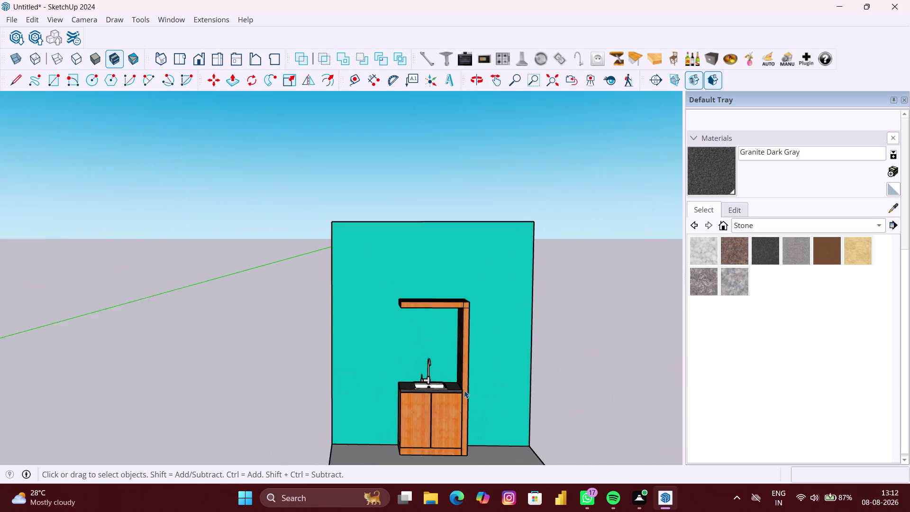
click(644, 394)
Orbit to show the floor slab and centre the basin unit in view.
middle_drag(480, 451, 447, 340)
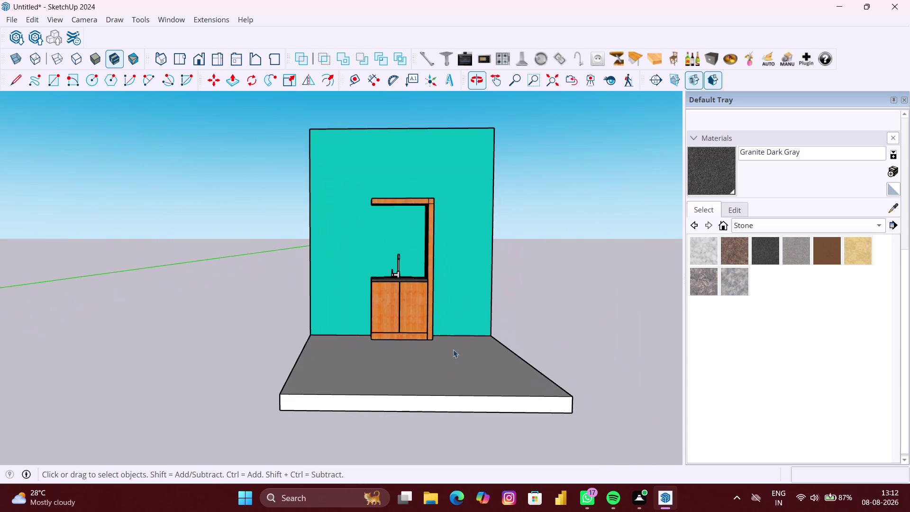
scroll(up, 3)
scroll(up, 3)
scroll(up, 3)
scroll(up, 3)
middle_drag(410, 312, 408, 313)
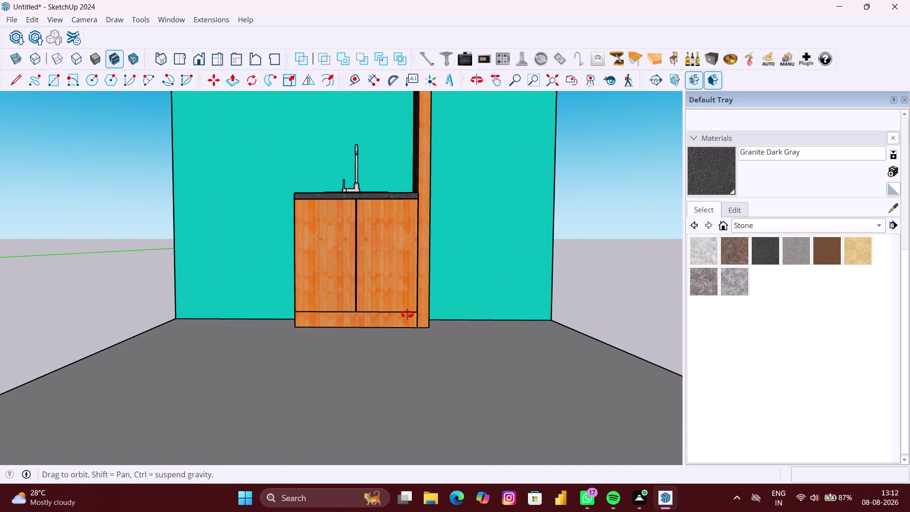
middle_drag(409, 314, 405, 372)
scroll(down, 3)
scroll(down, 3)
middle_drag(478, 312, 475, 306)
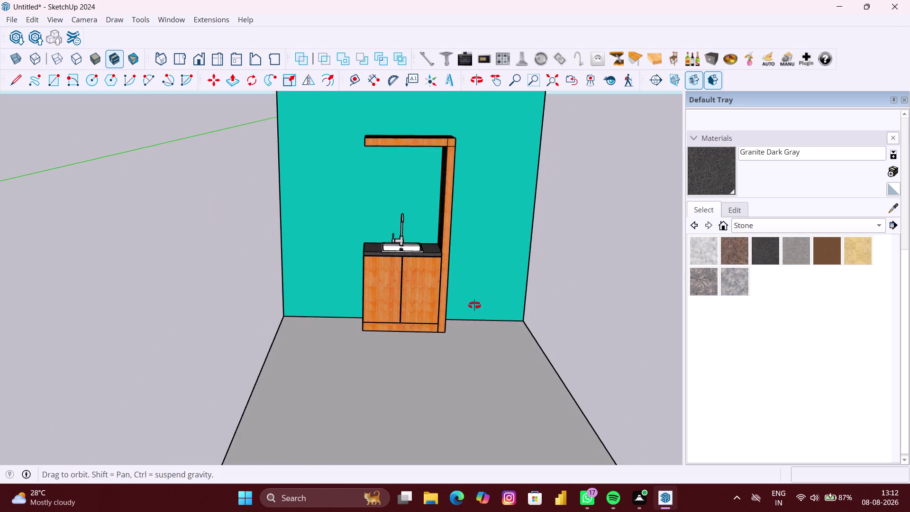
middle_drag(474, 306, 466, 289)
scroll(up, 3)
middle_drag(465, 286, 469, 276)
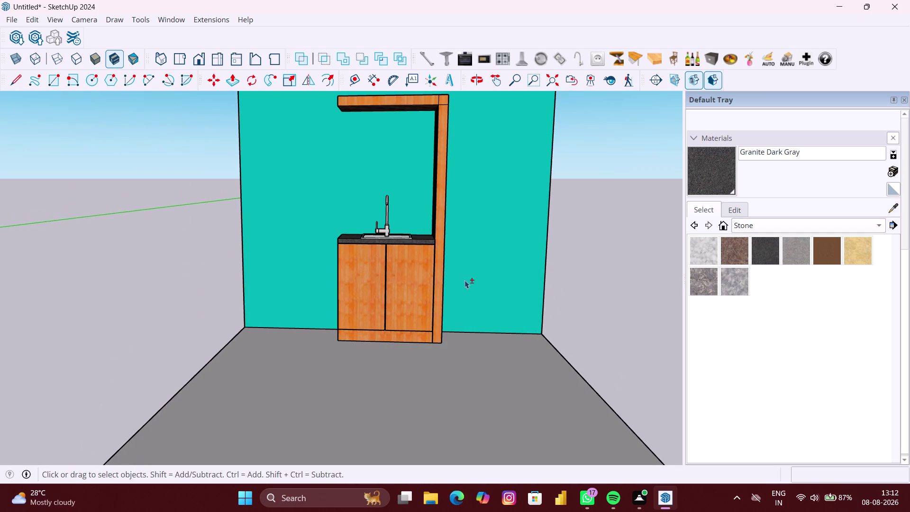
Straighten the view head-on to the cabinet front and start saving with Ctrl+S.
middle_drag(464, 280, 460, 312)
scroll(up, 3)
middle_drag(465, 290, 470, 278)
scroll(up, 3)
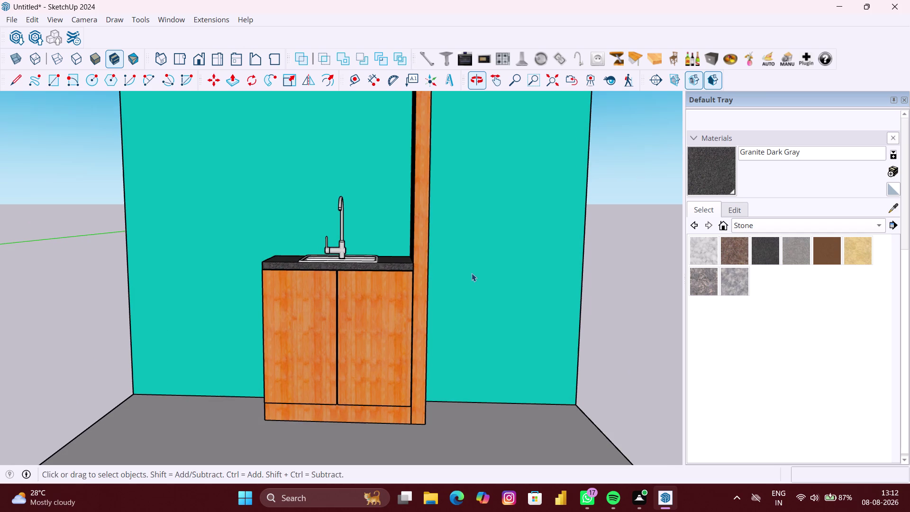
middle_drag(472, 271, 473, 293)
scroll(down, 3)
middle_drag(454, 289, 459, 262)
scroll(up, 3)
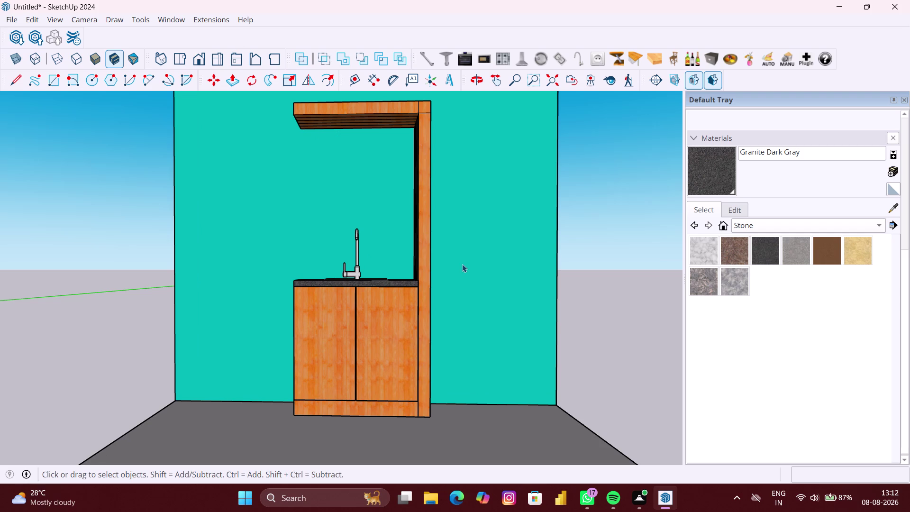
middle_drag(462, 264, 462, 282)
scroll(up, 3)
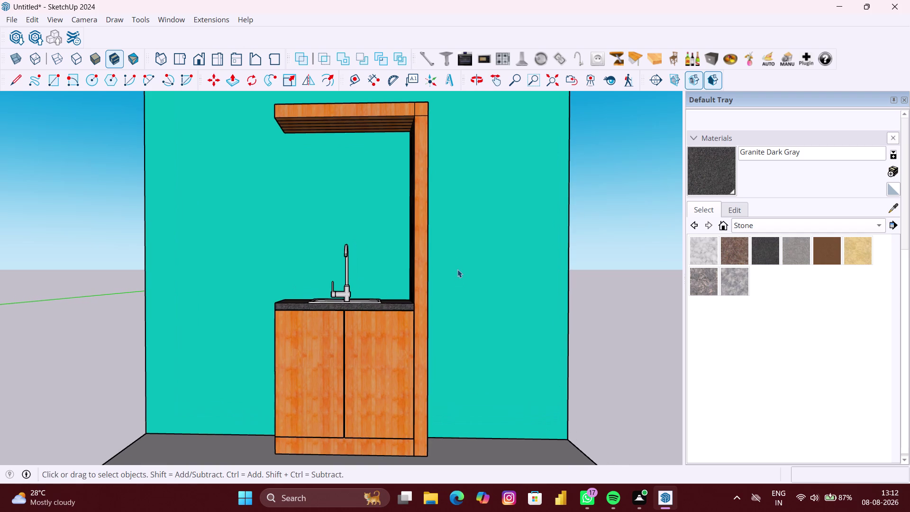
middle_drag(458, 270, 468, 269)
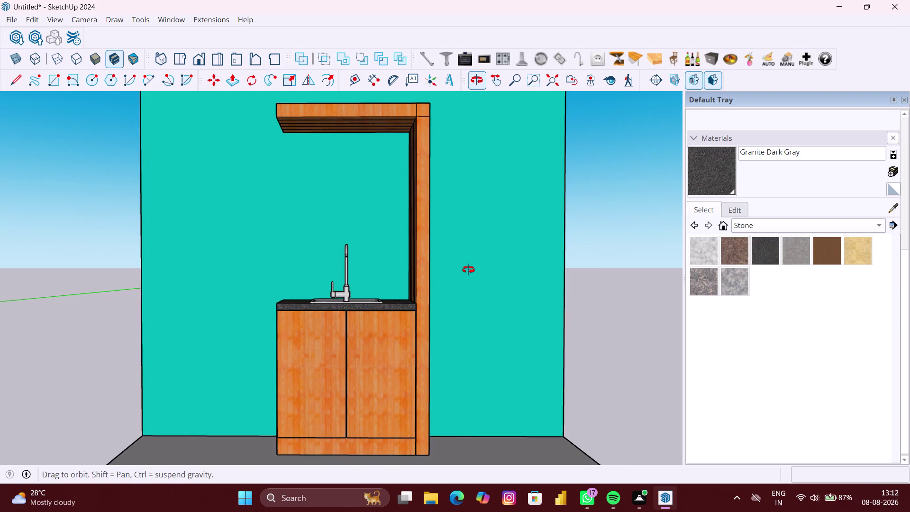
middle_drag(468, 269, 466, 269)
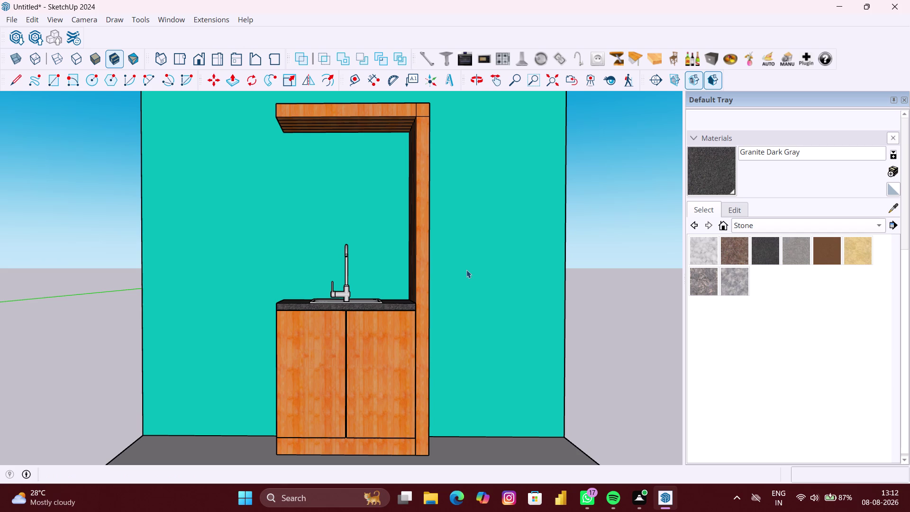
key(ctrl+s)
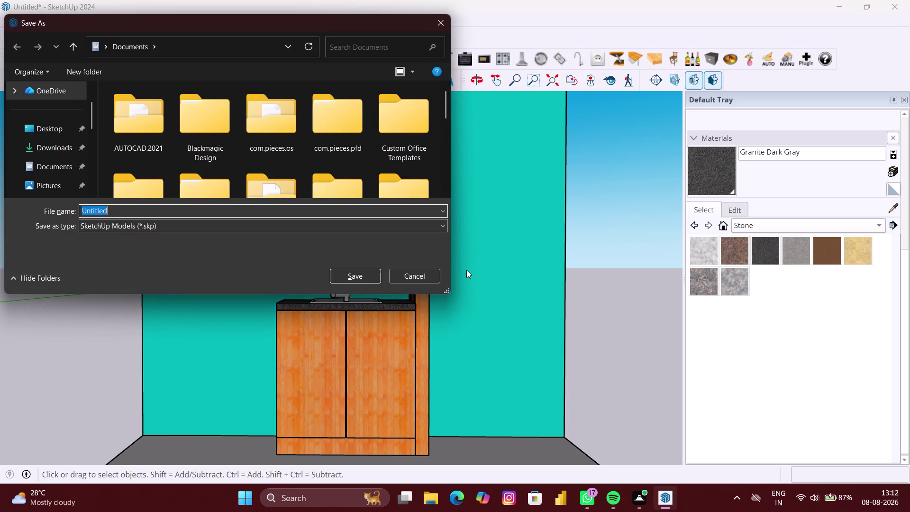
Replace the suggested file name with 'WASH BASIN' and save the model.
key(BackSpace)
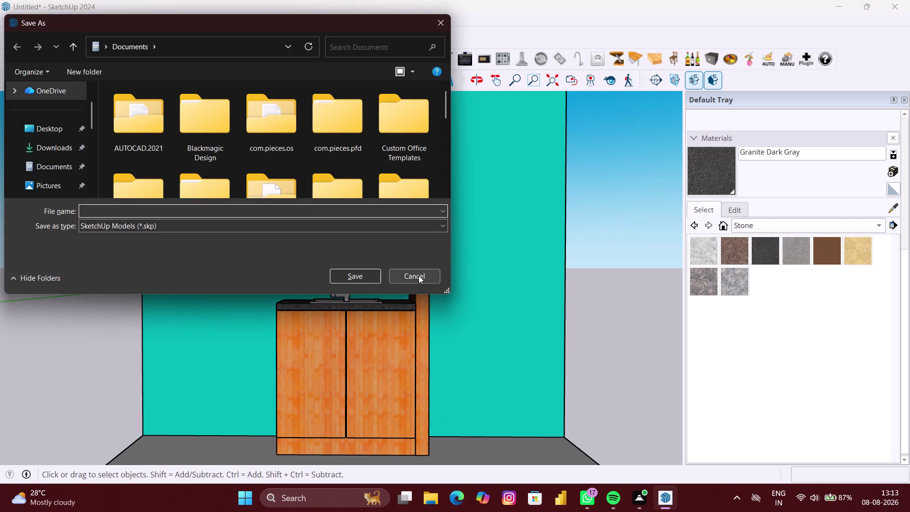
text(WASH)
key(space)
text(BASIN)
click(360, 278)
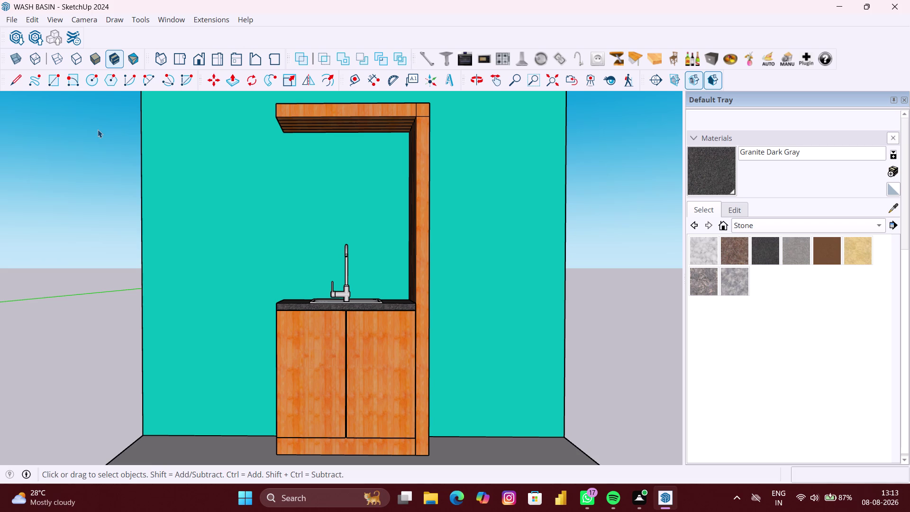
Zoom and pan to bring the wall and basin unit back to the view centre.
scroll(down, 3)
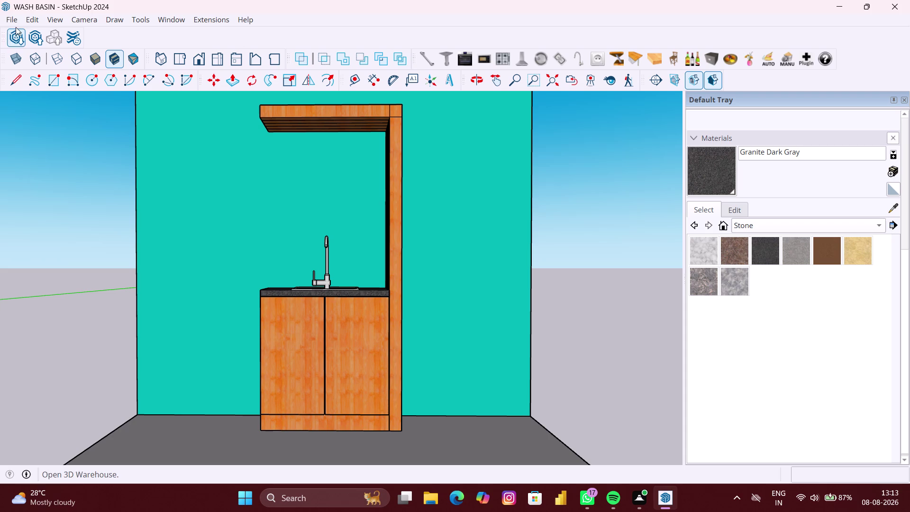
scroll(down, 3)
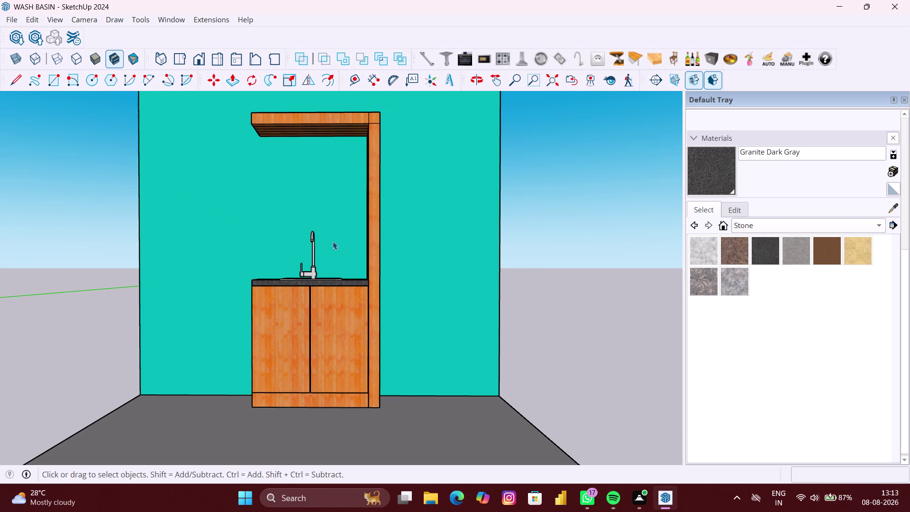
middle_drag(330, 251, 330, 285)
scroll(down, 3)
scroll(up, 3)
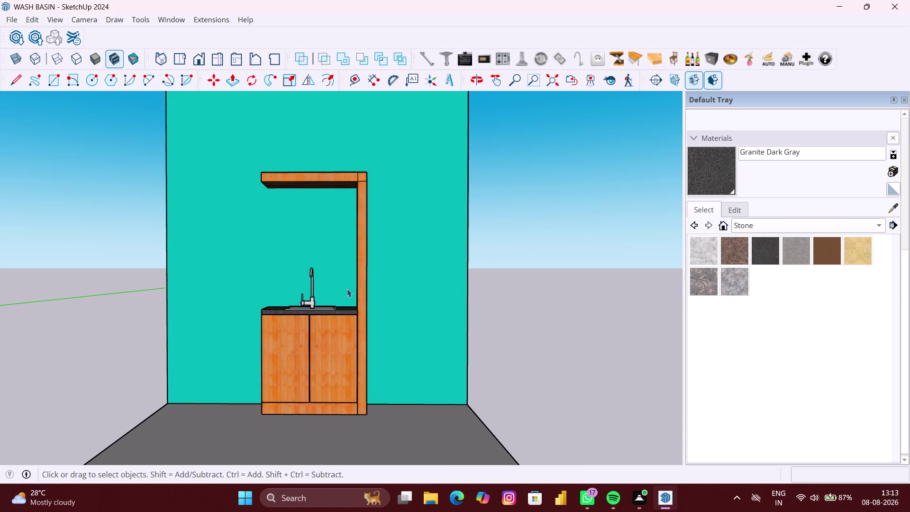
scroll(up, 3)
middle_drag(346, 291, 348, 267)
scroll(up, 3)
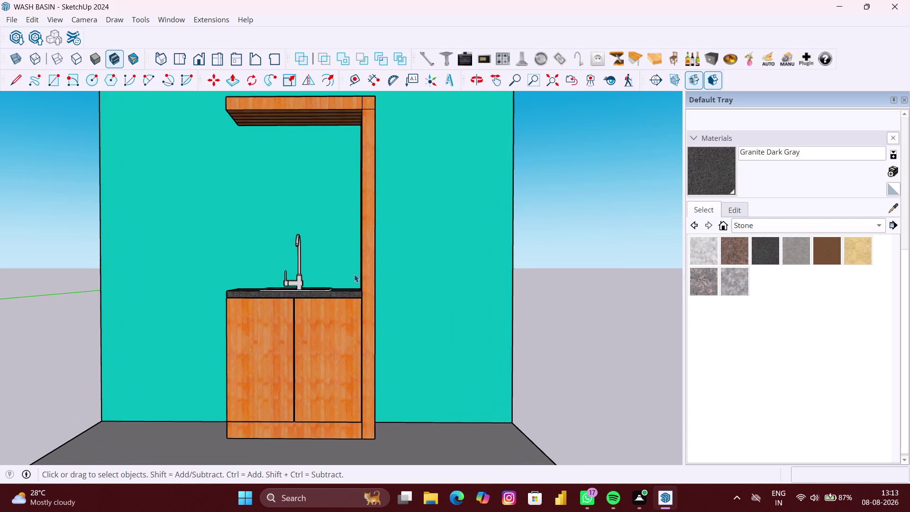
scroll(down, 3)
scroll(up, 3)
scroll(up, 3)
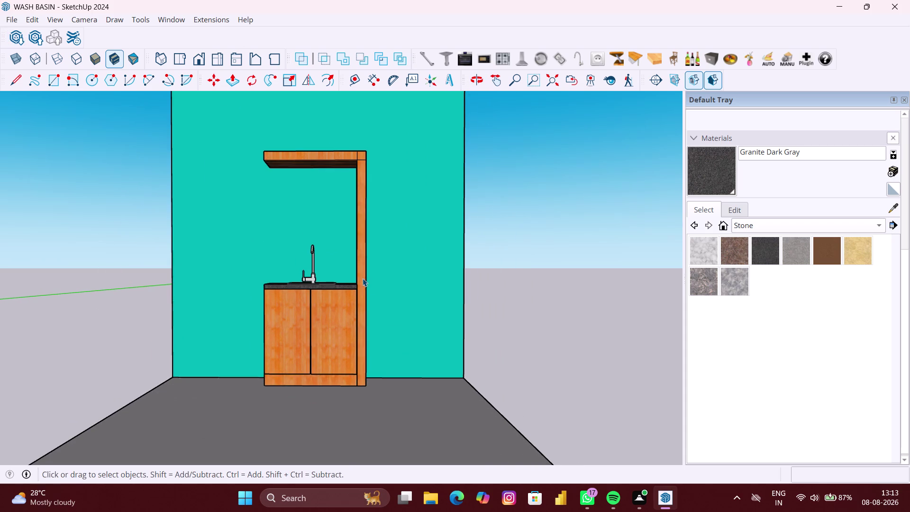
click(906, 100)
scroll(up, 3)
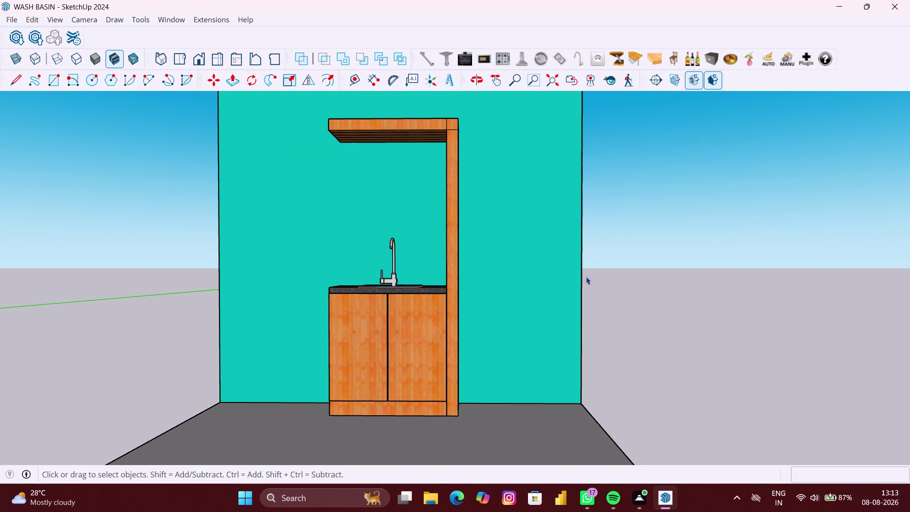
scroll(up, 3)
scroll(down, 3)
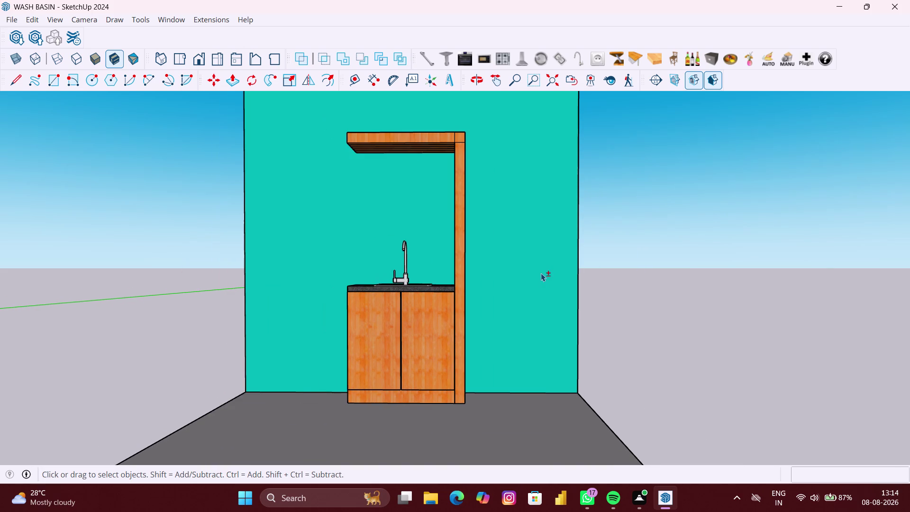
Orbit to face the wall squarely with the basin unit centred.
middle_drag(541, 273, 538, 287)
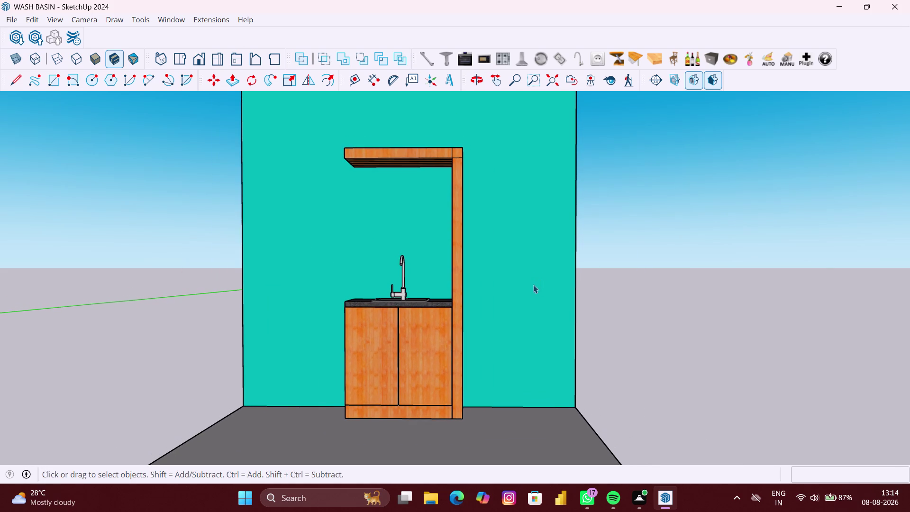
scroll(up, 3)
middle_drag(533, 284, 537, 267)
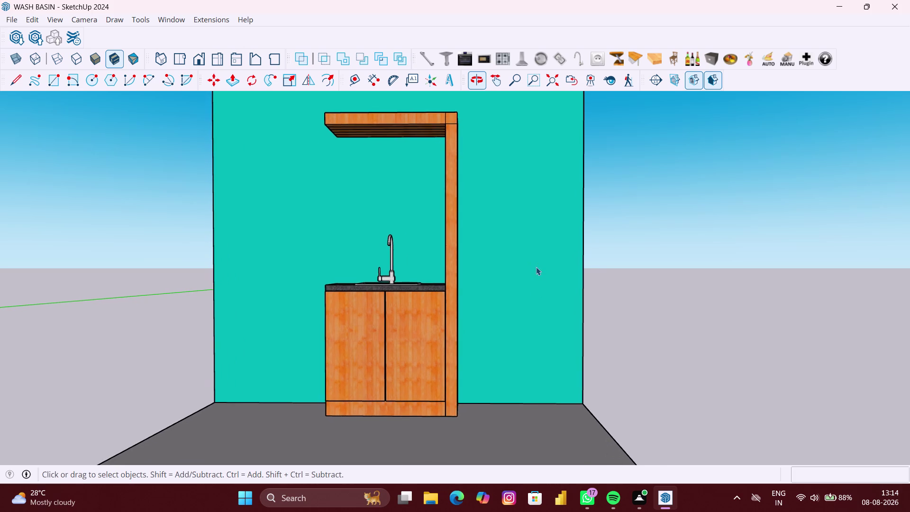
scroll(down, 3)
scroll(down, 3)
middle_drag(532, 267, 527, 299)
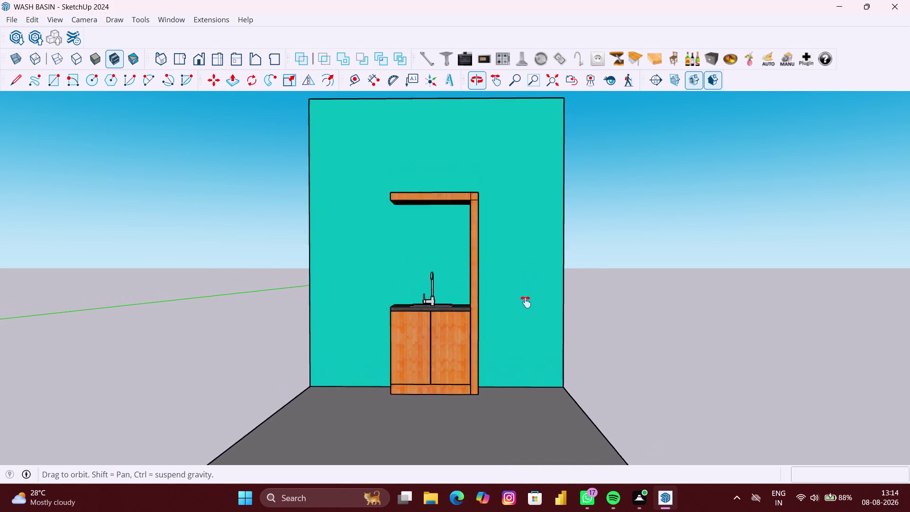
middle_drag(527, 299, 523, 320)
scroll(up, 3)
middle_drag(512, 309, 514, 280)
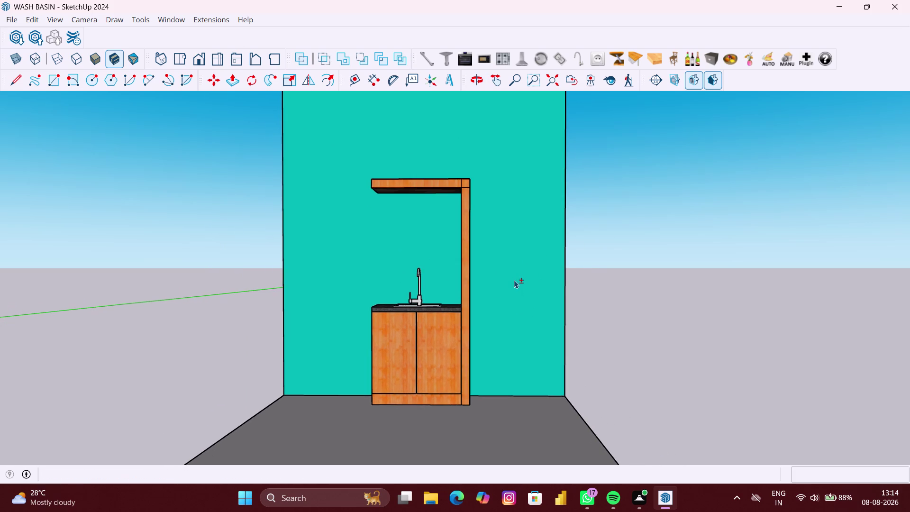
scroll(up, 3)
scroll(up, 3)
middle_drag(513, 280, 522, 266)
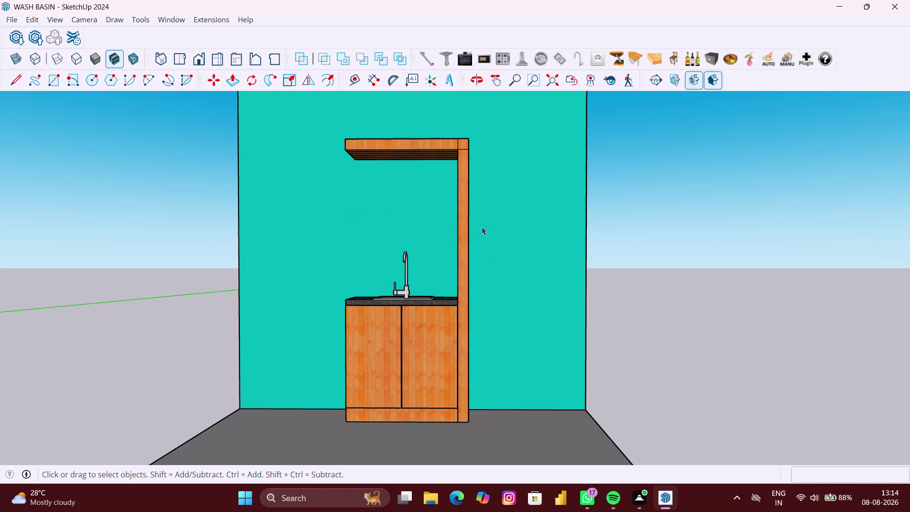
Level the front view of the cabinet and open the File menu.
scroll(up, 3)
middle_drag(497, 238, 495, 228)
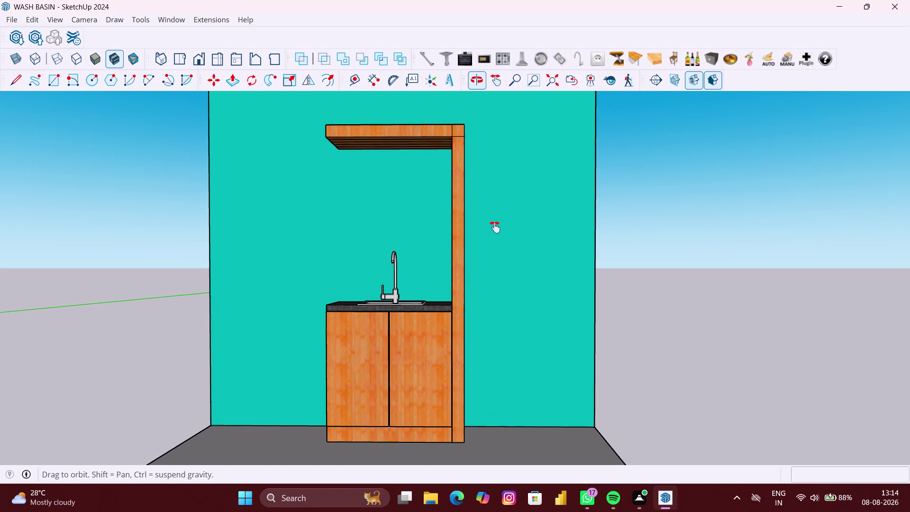
middle_drag(495, 227, 495, 224)
scroll(up, 3)
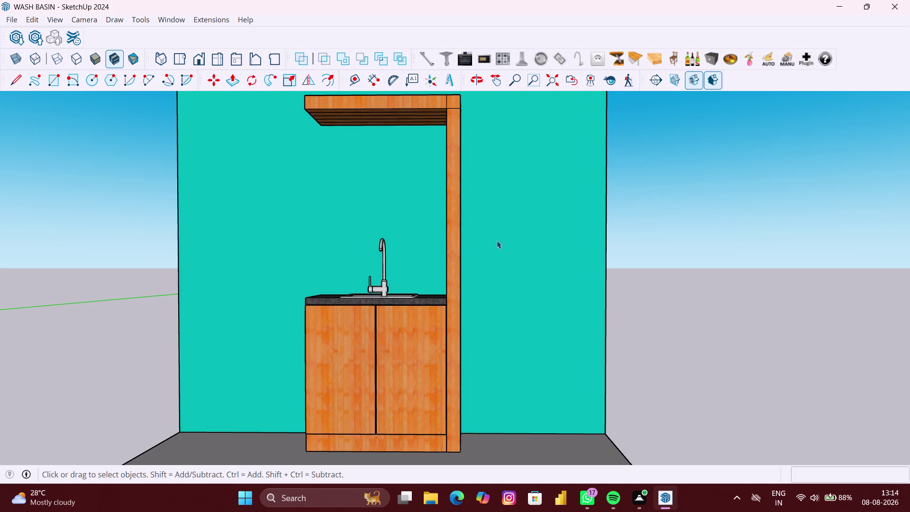
middle_drag(497, 241, 497, 248)
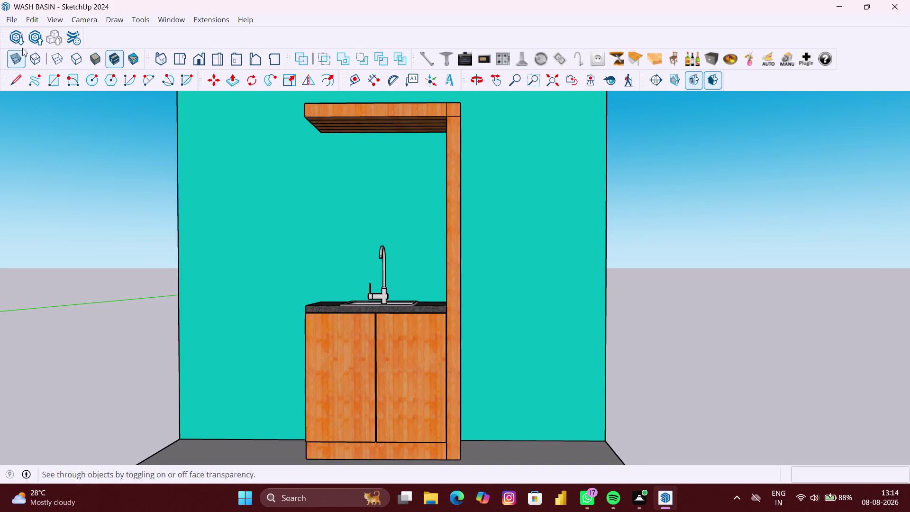
click(12, 18)
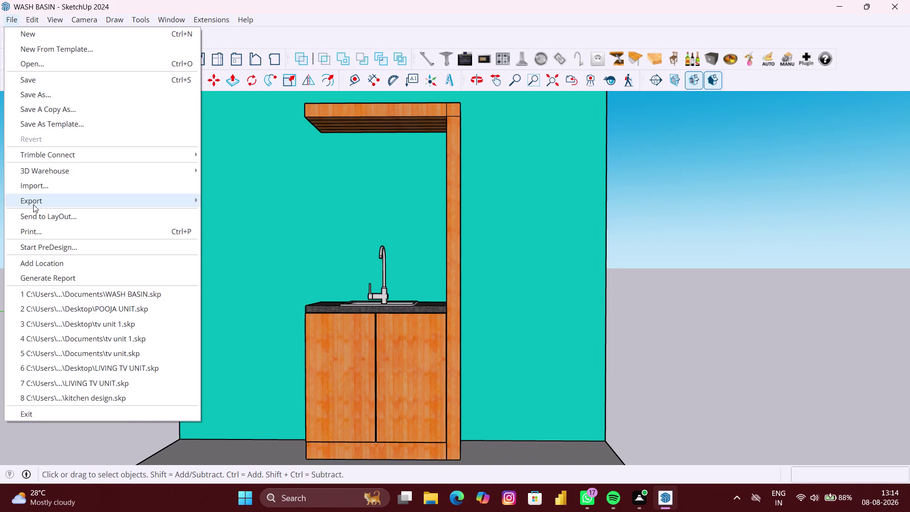
Export the view as a 2D Graphic PDF named WASH BASIN to the Desktop.
click(33, 204)
click(235, 214)
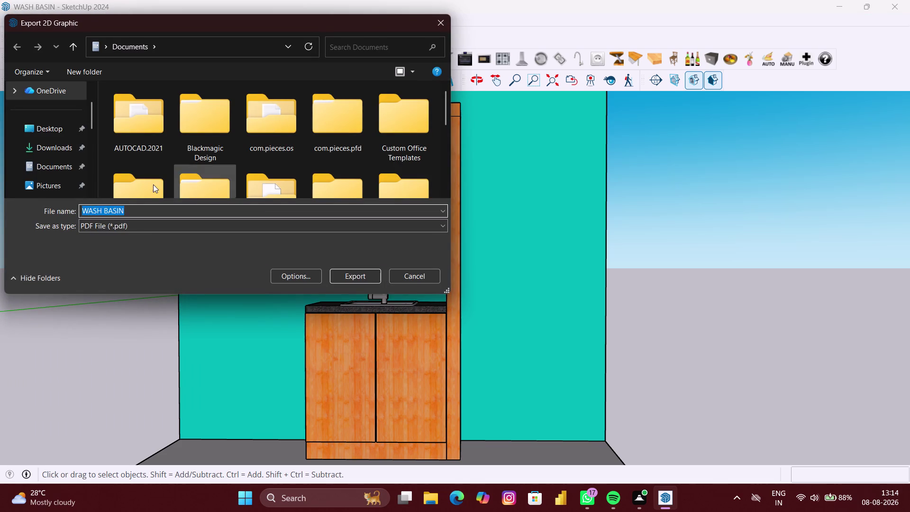
click(55, 137)
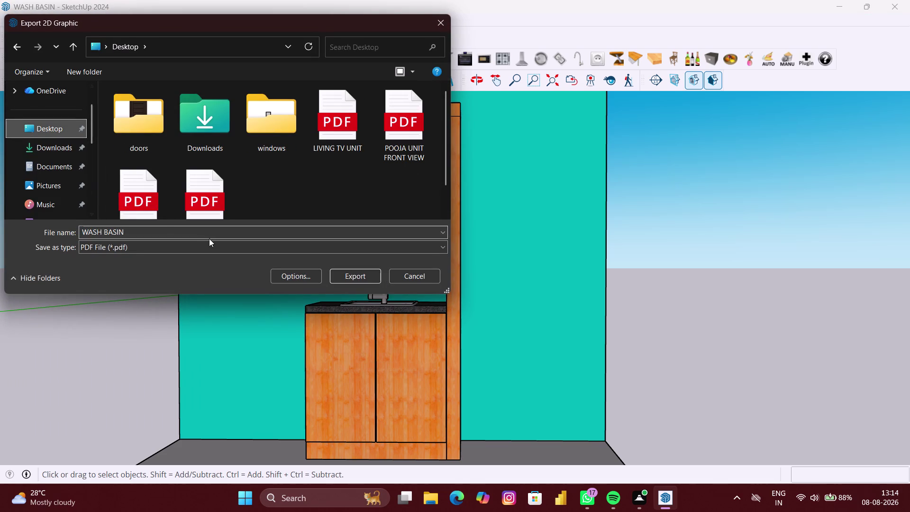
click(358, 275)
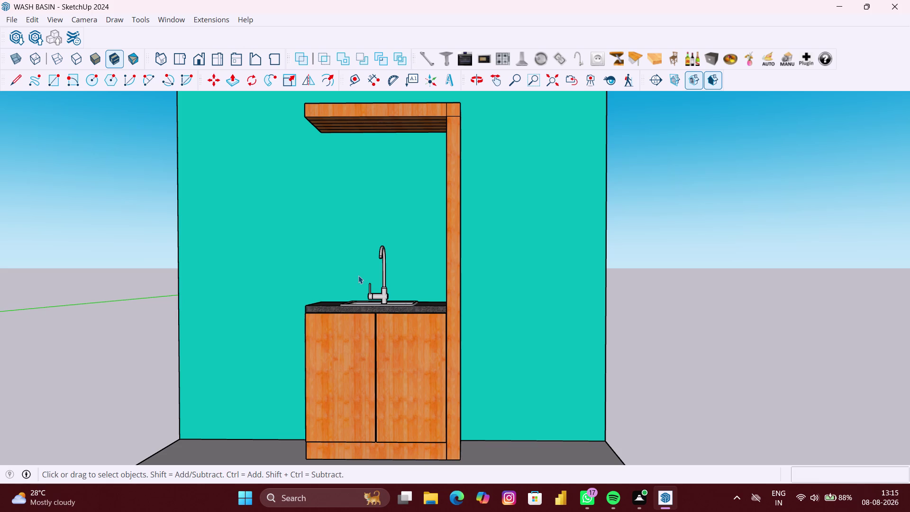
click(17, 21)
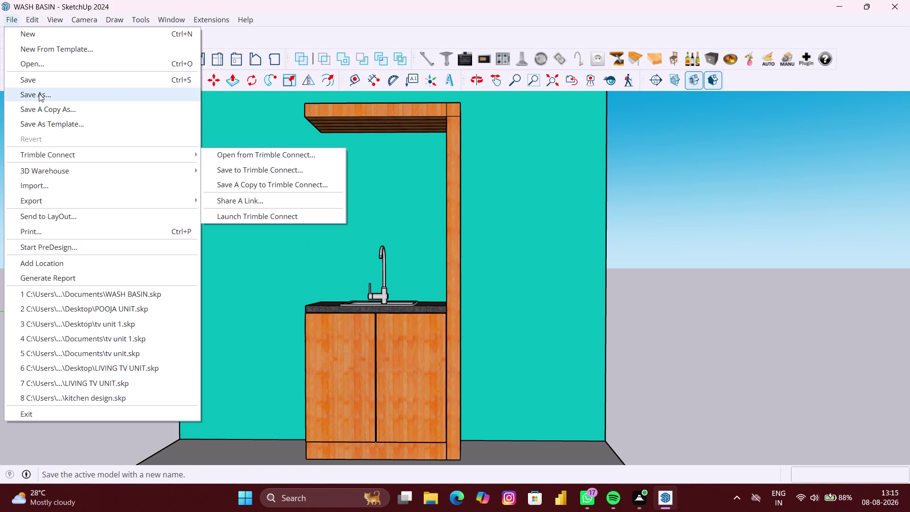
Save a copy of WASH BASIN into the Desktop folder with Save As.
click(39, 96)
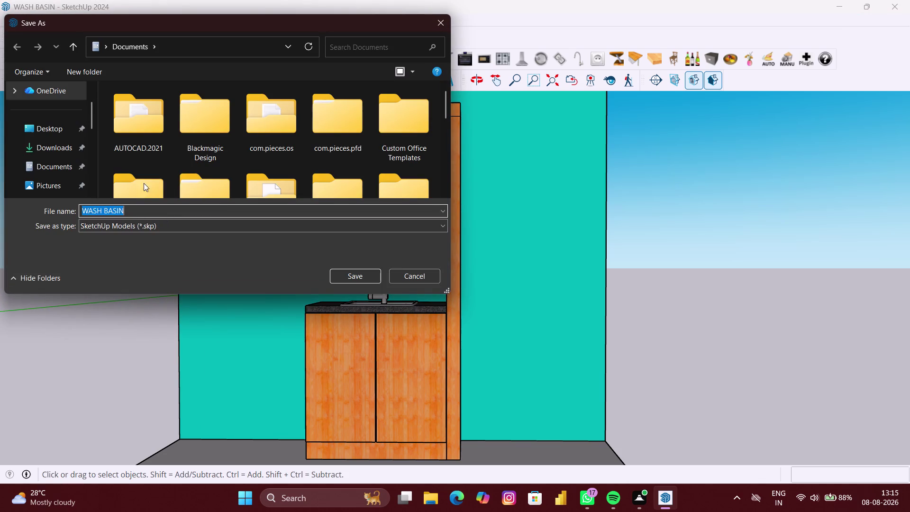
click(60, 131)
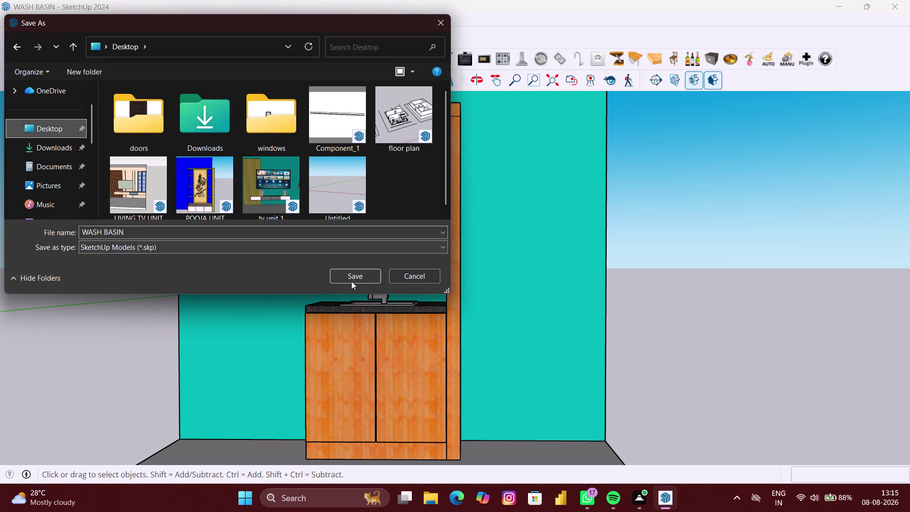
click(357, 277)
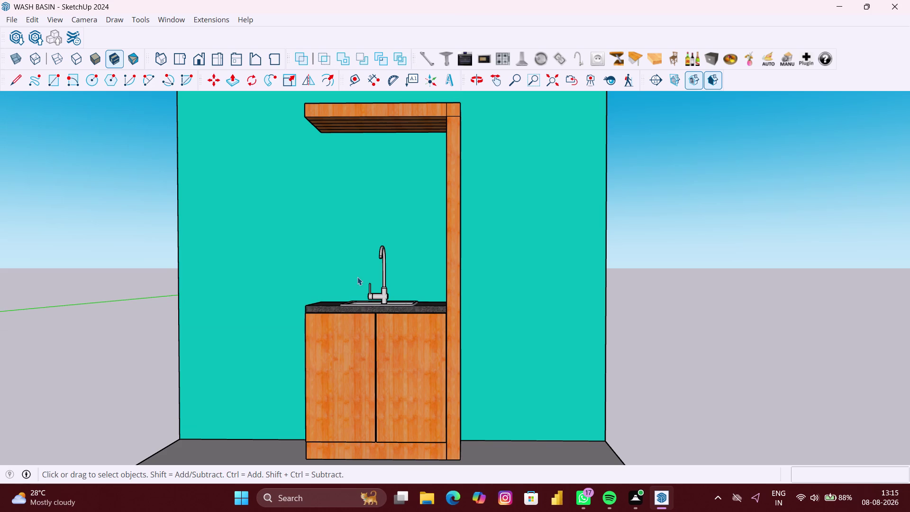